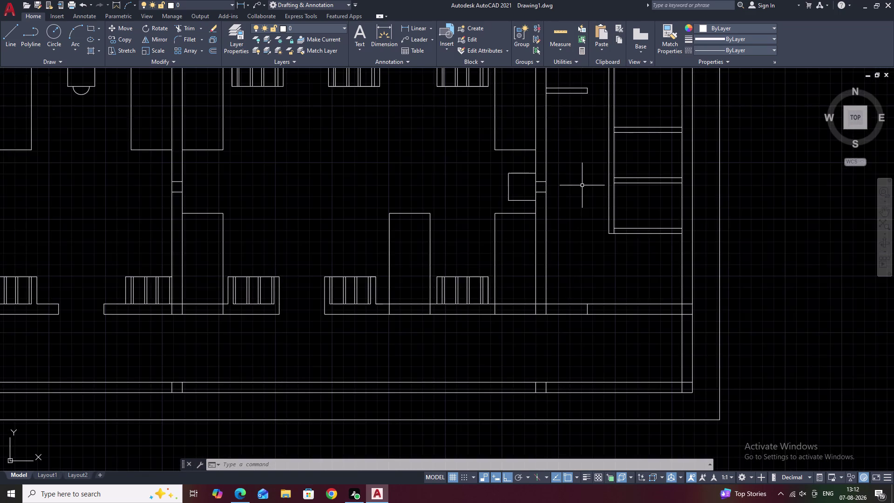
Extend the upper horizontal line in the right-hand room to the outer wall.
middle_drag(581, 187, 559, 221)
middle_drag(541, 227, 581, 227)
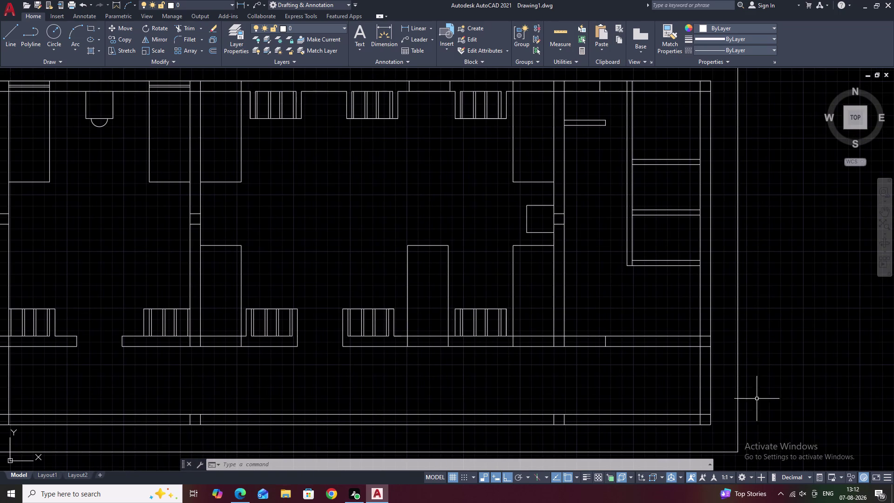
middle_drag(591, 332, 613, 305)
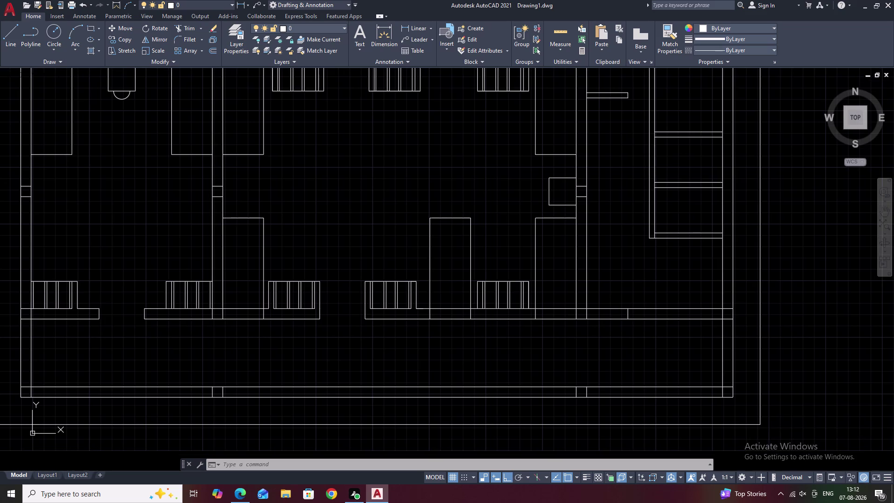
middle_drag(615, 270, 580, 324)
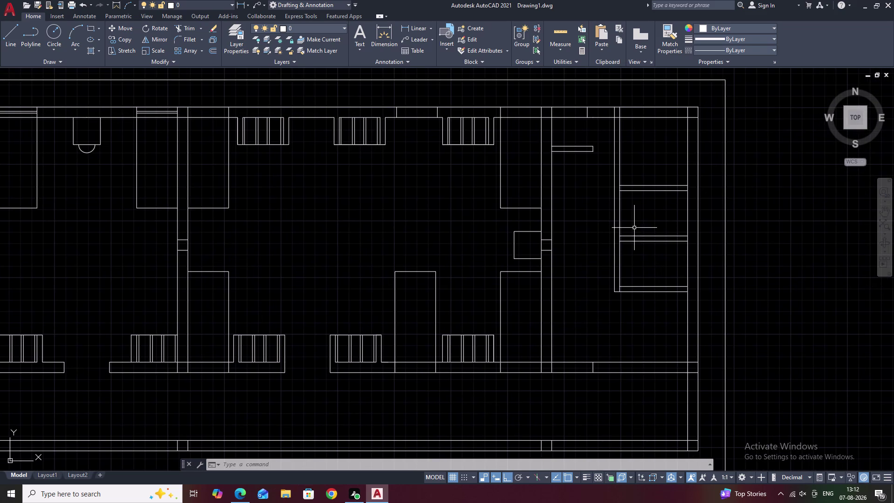
scroll(up, 3)
middle_drag(641, 176, 604, 190)
key(Escape)
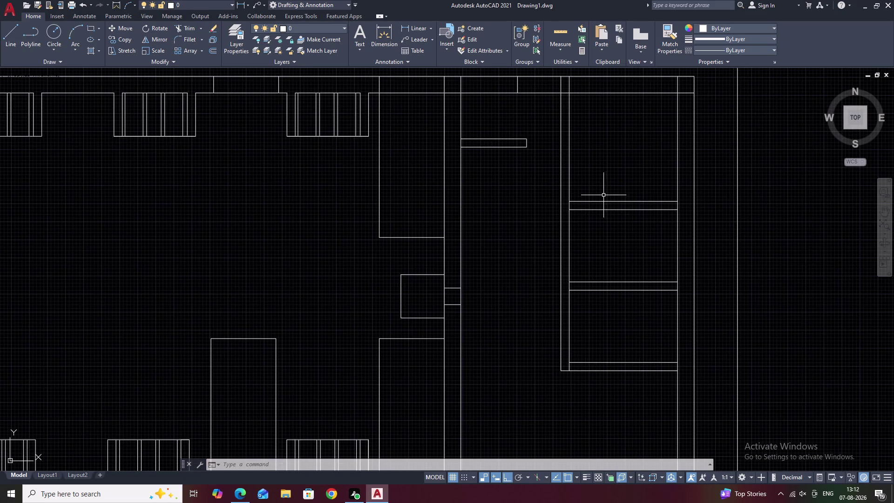
text(EX)
key(space)
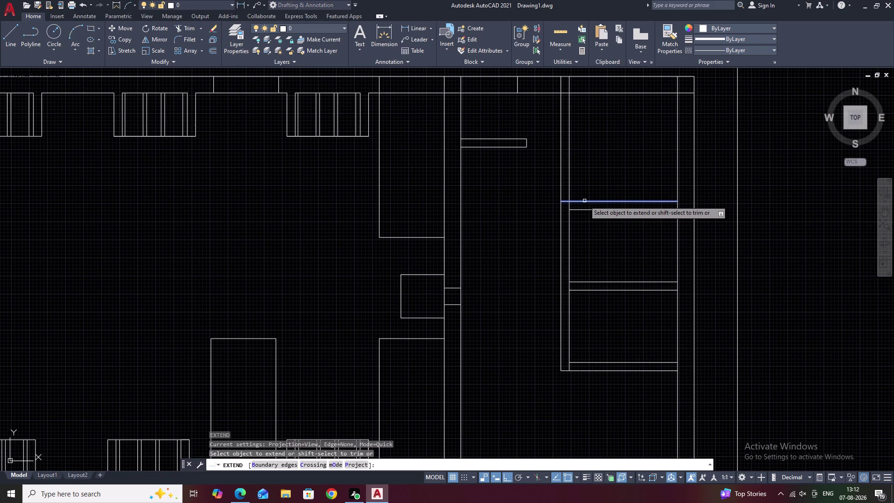
click(585, 200)
key(Escape)
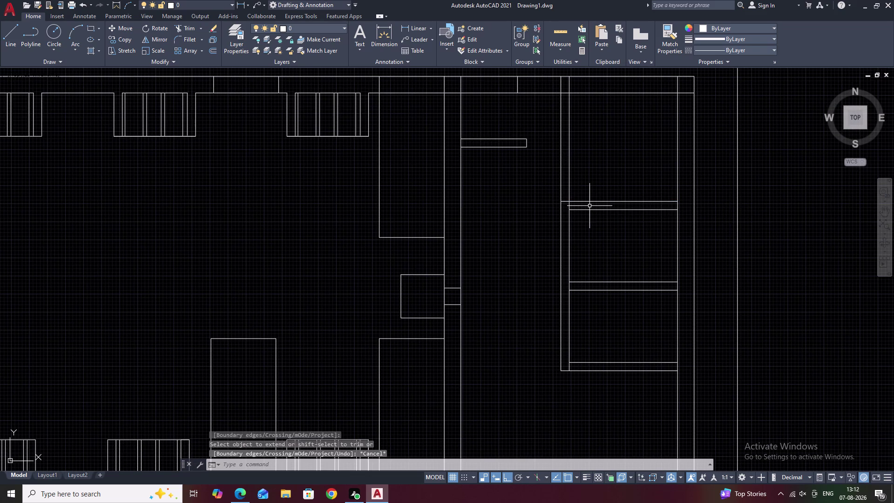
Extend the lower horizontal line and one more line below it to the outer wall.
key(o)
key(space)
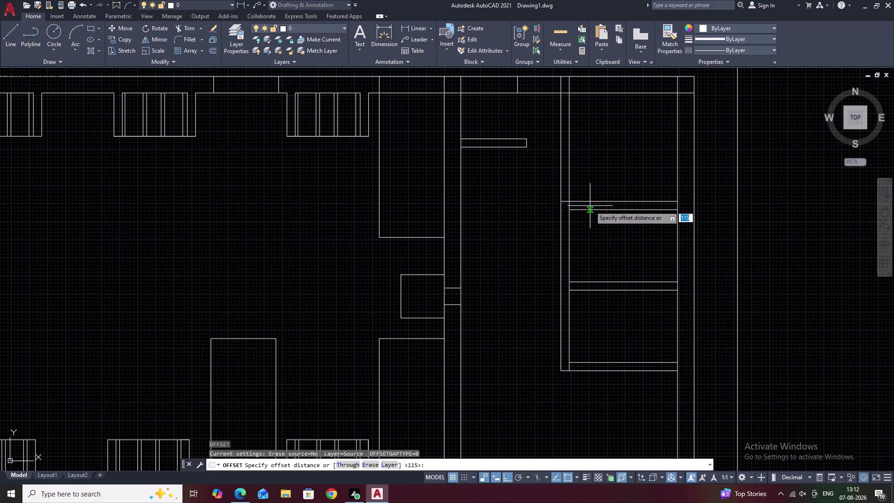
key(Escape)
text(E)
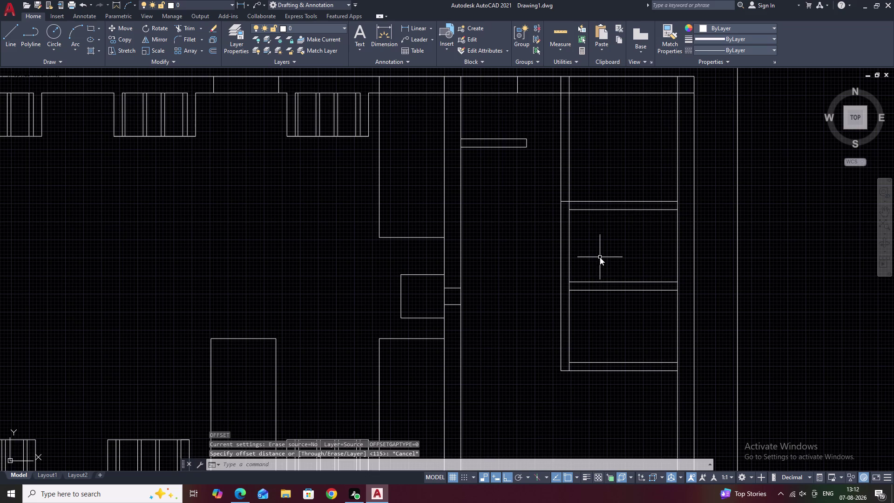
text(X)
key(space)
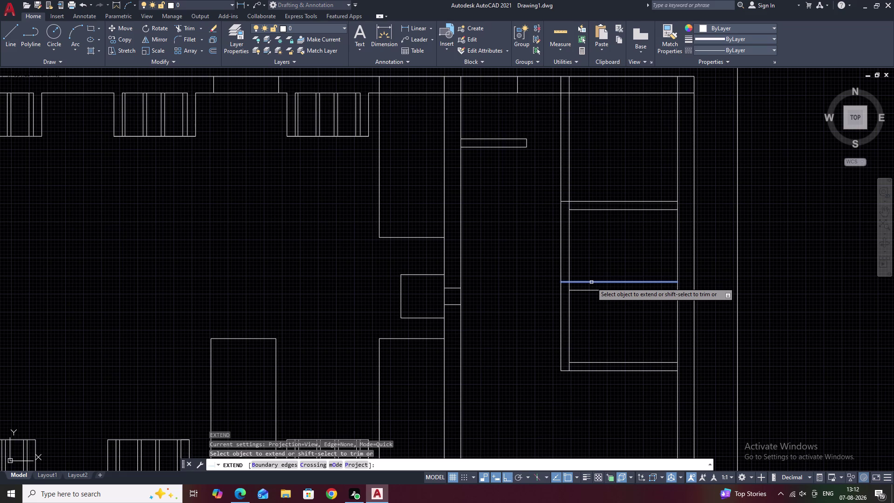
click(574, 211)
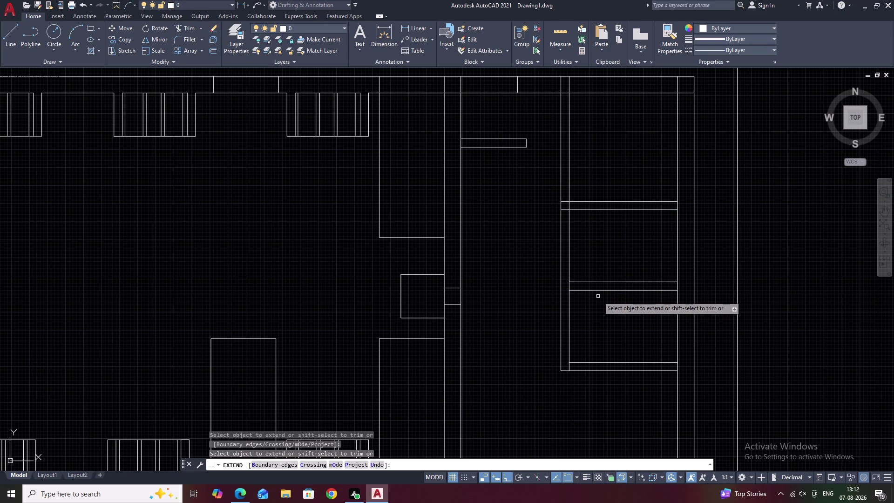
click(579, 363)
key(Escape)
Zoom in on the right-hand room and begin breaking a wall line.
scroll(down, 3)
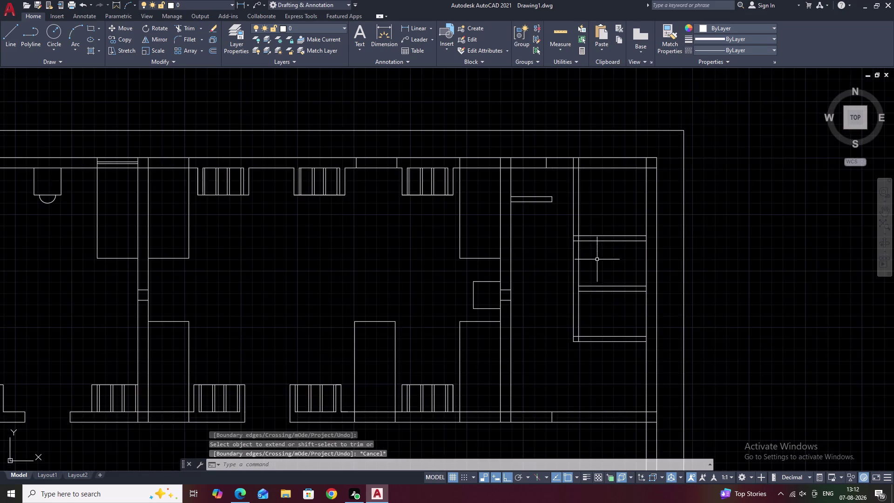
middle_drag(597, 246, 595, 276)
scroll(up, 3)
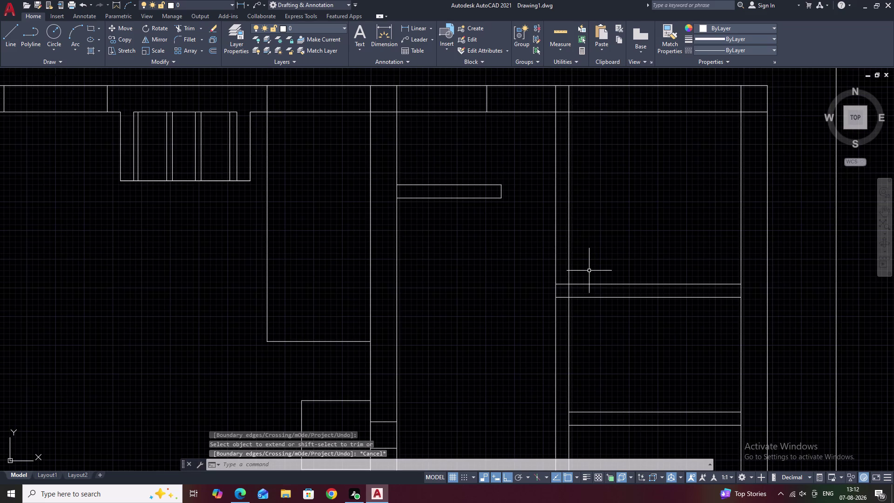
text(BR)
key(space)
Split the wall line in the right-hand room at a single point with BREAKATPOINT.
key(Escape)
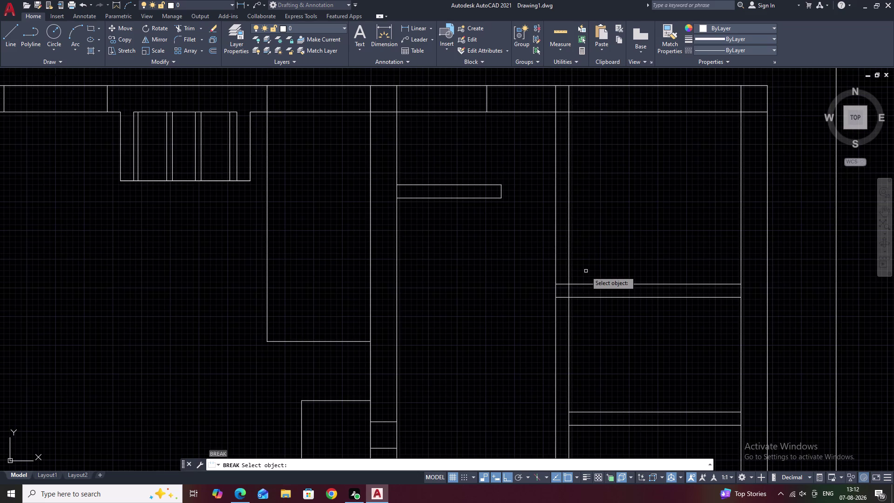
text(BR)
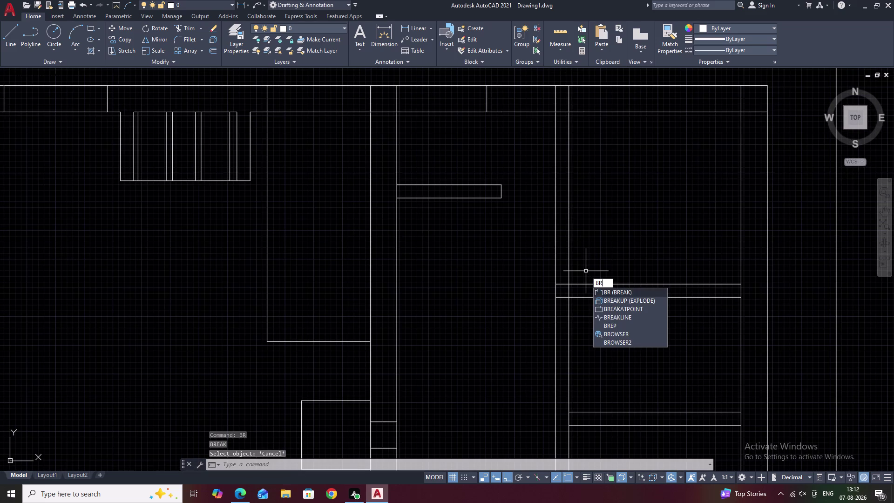
click(617, 308)
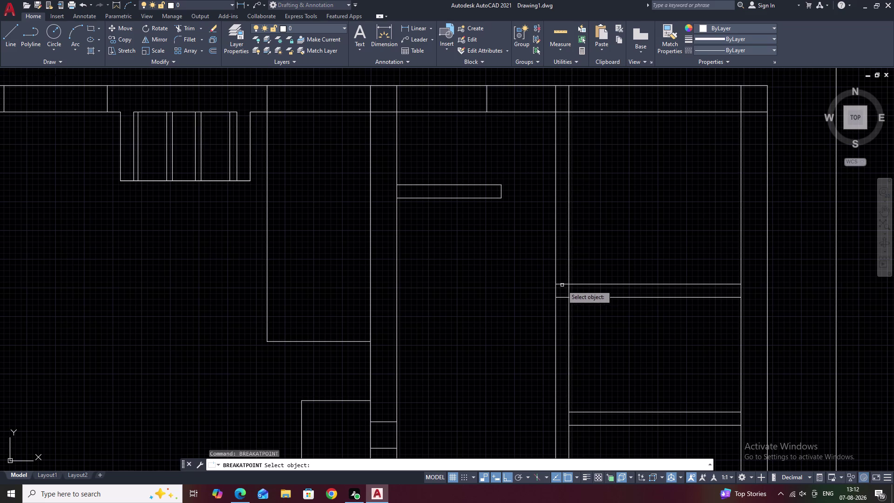
click(562, 285)
scroll(up, 3)
click(564, 286)
key(Escape)
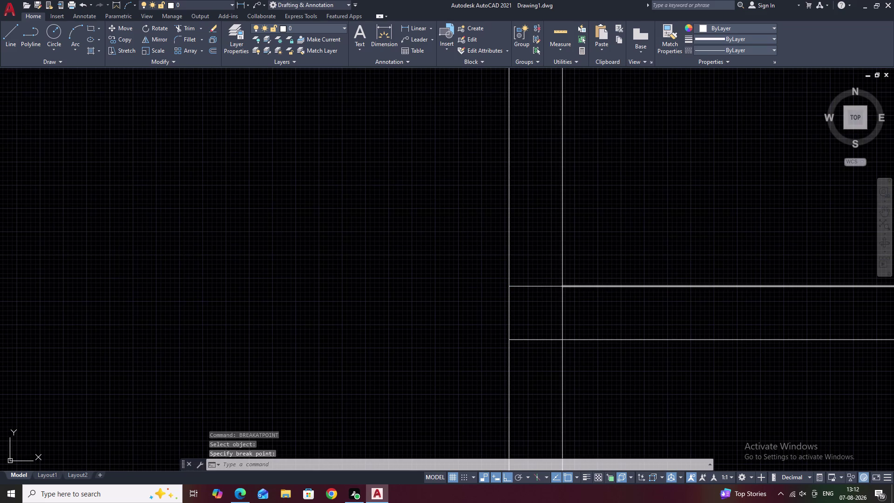
Set a 750 offset distance and copy a horizontal line upward.
key(o)
key(space)
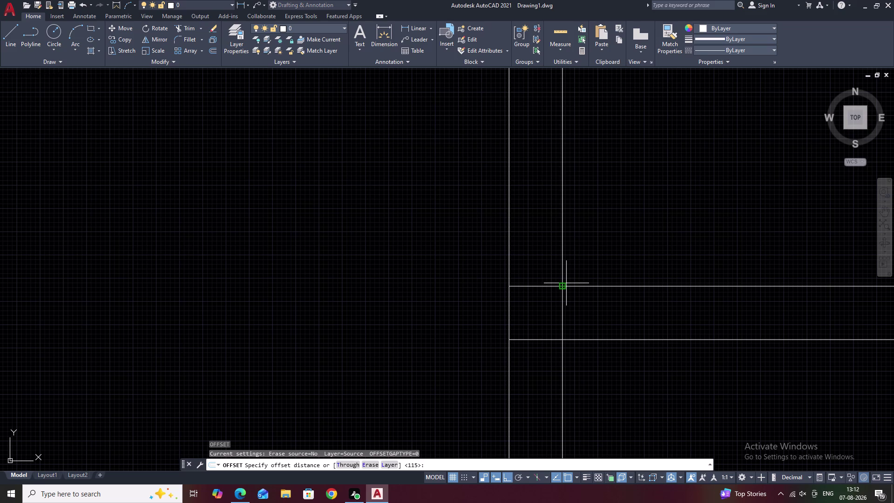
text(750)
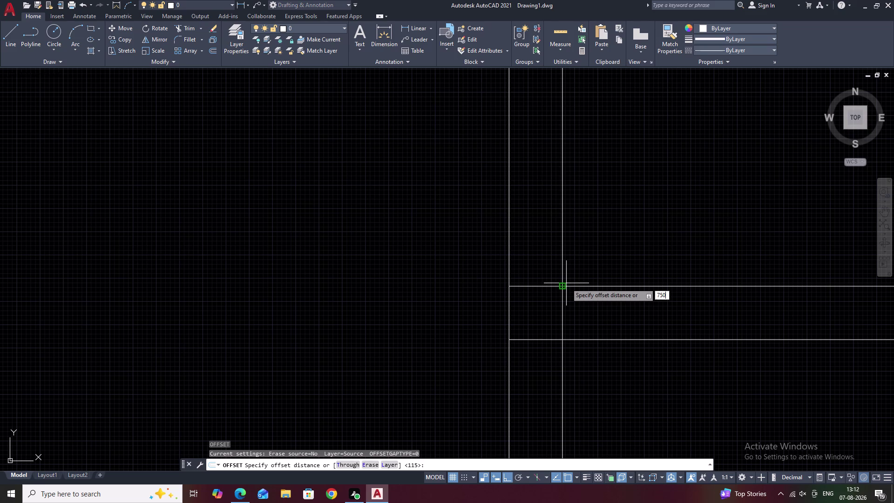
key(space)
click(538, 286)
click(537, 197)
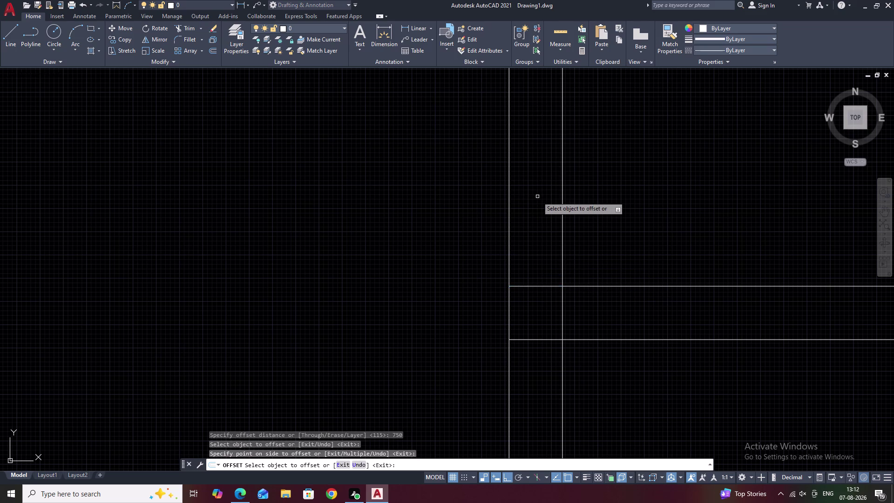
Place a 750-unit offset copy above the upper horizontal line in the right-hand room.
scroll(down, 3)
middle_drag(538, 196, 534, 252)
middle_drag(552, 206, 552, 218)
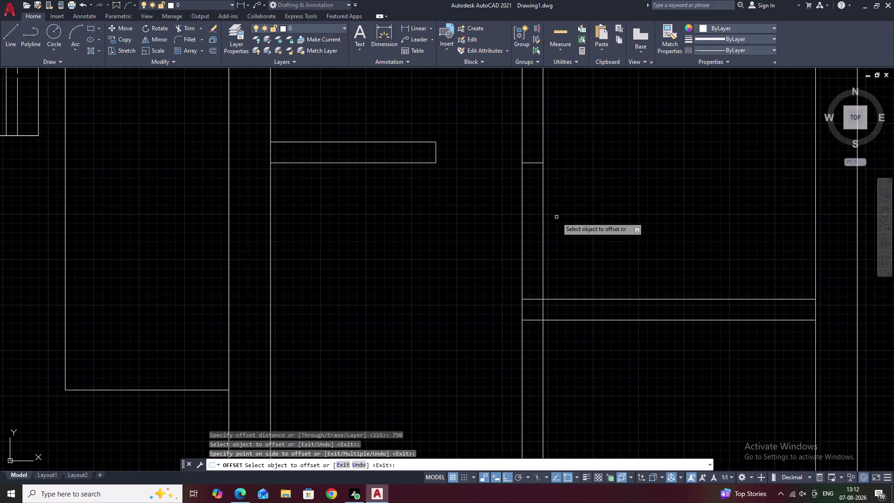
middle_drag(567, 263, 568, 174)
middle_drag(578, 283, 582, 193)
click(537, 140)
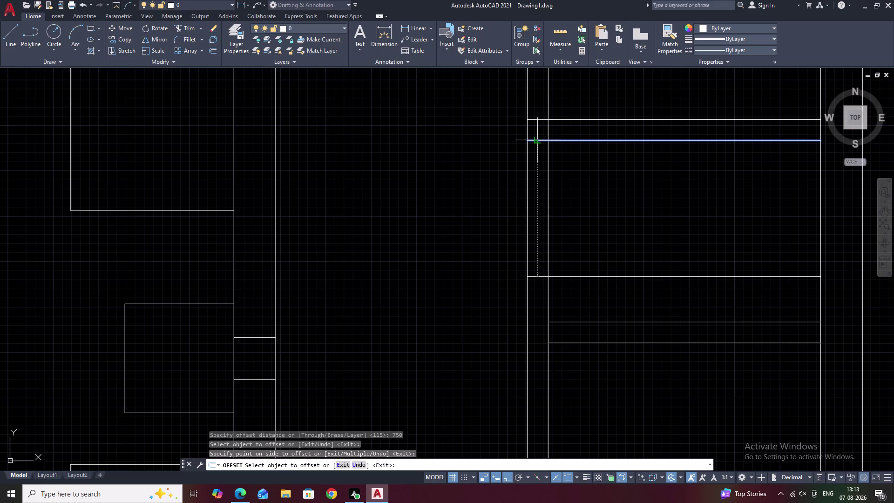
click(538, 190)
key(Escape)
Trim the lines crossed by a fence path in the right-hand room.
text(TR)
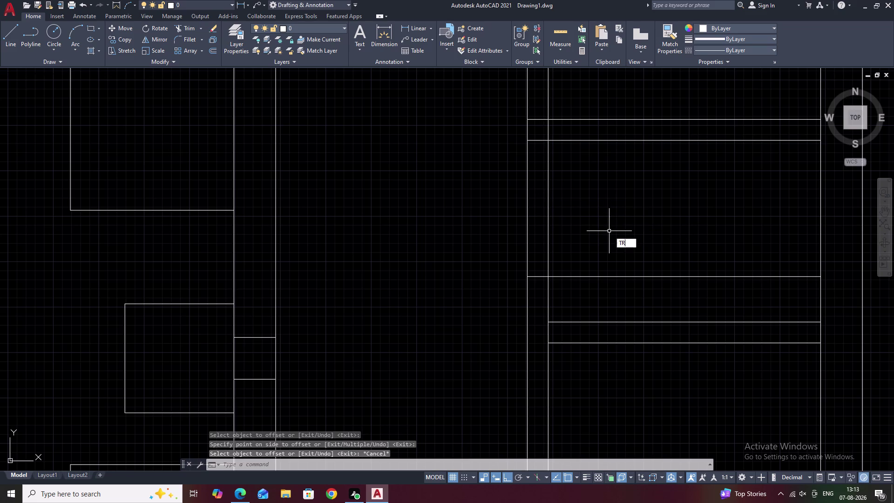
key(space)
drag(618, 231, 607, 292)
middle_drag(610, 243, 610, 309)
Offset another horizontal line 750 units upward in the right-hand room.
scroll(down, 3)
middle_drag(617, 290, 617, 289)
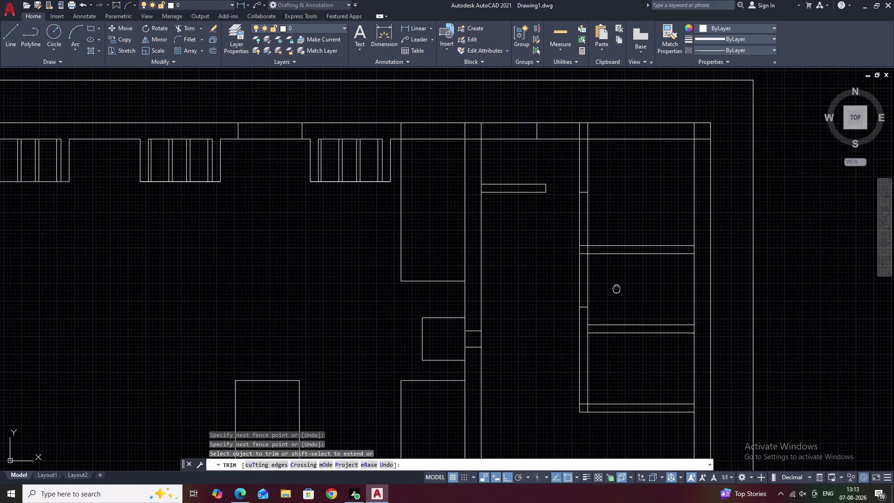
middle_drag(617, 289, 608, 192)
key(space)
key(space)
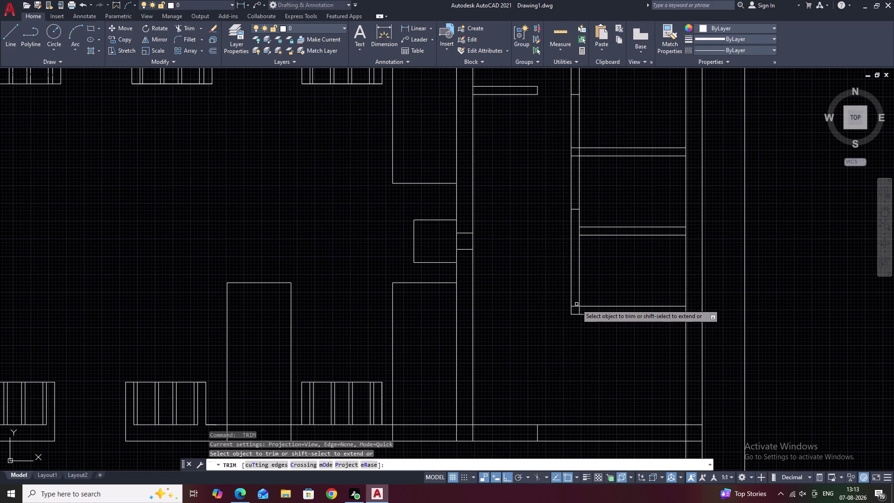
key(Escape)
text(O)
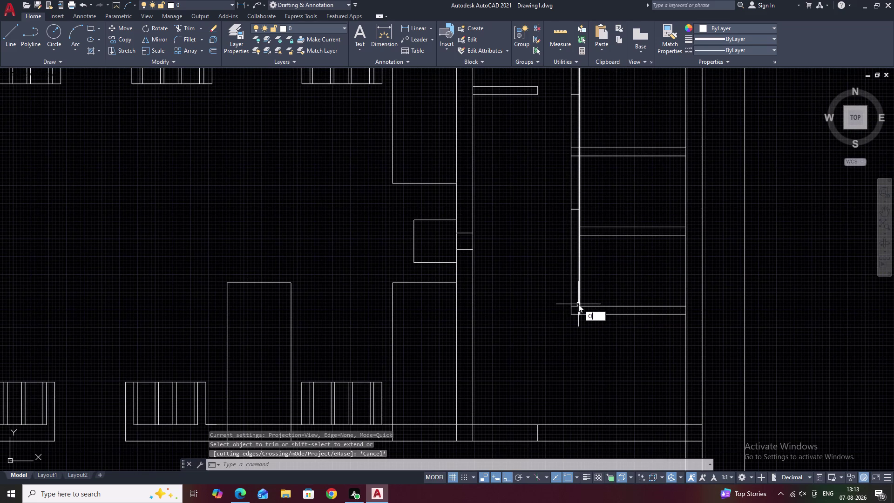
key(space)
key(space)
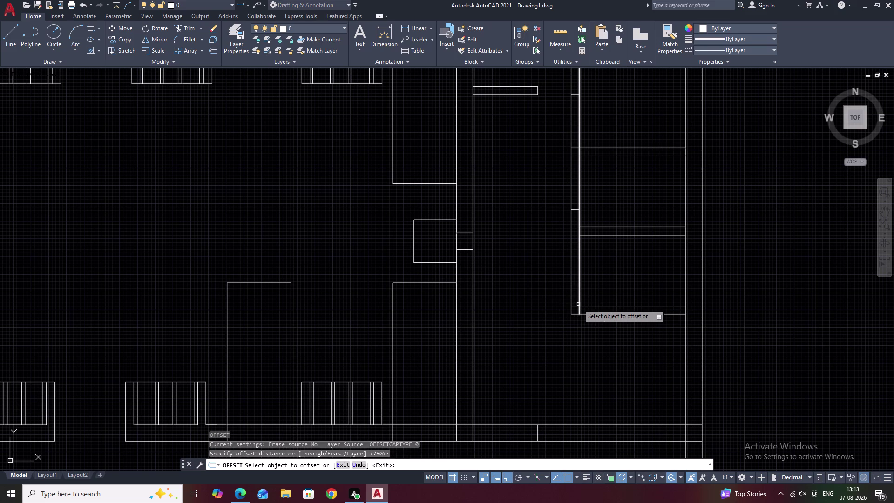
scroll(up, 3)
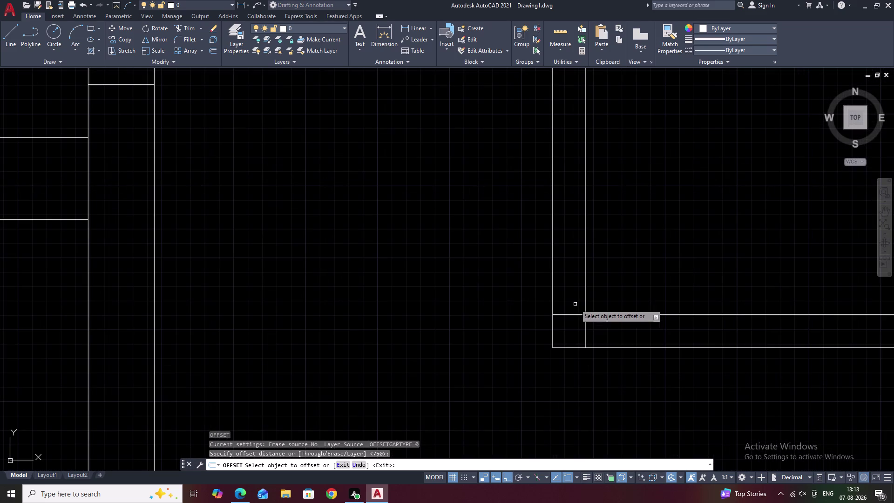
click(567, 312)
click(567, 314)
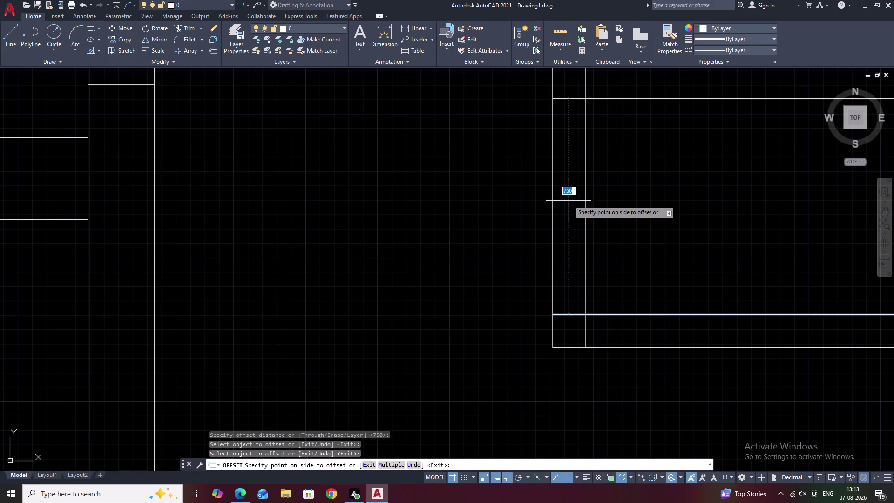
click(569, 200)
scroll(down, 3)
middle_drag(612, 203, 549, 257)
Make trial fence trims across the lines in the right-hand room.
text(TR)
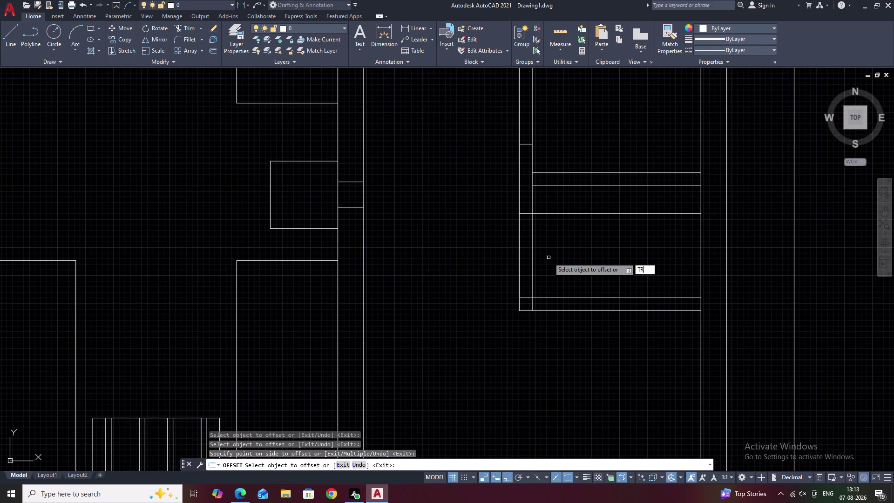
key(space)
drag(567, 209, 567, 235)
drag(583, 203, 577, 240)
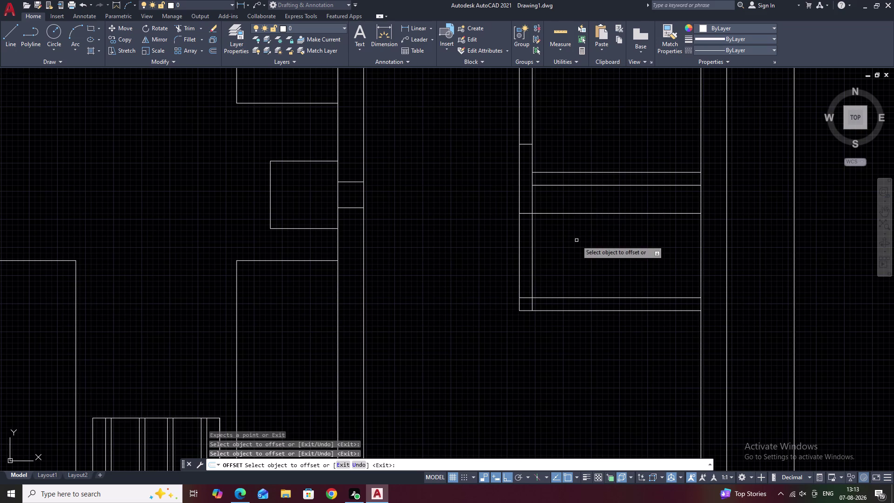
drag(576, 240, 576, 241)
click(585, 213)
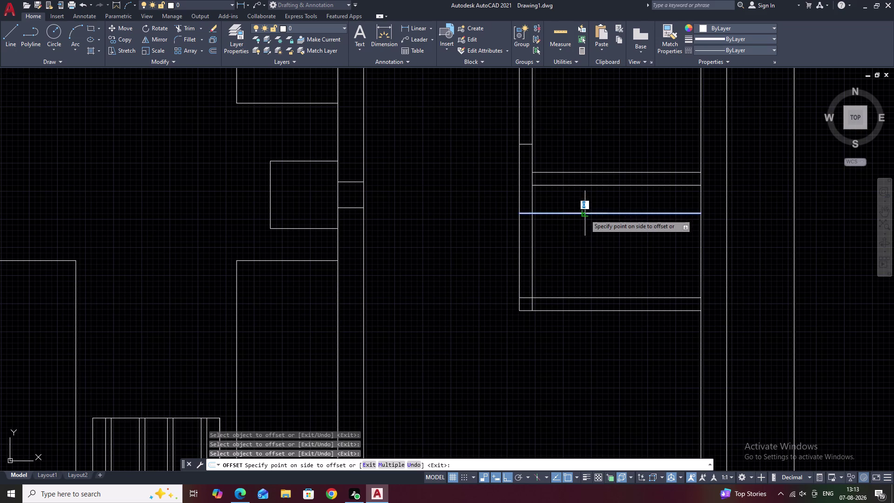
key(Escape)
key(Escape)
text(TR)
key(space)
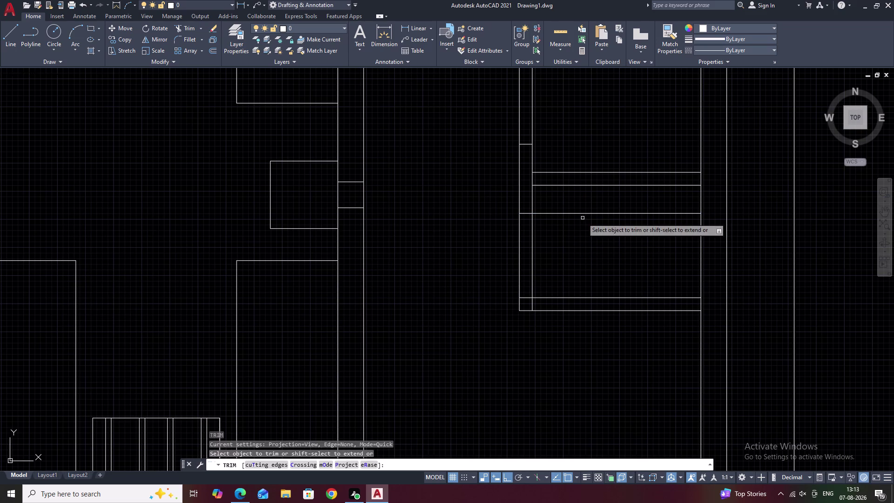
drag(585, 206, 585, 238)
key(Escape)
Fence-trim crossing line segments along the right-hand rooms.
scroll(down, 3)
middle_drag(585, 240, 557, 272)
key(Escape)
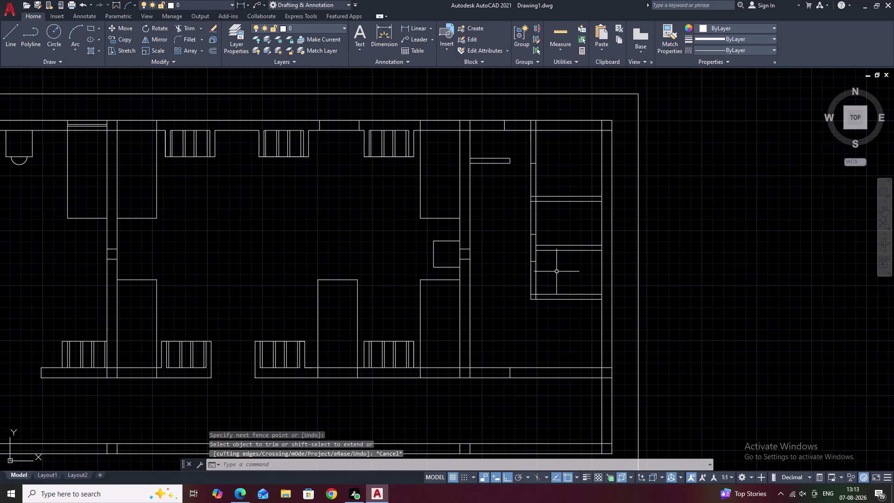
scroll(up, 3)
text(T)
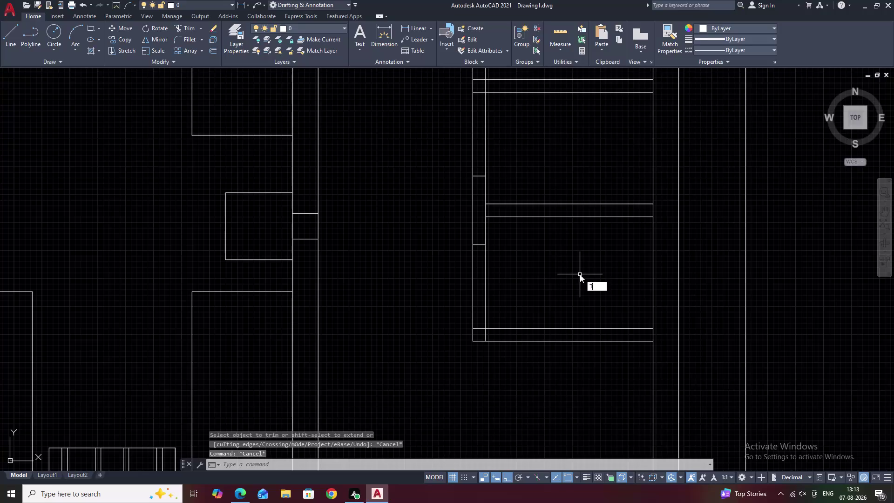
text(R)
key(space)
drag(579, 273, 455, 278)
middle_drag(509, 278, 627, 355)
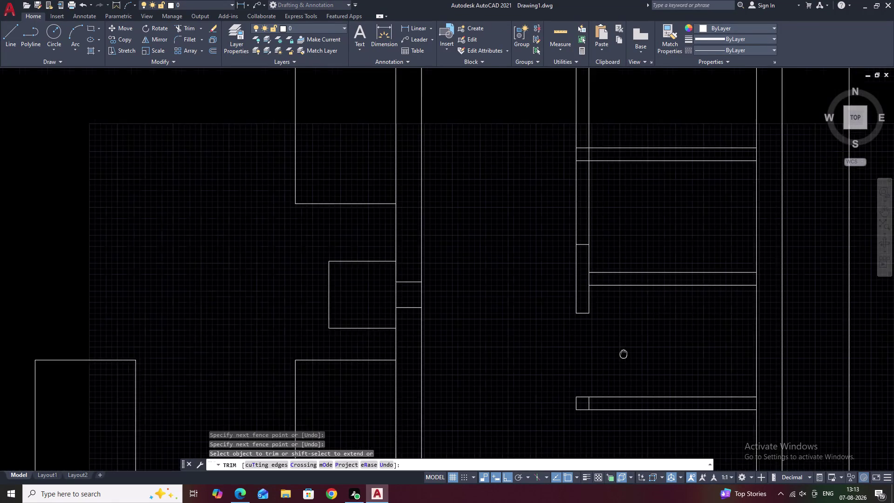
drag(644, 209, 583, 203)
middle_drag(631, 217, 632, 225)
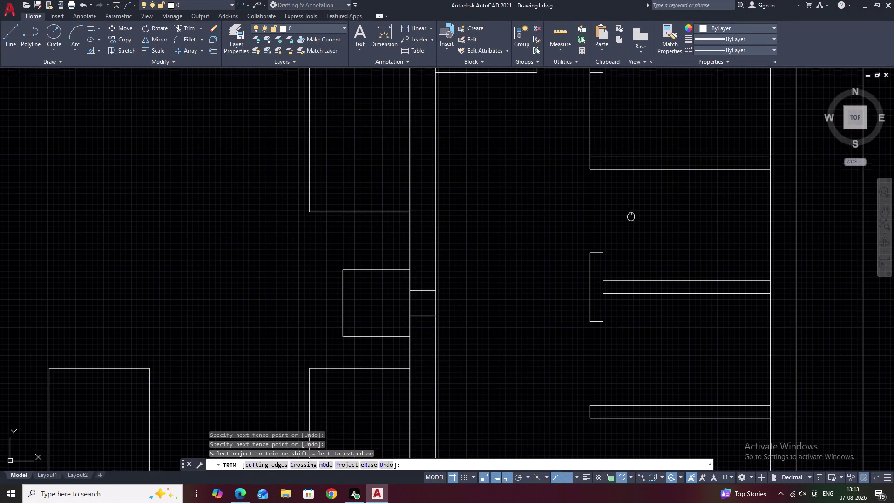
middle_drag(631, 224, 636, 258)
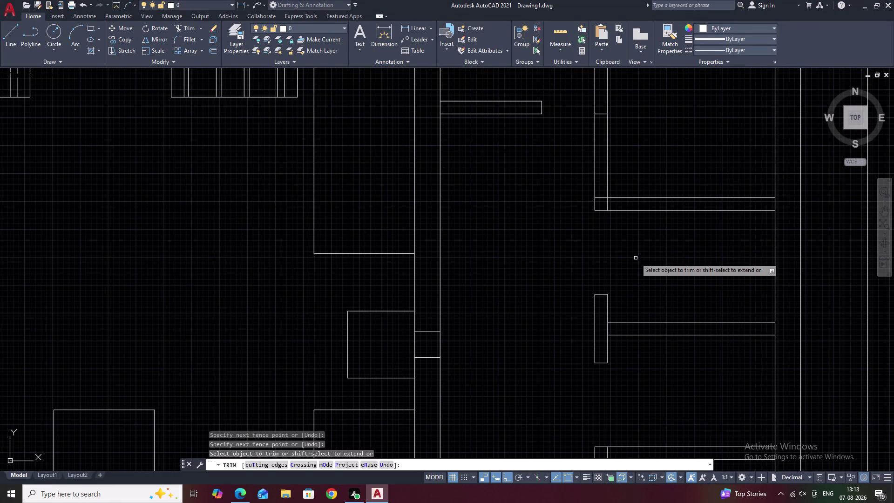
middle_drag(644, 276, 645, 243)
middle_drag(645, 243, 661, 331)
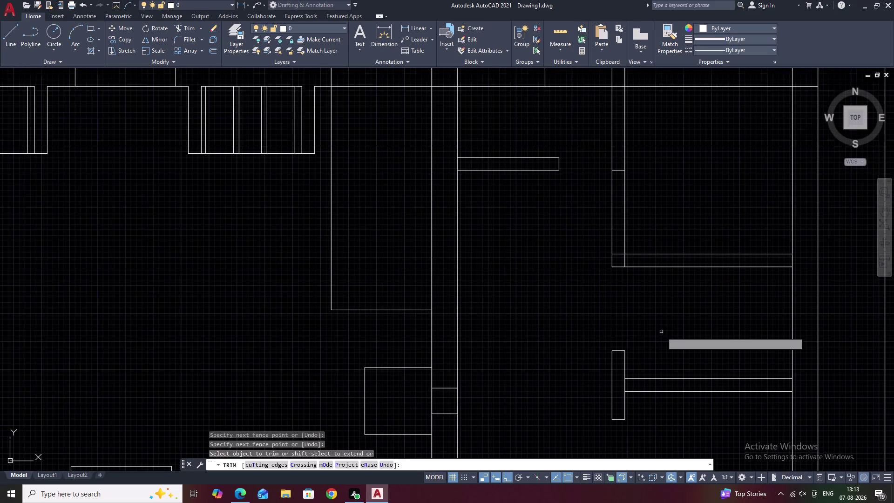
drag(660, 215, 607, 216)
Sweep-trim further line segments while panning around the floor plan.
middle_drag(675, 310, 671, 279)
scroll(up, 3)
drag(623, 224, 592, 222)
scroll(down, 3)
middle_drag(644, 337, 633, 247)
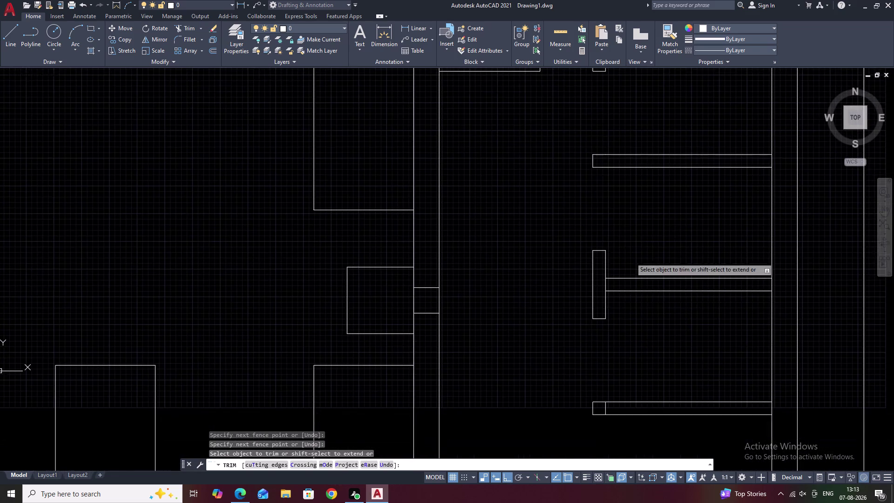
scroll(up, 3)
drag(620, 279, 578, 284)
scroll(down, 3)
middle_drag(620, 339, 621, 257)
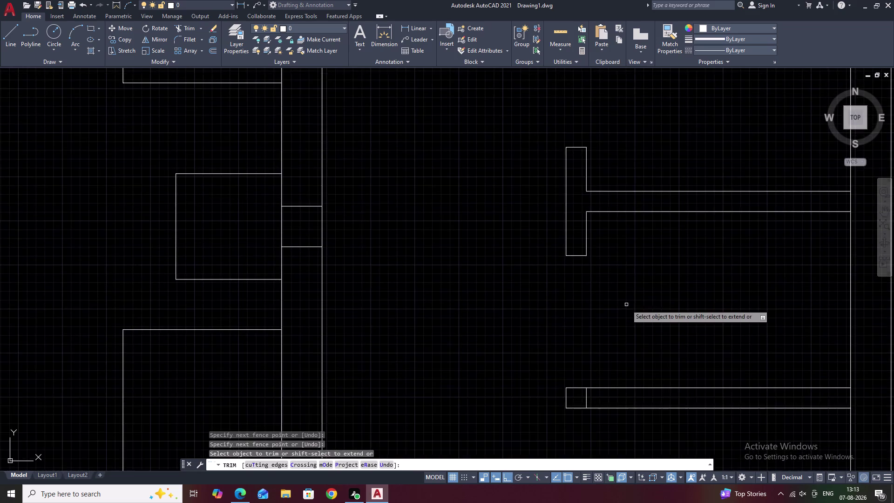
scroll(down, 3)
middle_drag(629, 305, 611, 310)
middle_drag(649, 369, 639, 329)
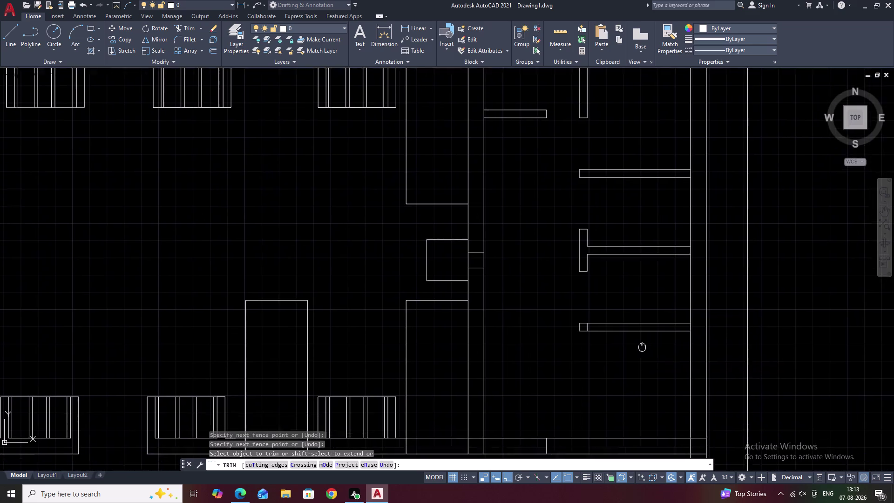
middle_drag(638, 329, 633, 303)
scroll(up, 3)
middle_drag(528, 167, 543, 240)
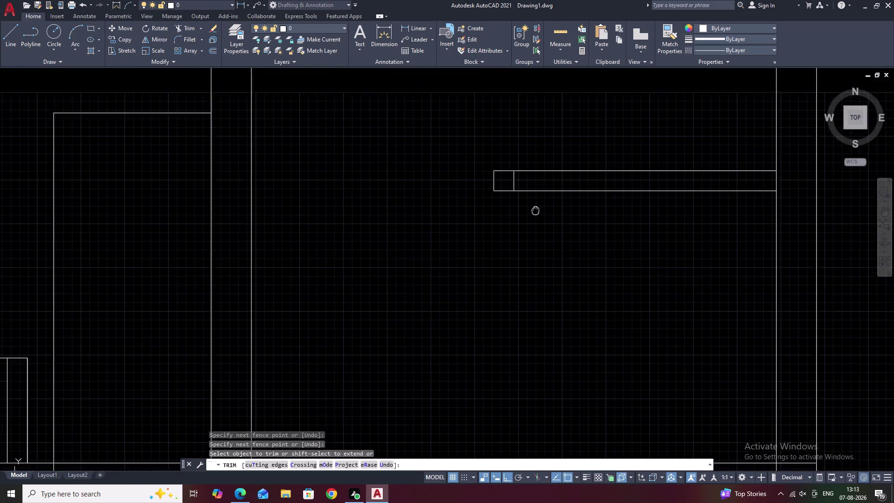
middle_drag(543, 239, 544, 245)
drag(532, 231, 521, 234)
scroll(down, 3)
middle_drag(547, 197, 547, 237)
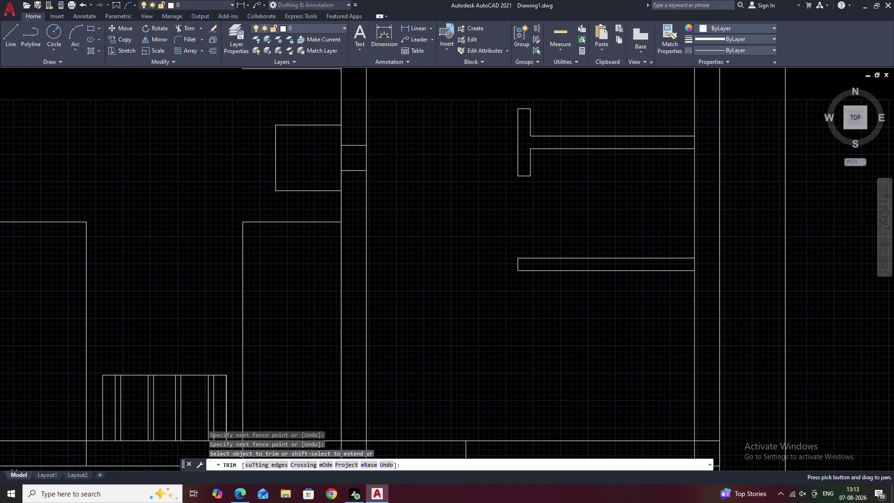
scroll(down, 3)
middle_drag(557, 212, 550, 228)
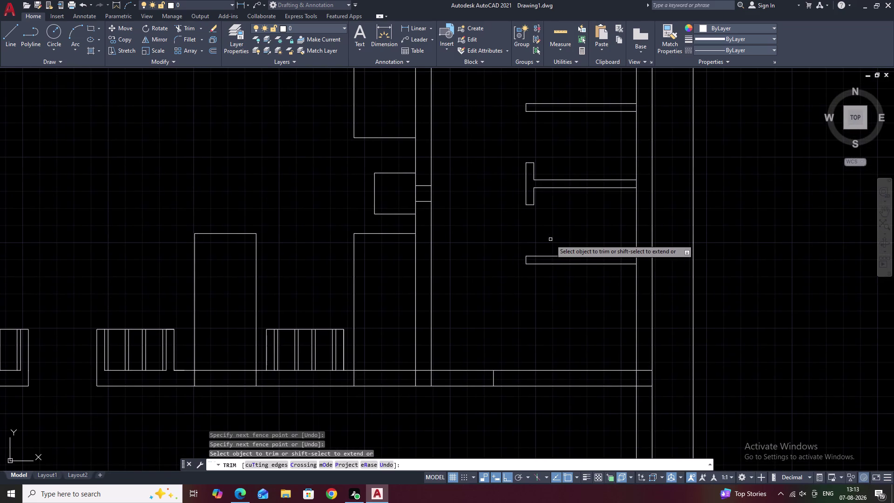
Undo the seven trial trims and return to the right-hand room.
key(ctrl+z)
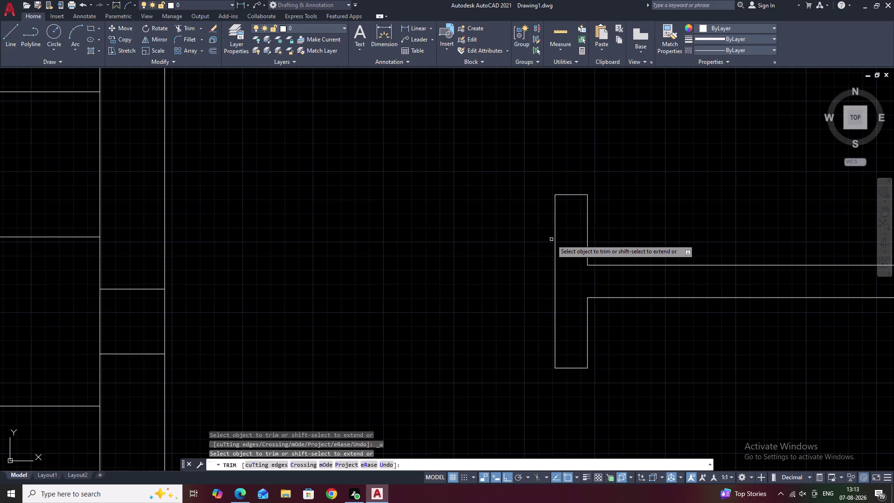
key(ctrl+z)
key(ctrl+z)
key(ctrl+z)
key(ctrl+z)
key(ctrl+z)
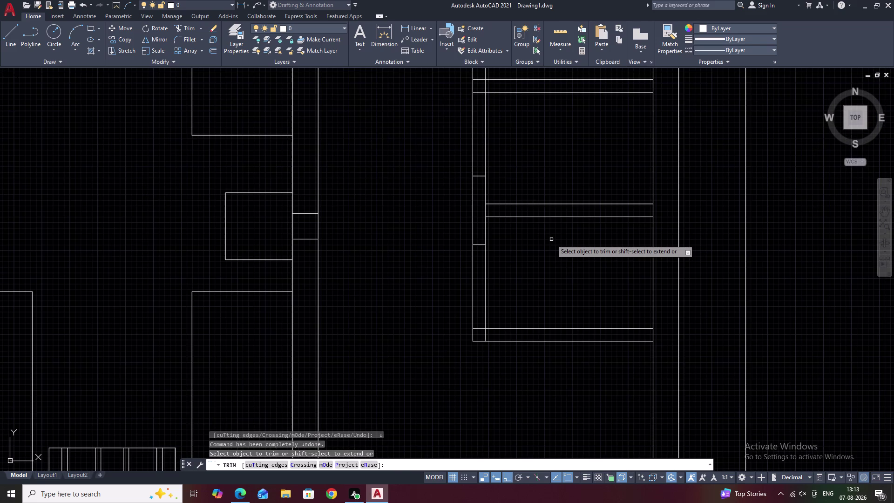
key(ctrl+z)
middle_drag(526, 234, 531, 265)
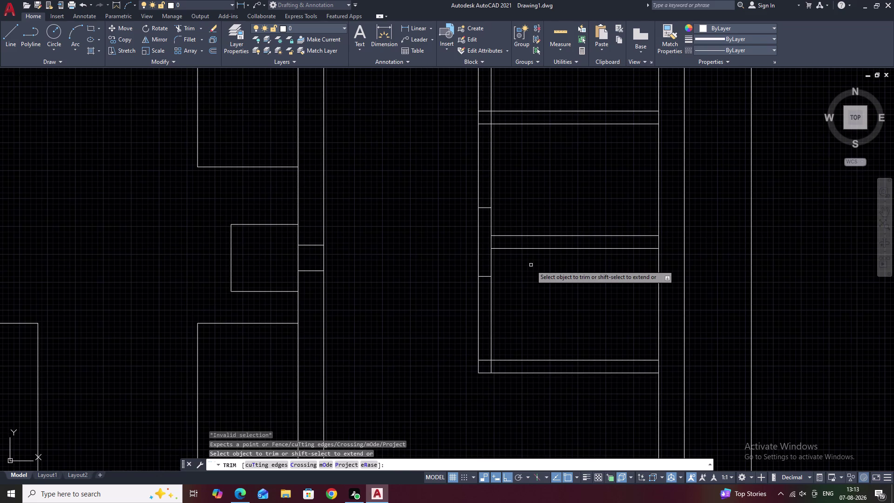
scroll(down, 3)
middle_drag(532, 260, 534, 269)
scroll(up, 3)
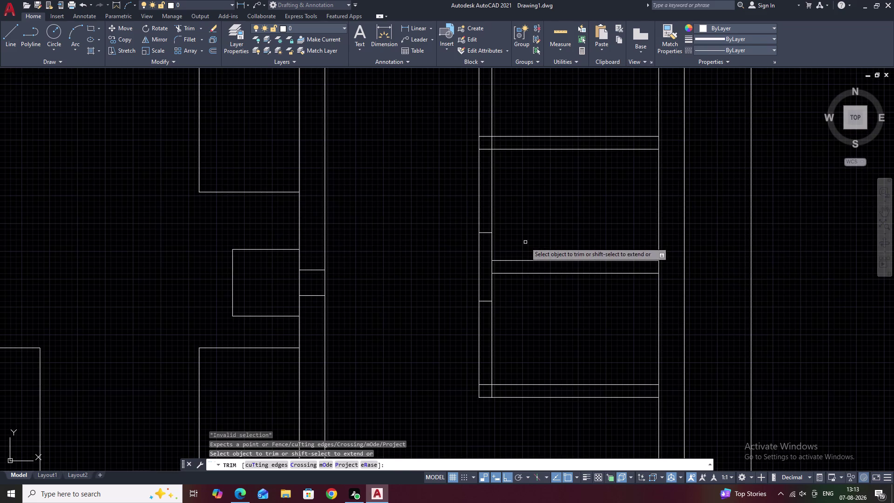
key(Escape)
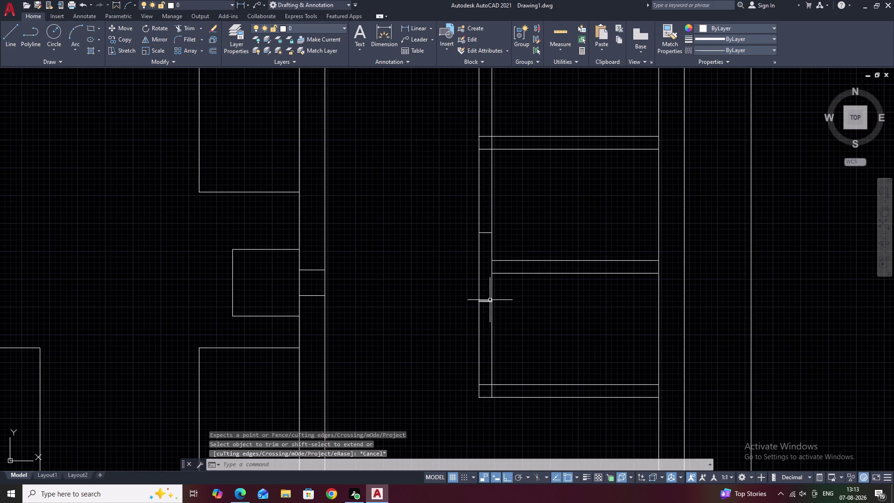
Erase the first short stray line stub beside the right-hand room.
click(488, 300)
text(E)
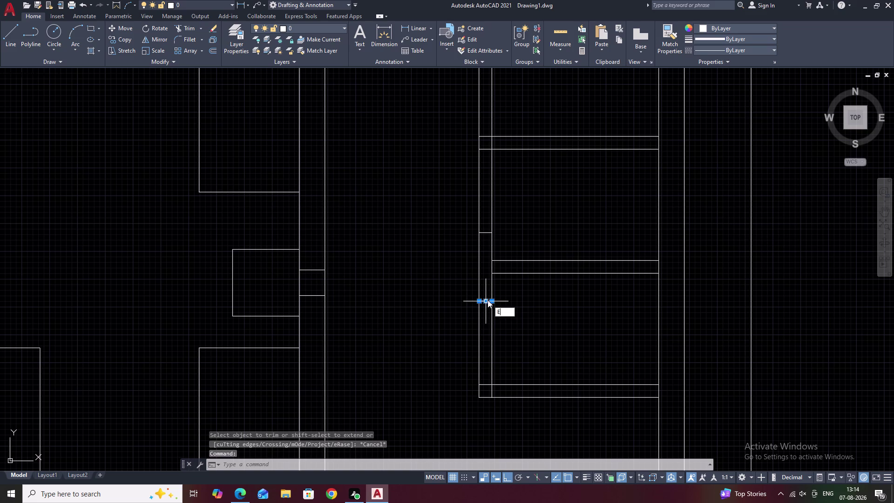
key(space)
text(EX)
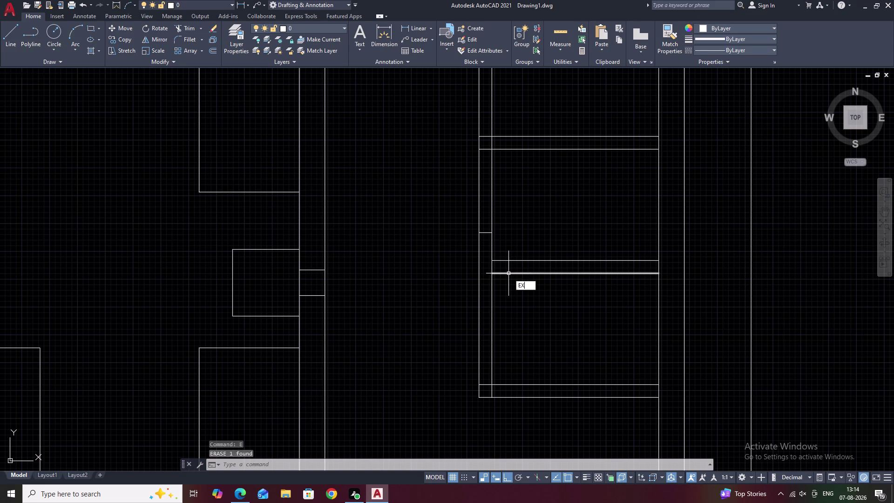
key(space)
click(501, 274)
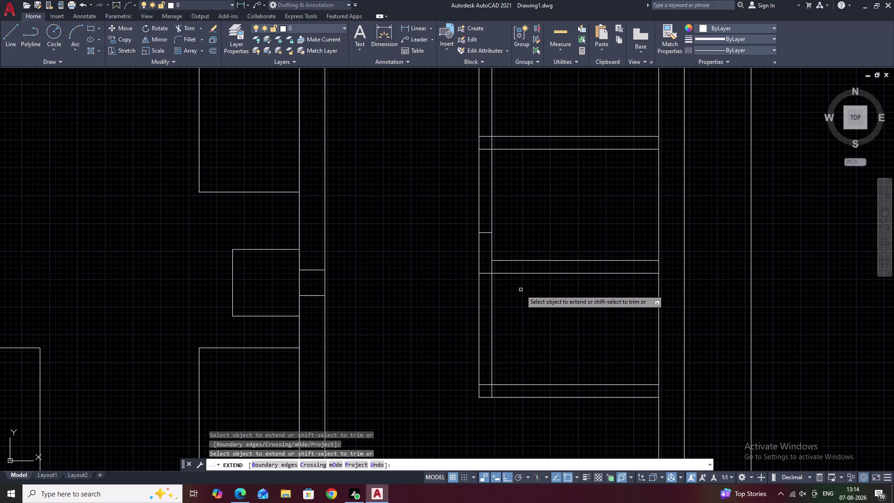
key(Escape)
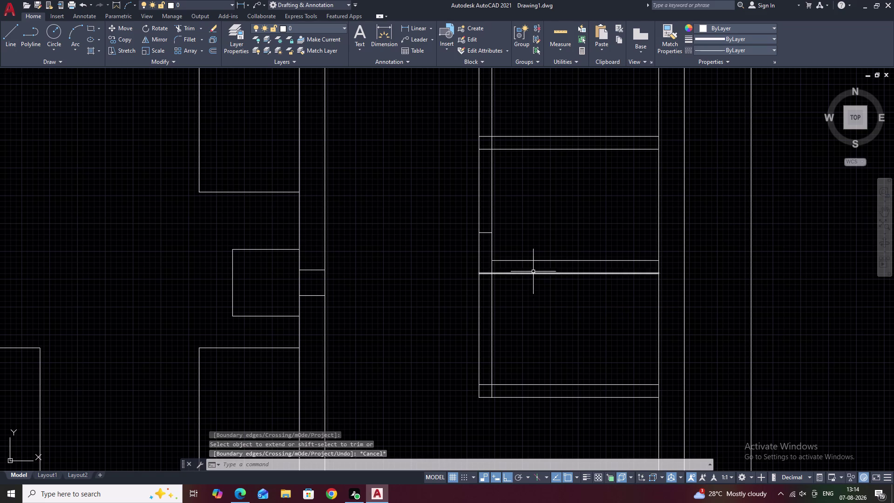
key(space)
Erase the second short line stub along the wall.
click(524, 262)
key(Escape)
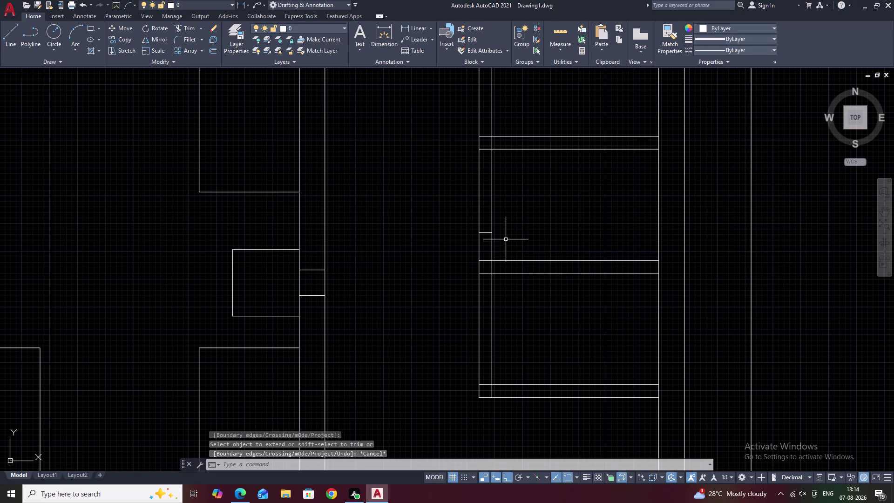
click(488, 233)
text(E)
key(space)
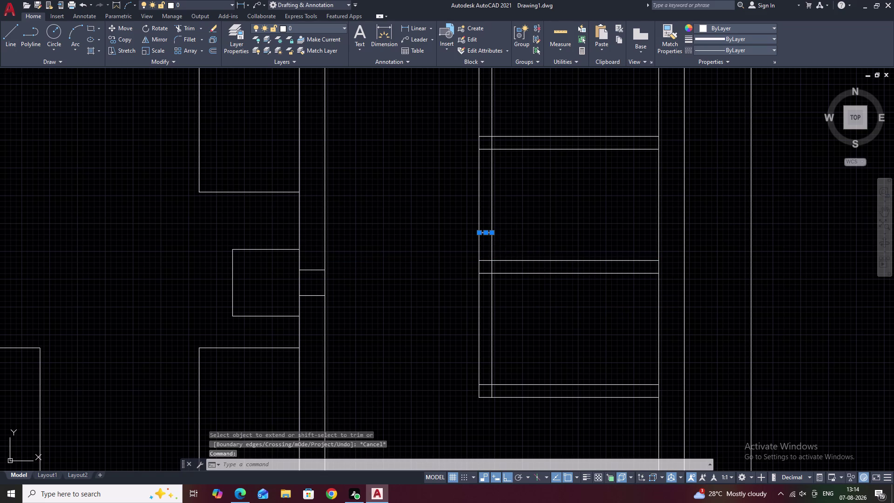
scroll(up, 3)
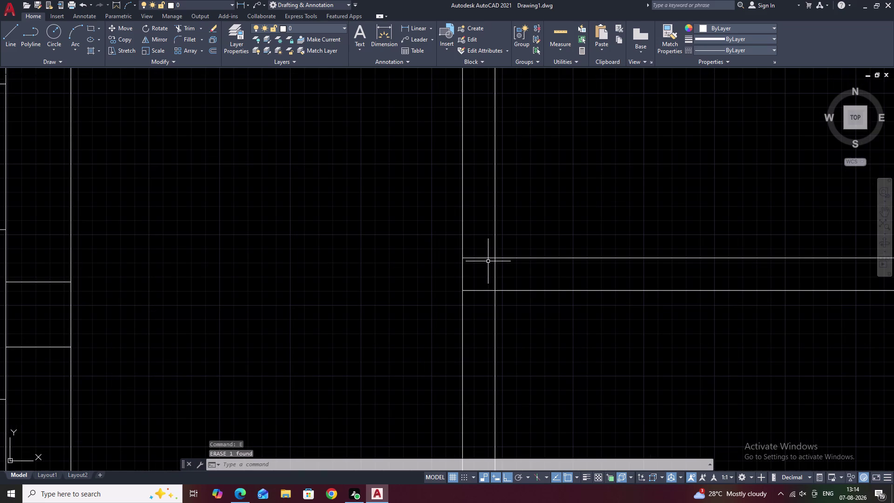
Break the upper and lower horizontal wall lines where the walls meet.
text(BR)
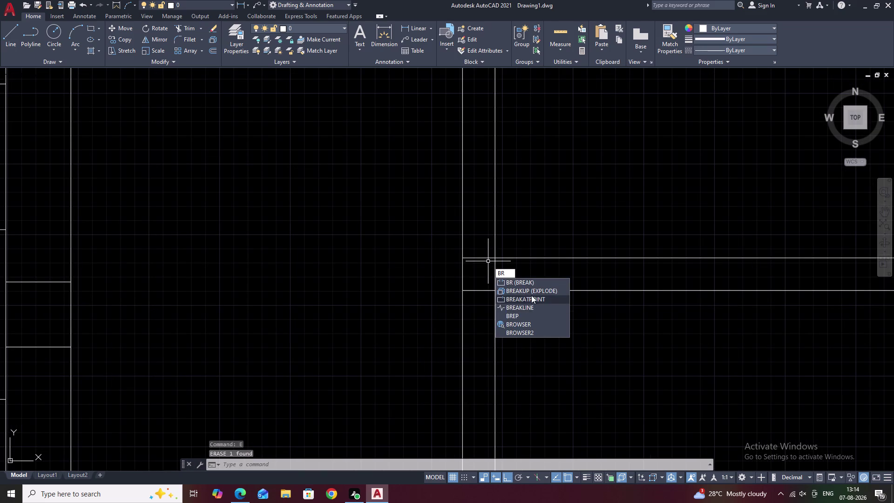
click(532, 295)
click(485, 259)
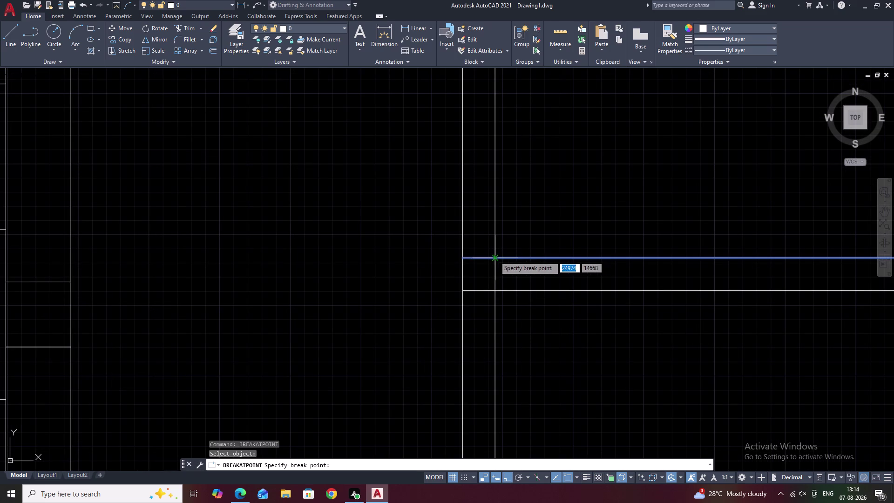
click(495, 256)
key(space)
click(484, 290)
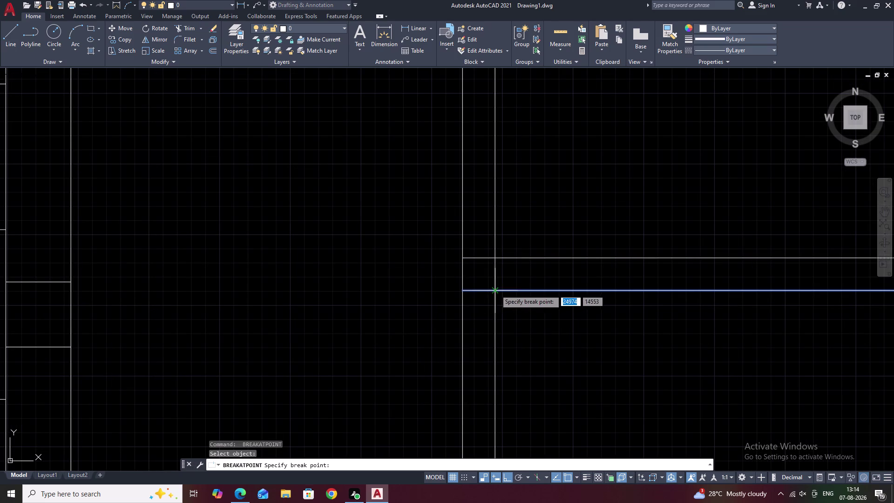
double_click(495, 290)
key(Escape)
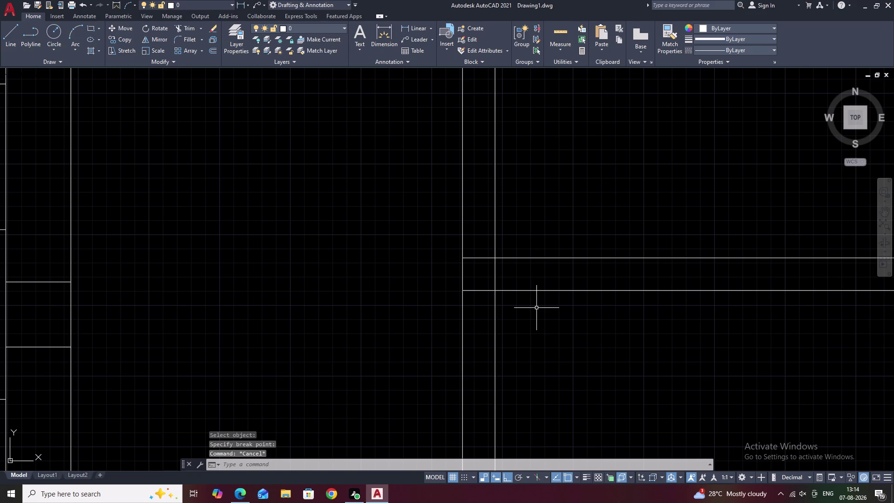
Offset wall lines by 750, placing the copy upward above the existing walls.
text(O)
key(space)
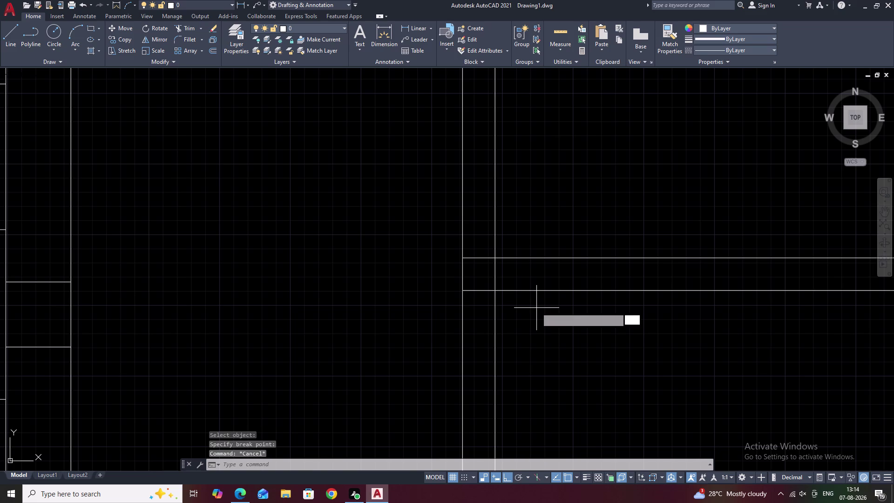
text(750)
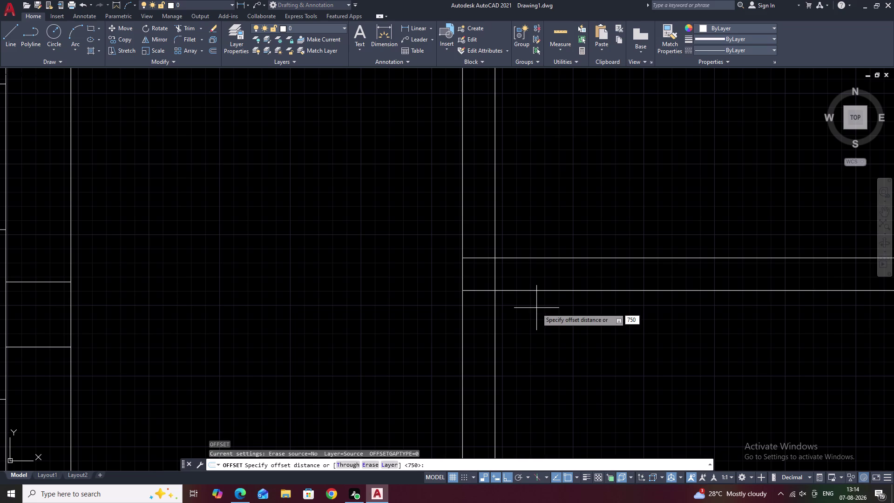
key(space)
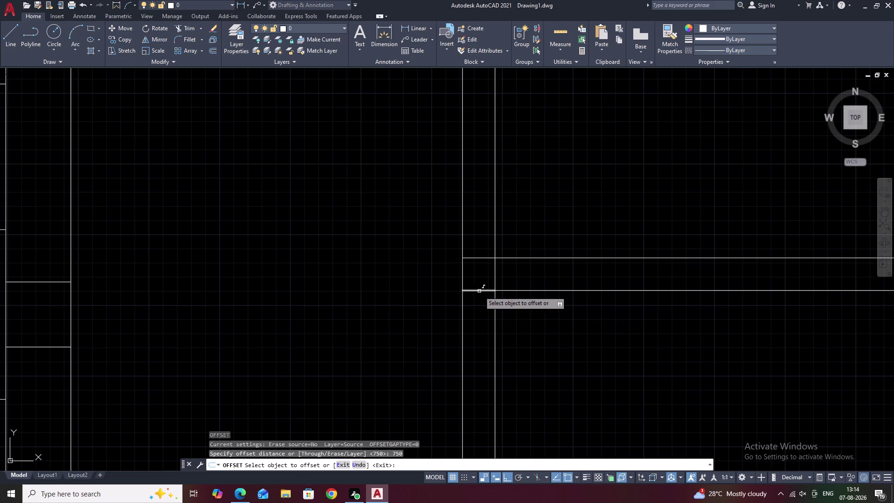
click(479, 291)
click(478, 343)
click(481, 258)
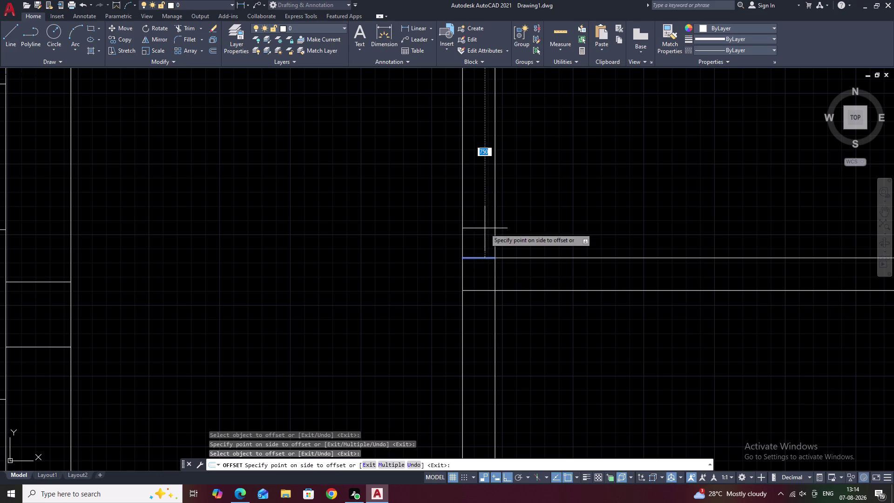
click(481, 188)
scroll(down, 3)
middle_drag(512, 187, 515, 231)
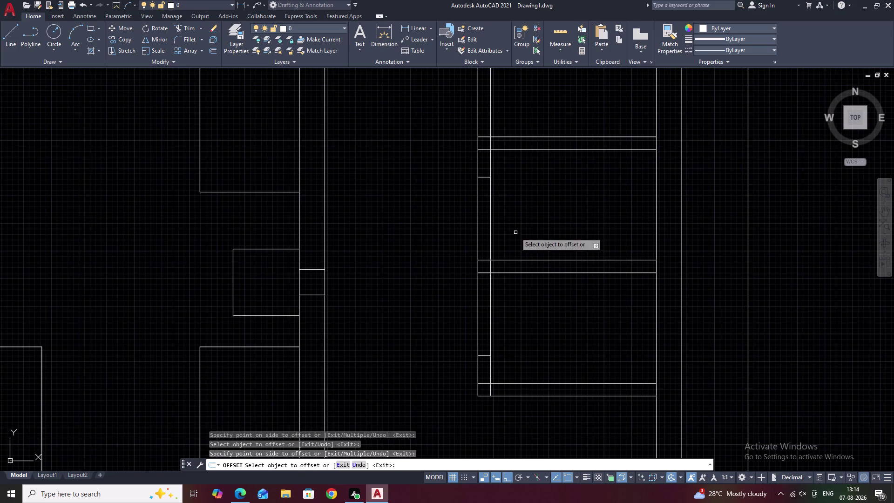
Trim the unwanted wall pieces between the right-hand partitions using fence selections.
key(Escape)
text(TR)
key(space)
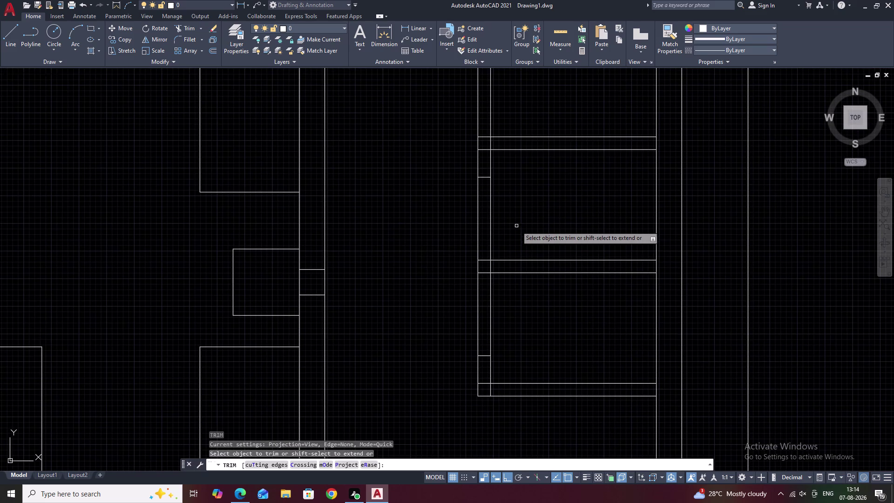
drag(516, 224, 463, 234)
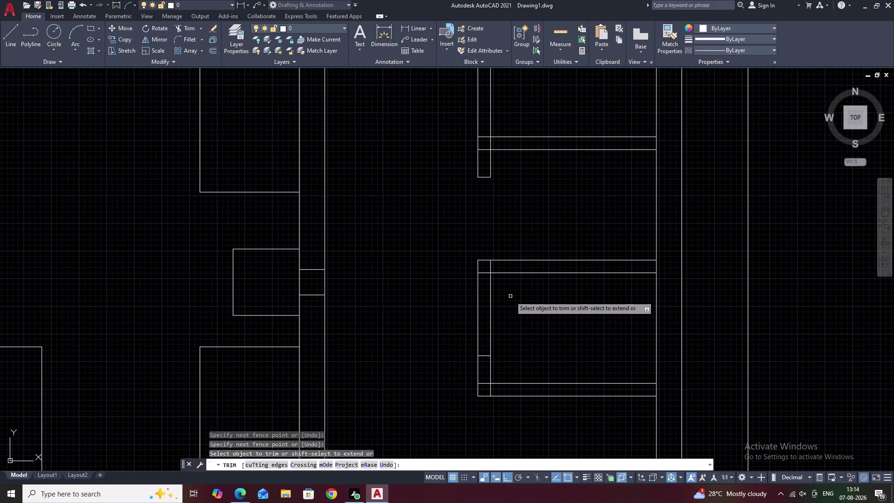
drag(511, 296, 461, 302)
scroll(up, 3)
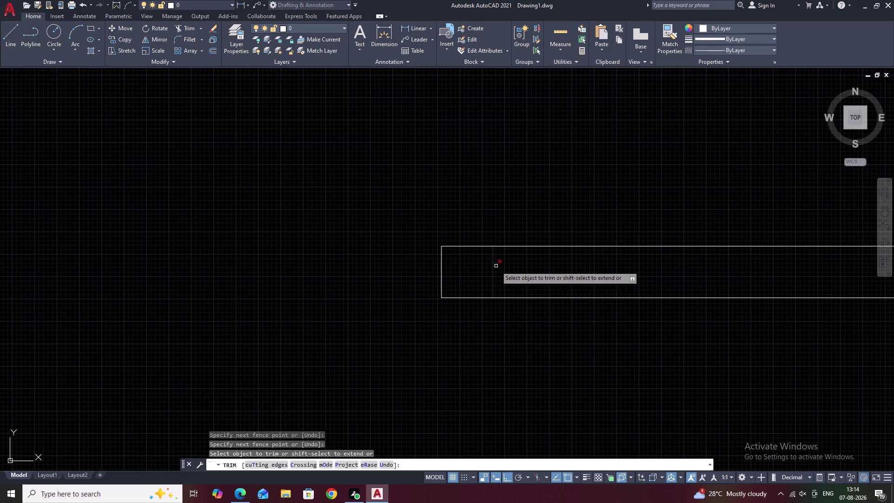
drag(500, 267, 477, 270)
scroll(down, 3)
scroll(down, 3)
middle_drag(497, 313, 499, 258)
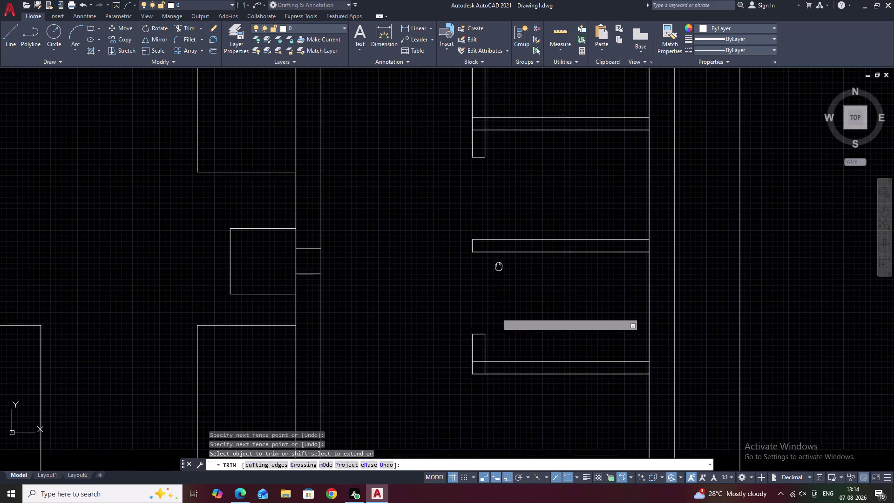
Trim part of a lower partition line, then undo the last cut.
drag(478, 329, 478, 339)
click(478, 342)
click(481, 343)
right_click(482, 342)
click(483, 343)
drag(486, 342, 491, 341)
right_click(486, 342)
click(503, 307)
scroll(down, 3)
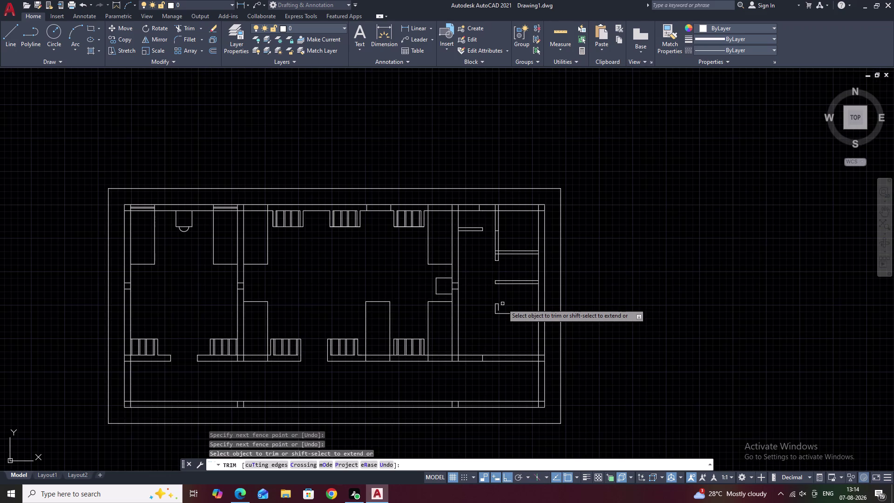
key(ctrl+z)
key(Escape)
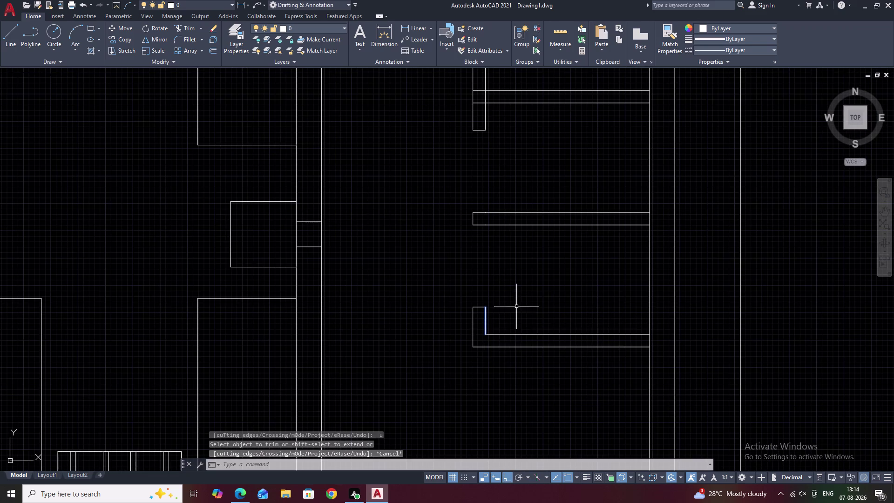
Trim the short overhang of the upper partition line and neighbouring segments.
scroll(down, 3)
middle_drag(518, 302, 524, 347)
scroll(up, 3)
scroll(up, 3)
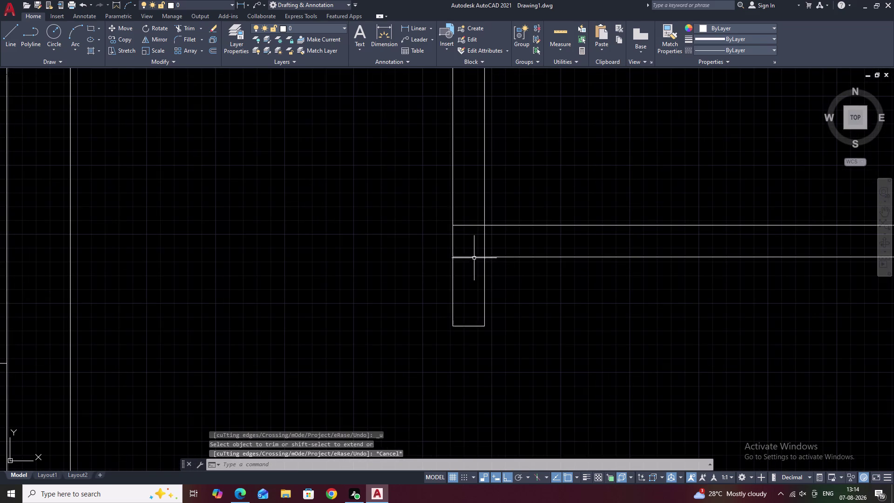
key(space)
drag(468, 222, 468, 255)
drag(475, 237, 514, 246)
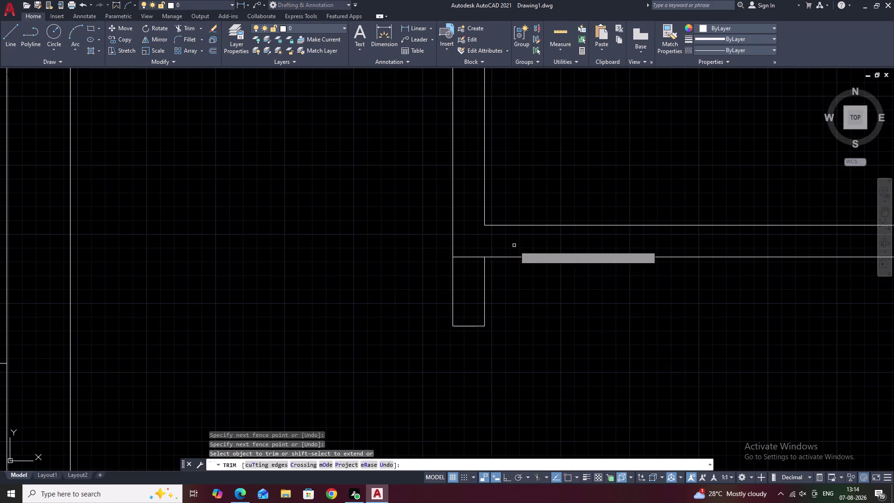
drag(477, 249, 475, 275)
scroll(down, 3)
middle_drag(513, 285, 513, 337)
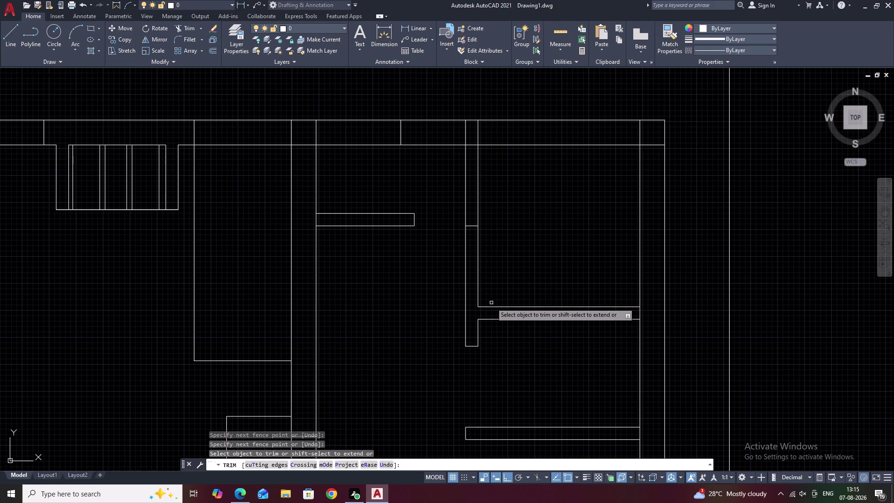
key(Escape)
Extend the partition line so it meets the wall.
text(E)
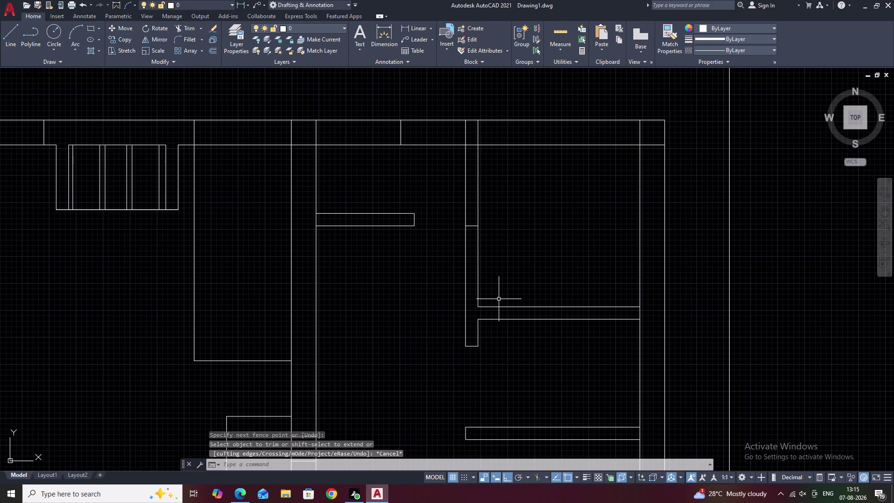
text(X)
key(space)
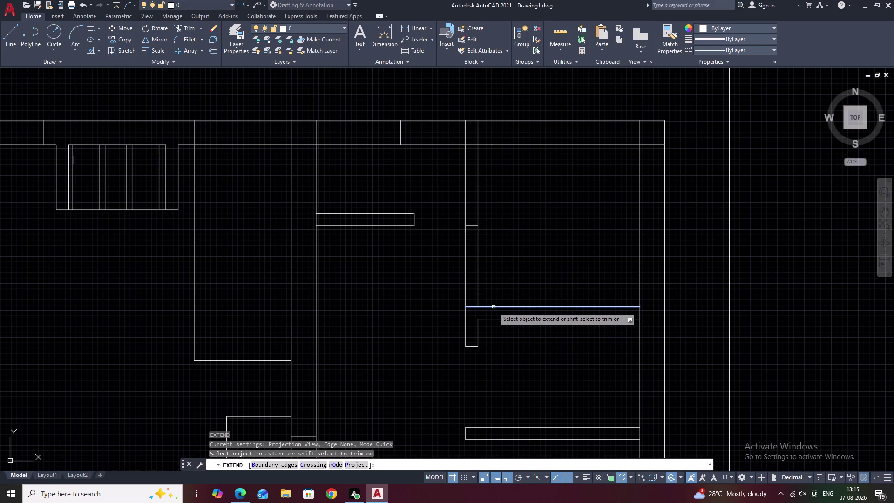
click(494, 307)
key(Escape)
key(Escape)
Trim away a segment of the lower partition line.
key(t)
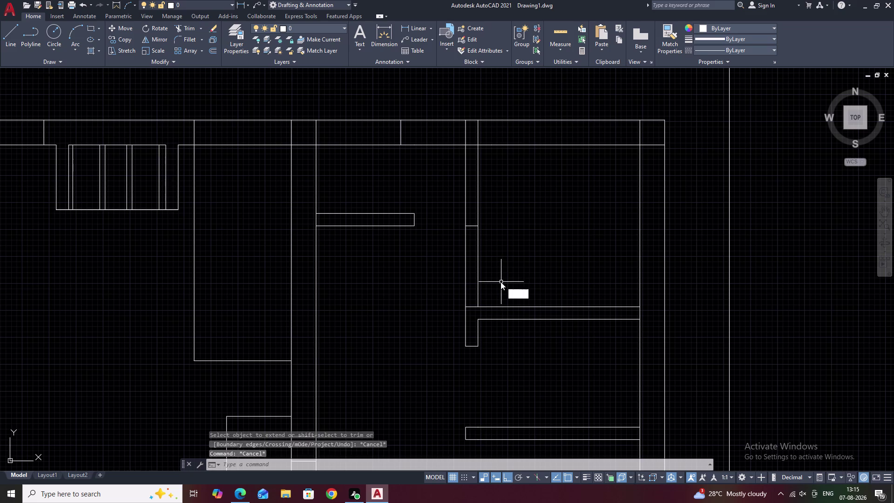
text(R)
key(space)
drag(502, 268, 433, 267)
scroll(down, 3)
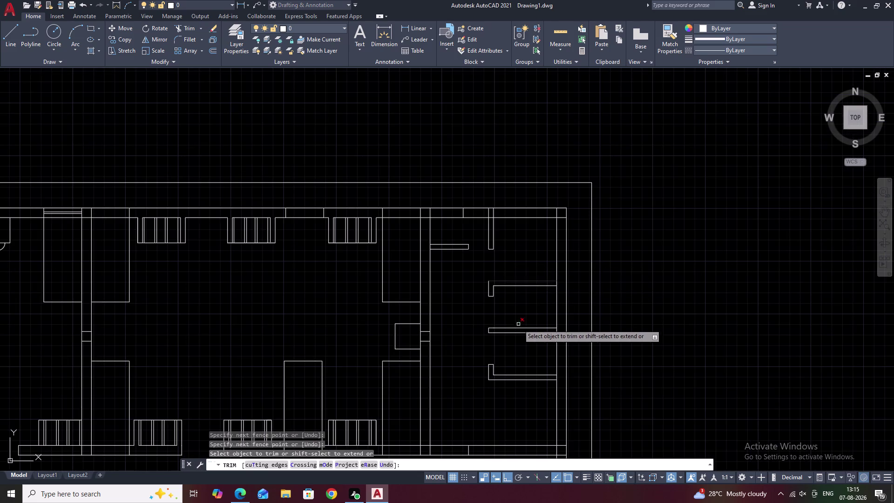
key(Escape)
middle_drag(524, 353, 524, 295)
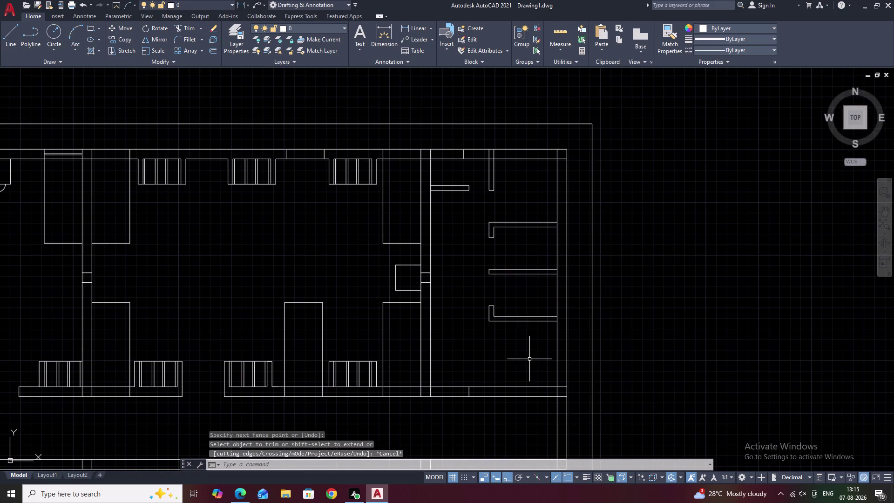
middle_drag(531, 365, 531, 338)
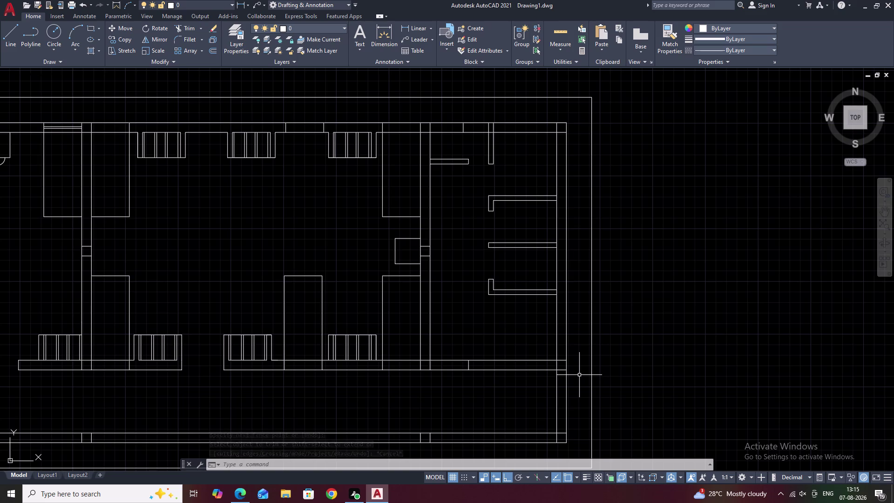
Offset the right outer wall 500 units inward.
key(o)
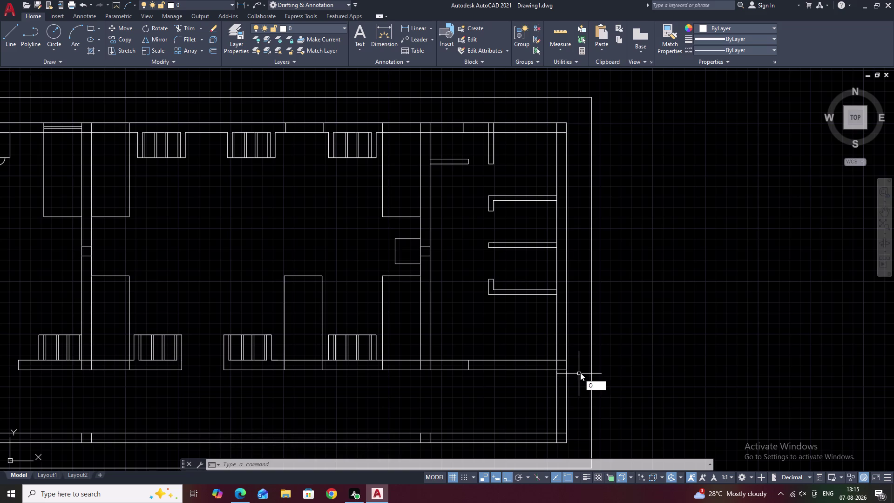
key(space)
text(500)
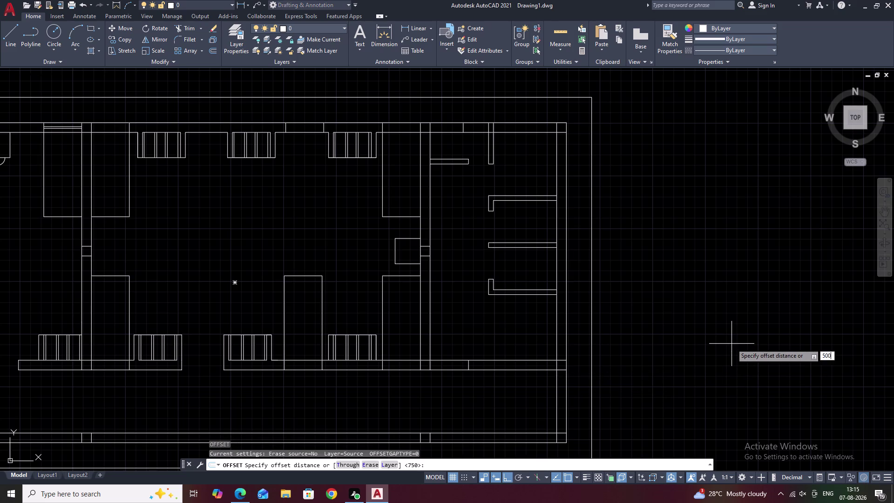
key(space)
click(556, 313)
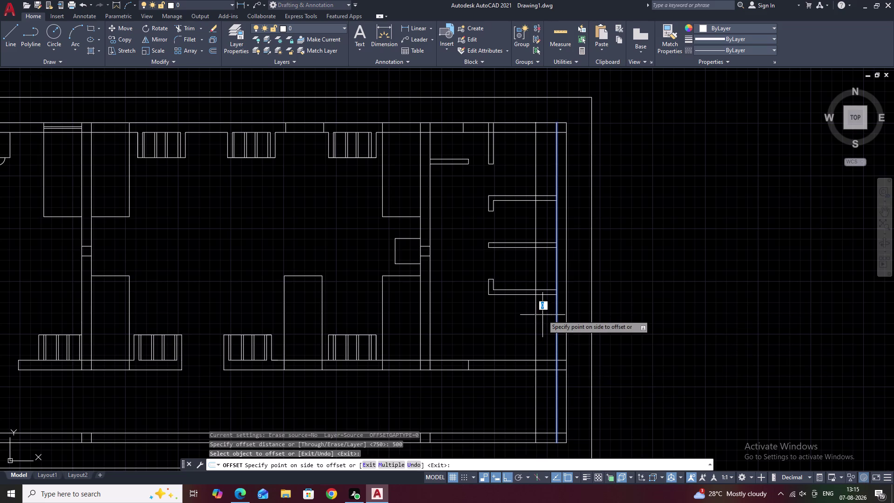
click(543, 315)
key(Escape)
Trim the new wall line at the partition and erase its upper piece.
text(T)
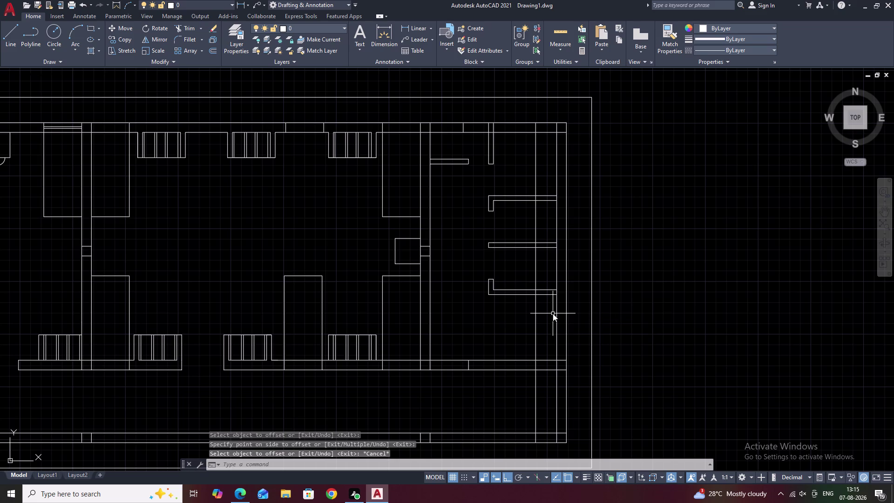
text(R)
key(space)
scroll(up, 3)
click(533, 296)
scroll(down, 3)
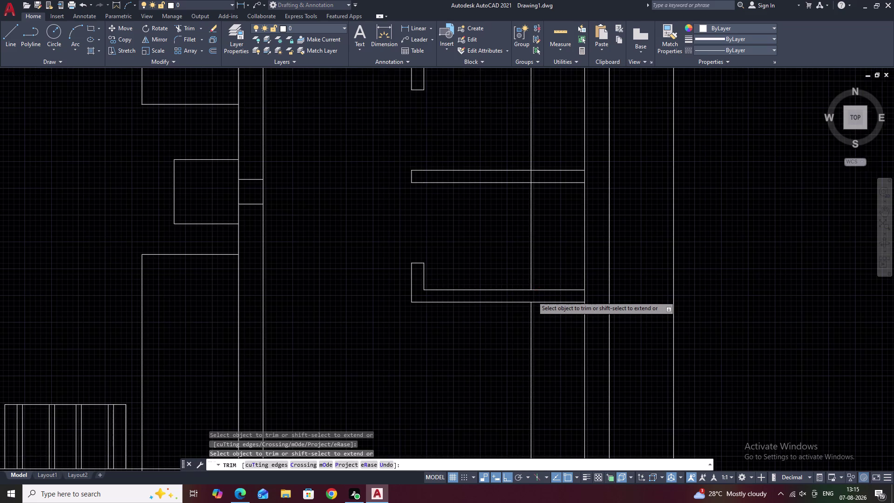
key(Escape)
click(532, 273)
text(E)
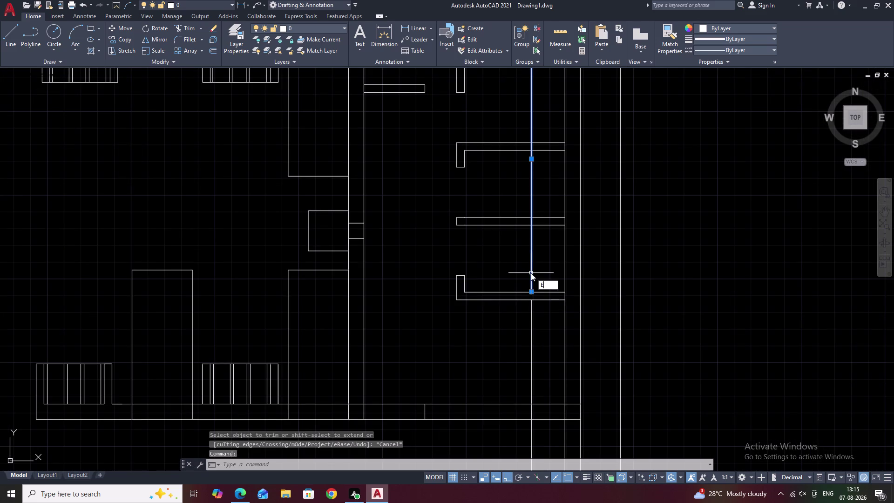
key(space)
Trim the new wall line at the verandah edge and erase the lower leftover piece.
middle_drag(546, 351, 547, 264)
text(T)
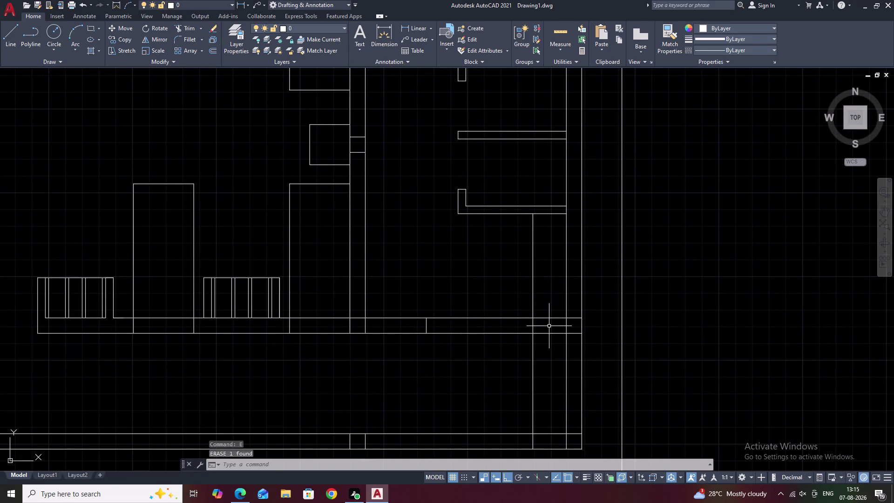
text(R)
key(space)
click(532, 327)
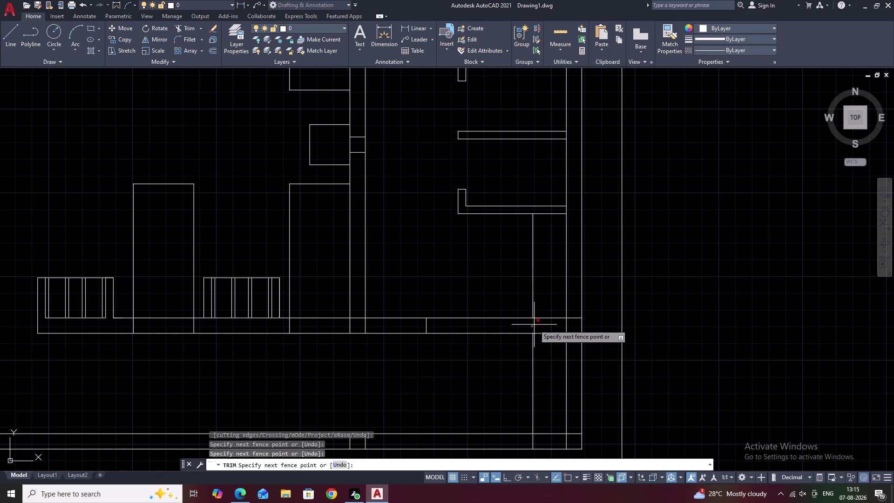
click(535, 325)
key(Escape)
click(533, 357)
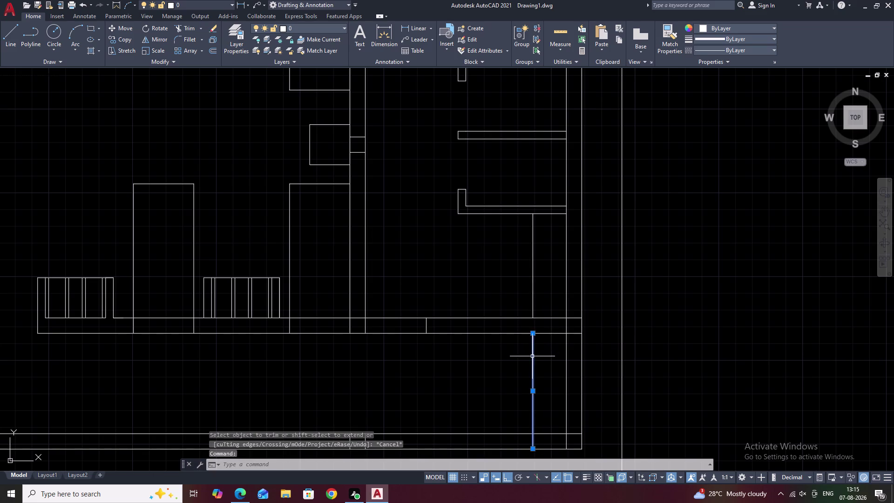
text(E)
key(space)
scroll(down, 3)
middle_click(608, 334)
key(Escape)
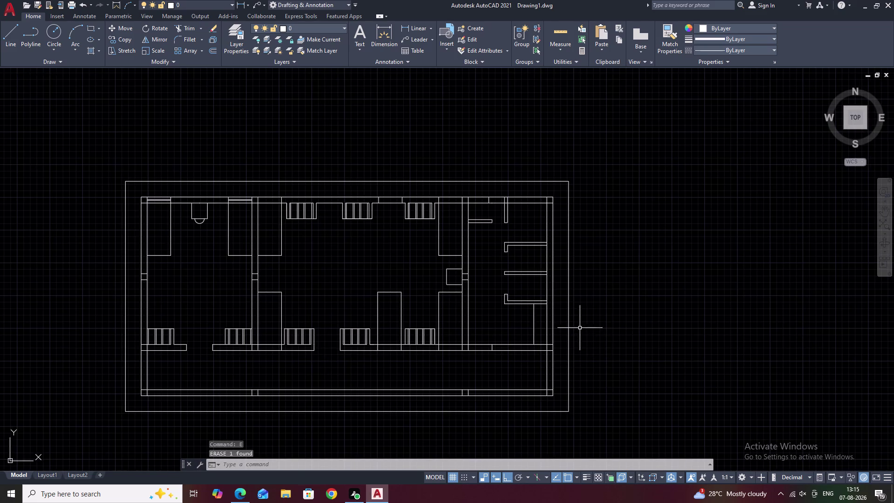
scroll(up, 3)
middle_drag(574, 327, 629, 320)
scroll(up, 3)
scroll(down, 3)
middle_drag(571, 321, 623, 319)
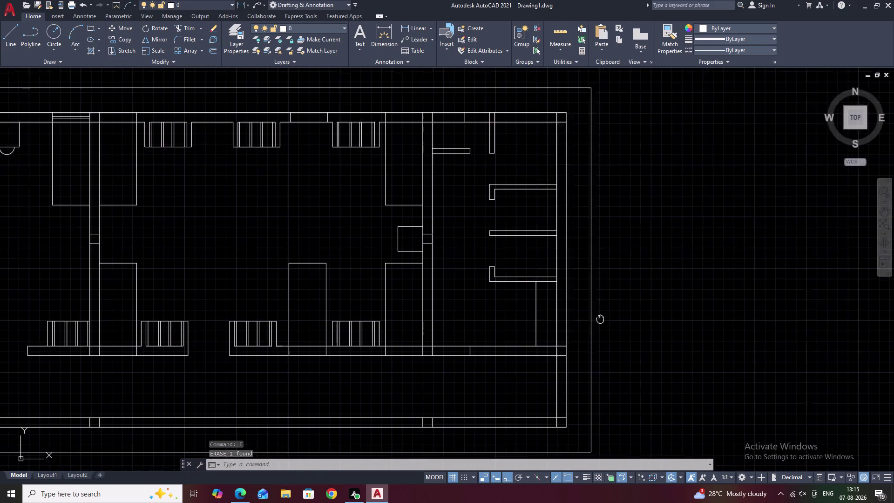
middle_drag(623, 319, 629, 319)
middle_drag(507, 314, 603, 320)
middle_drag(598, 320, 626, 324)
middle_drag(445, 297, 491, 295)
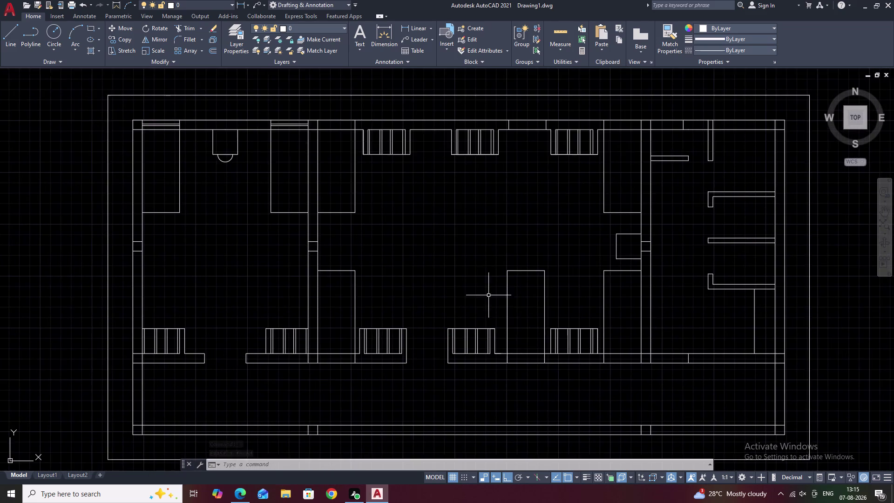
scroll(down, 3)
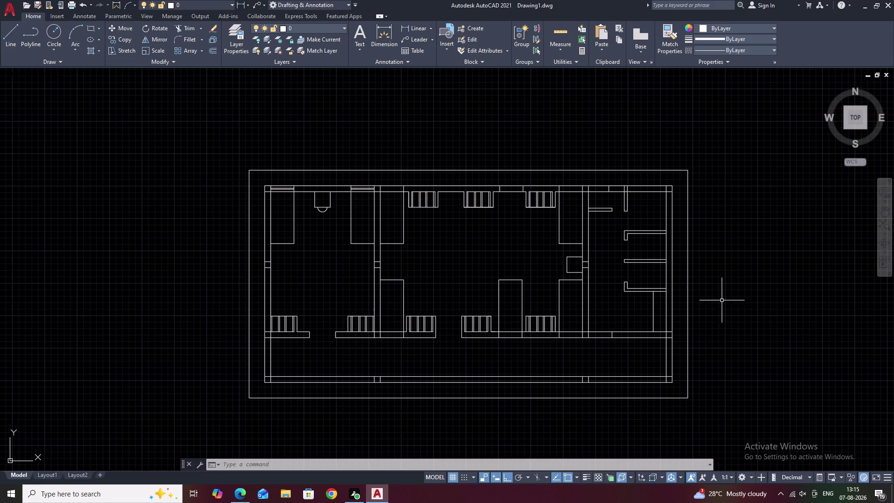
key(Escape)
Shift the view and regenerate the drawing display.
middle_drag(798, 302, 713, 319)
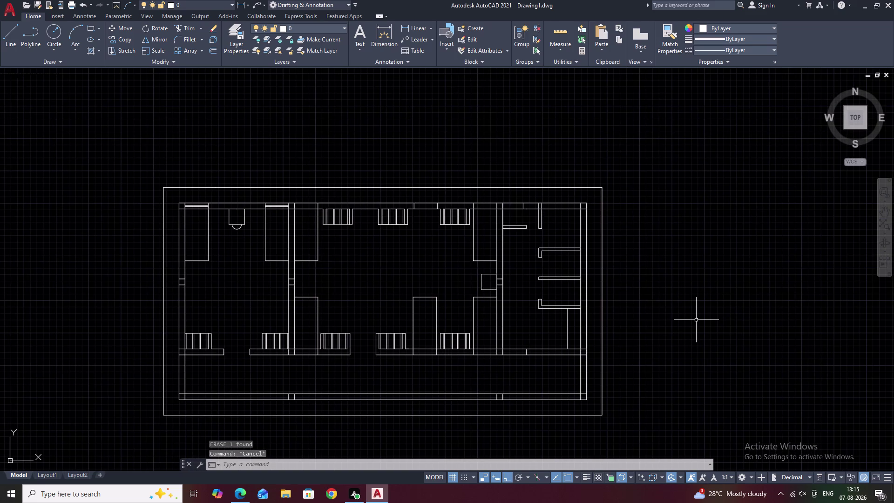
text(RE)
key(space)
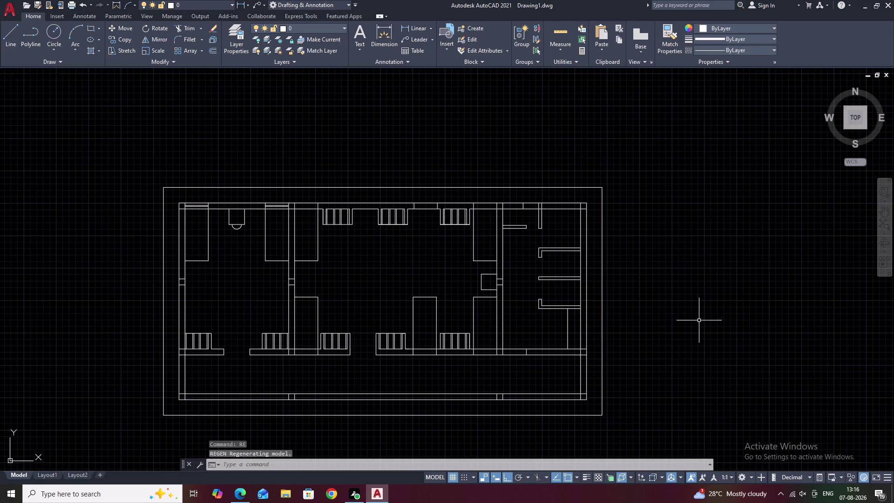
key(Escape)
key(Escape)
Place a rectangle's first corner to the right of the floor plan.
text(REC)
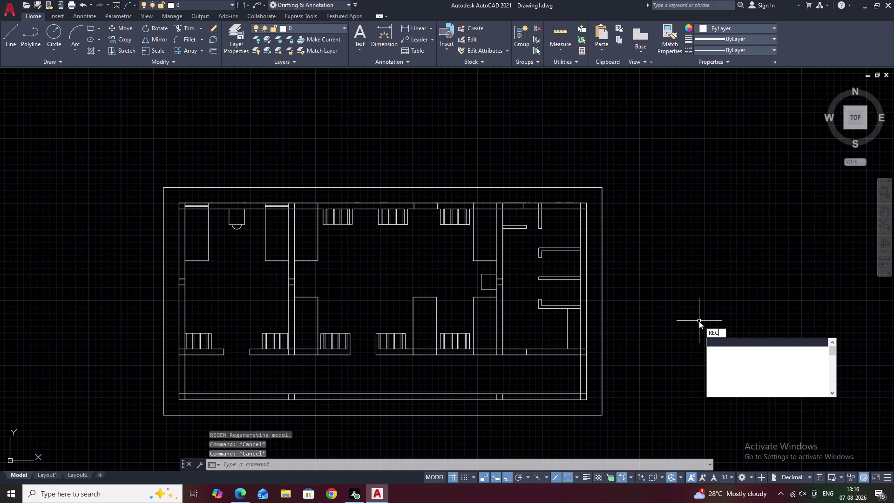
key(space)
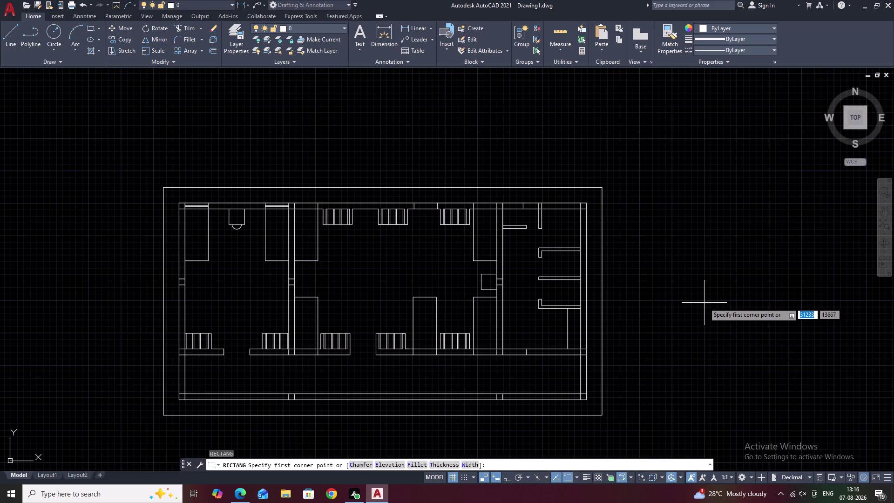
click(705, 303)
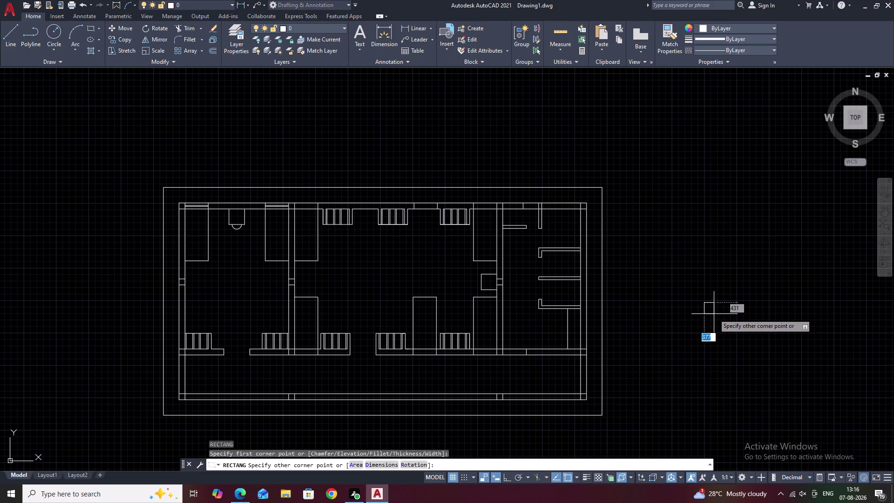
text(250)
key(BackSpace)
key(BackSpace)
key(BackSpace)
Size the rectangle 250 long by 300 wide with the Dimensions option.
text(D)
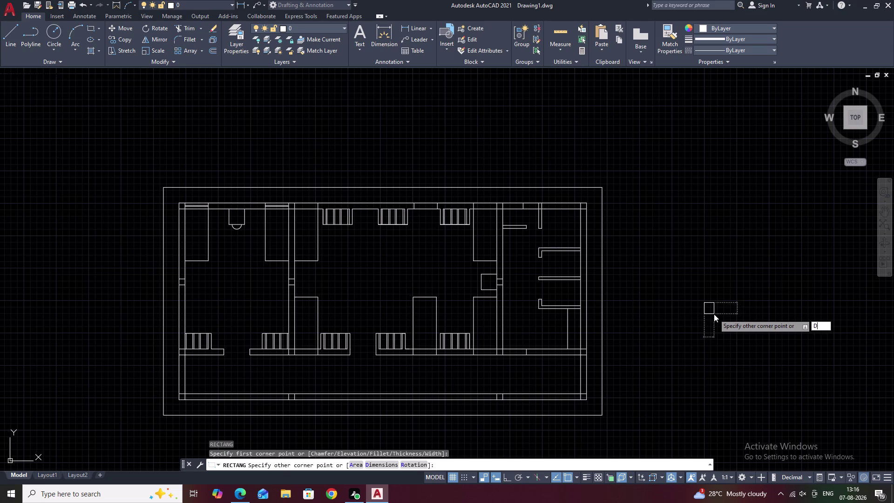
key(space)
text(250)
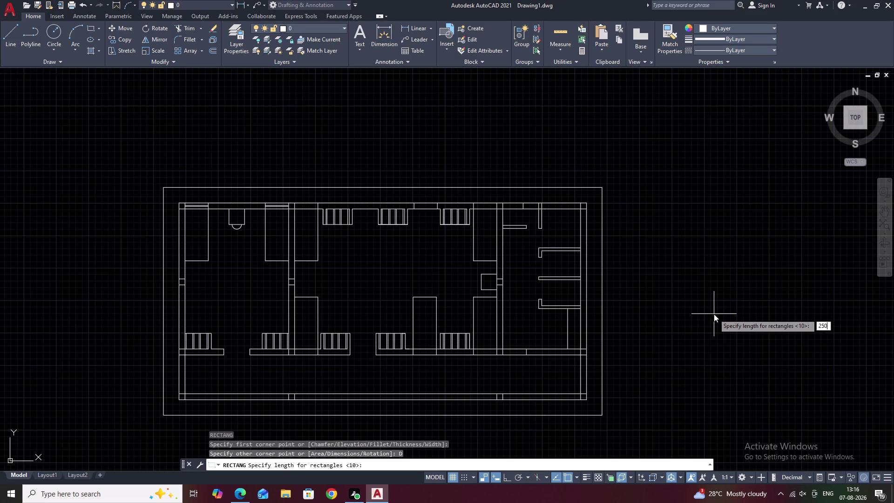
key(space)
text(300)
key(space)
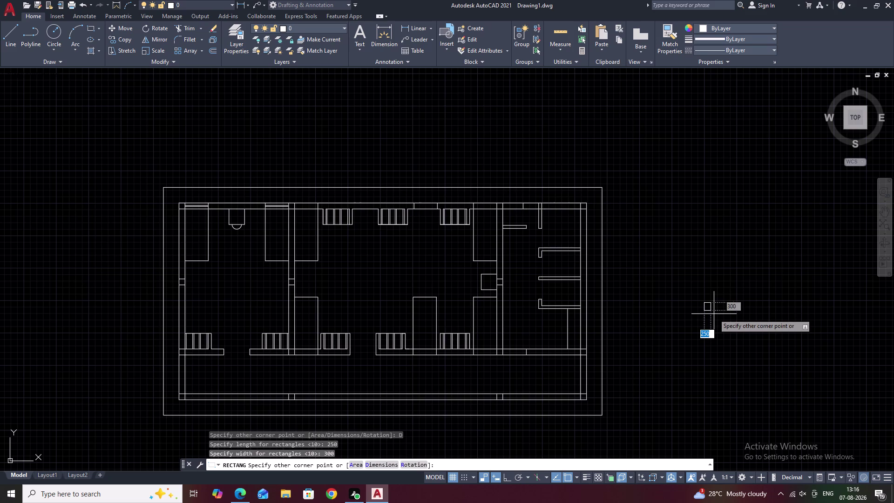
click(714, 290)
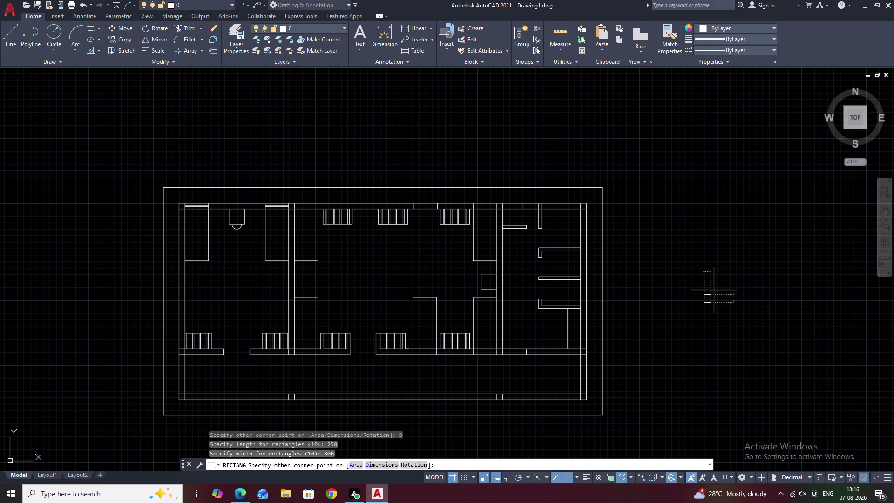
scroll(up, 3)
key(Escape)
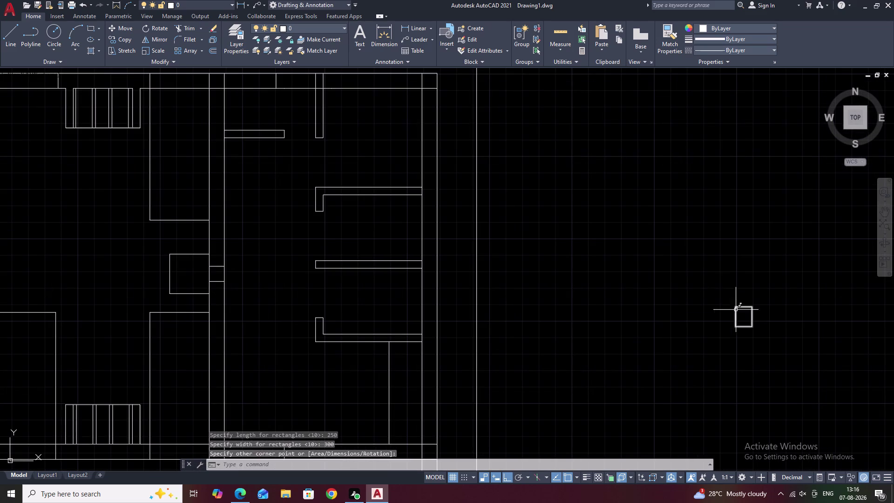
drag(773, 293, 785, 398)
text(C)
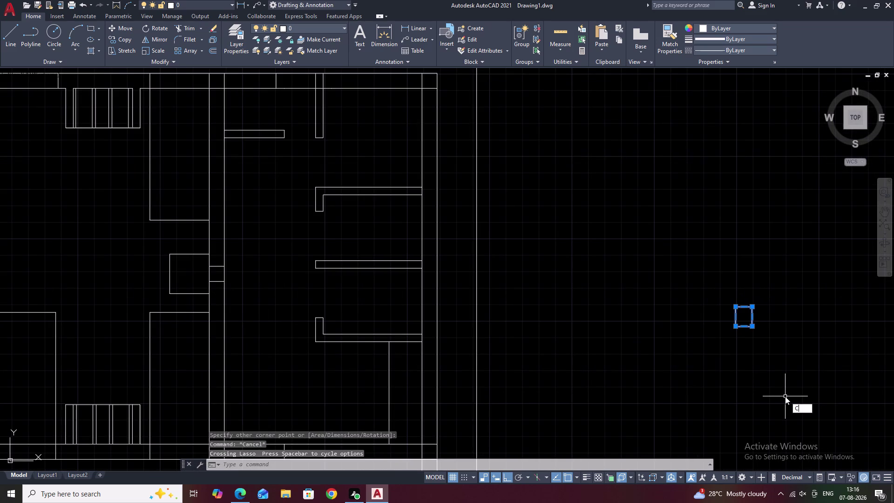
text(O)
key(space)
click(742, 317)
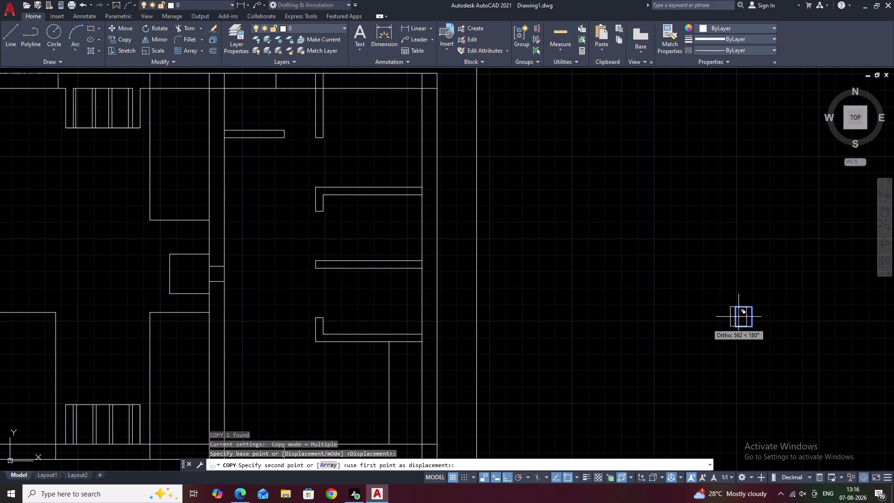
scroll(down, 3)
middle_click(648, 362)
key(Escape)
drag(708, 326, 664, 353)
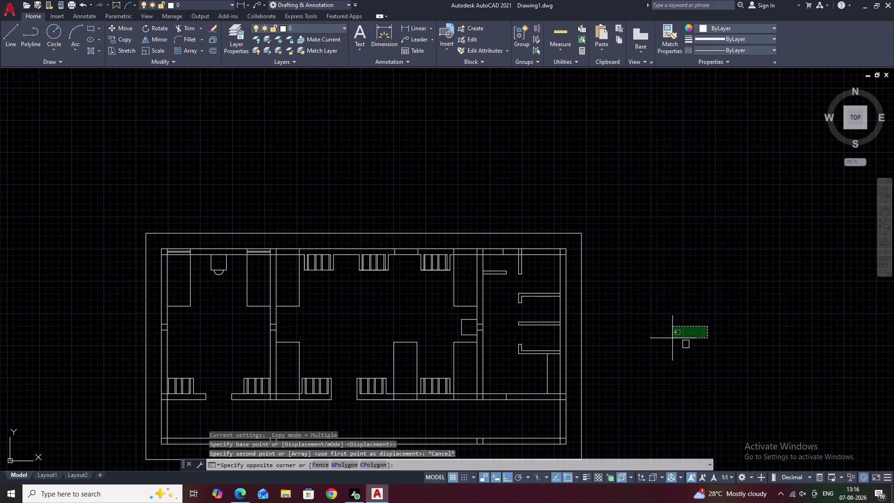
drag(665, 354, 681, 381)
text(CO)
key(space)
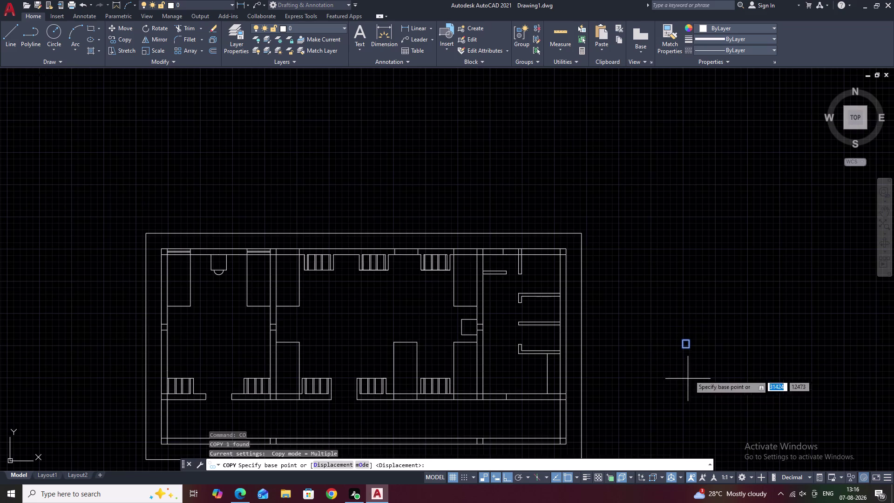
scroll(up, 3)
click(659, 349)
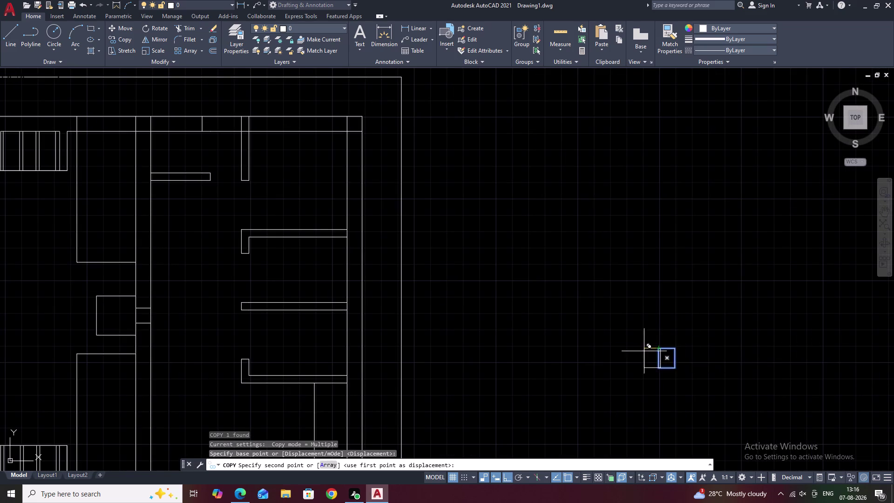
scroll(down, 3)
key(F8)
middle_drag(601, 378, 753, 302)
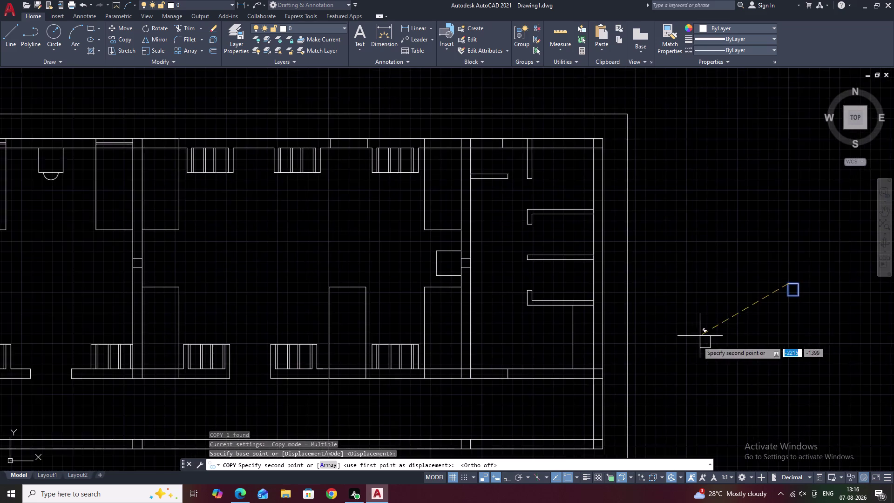
middle_drag(708, 335, 801, 295)
middle_drag(302, 357, 583, 376)
scroll(up, 3)
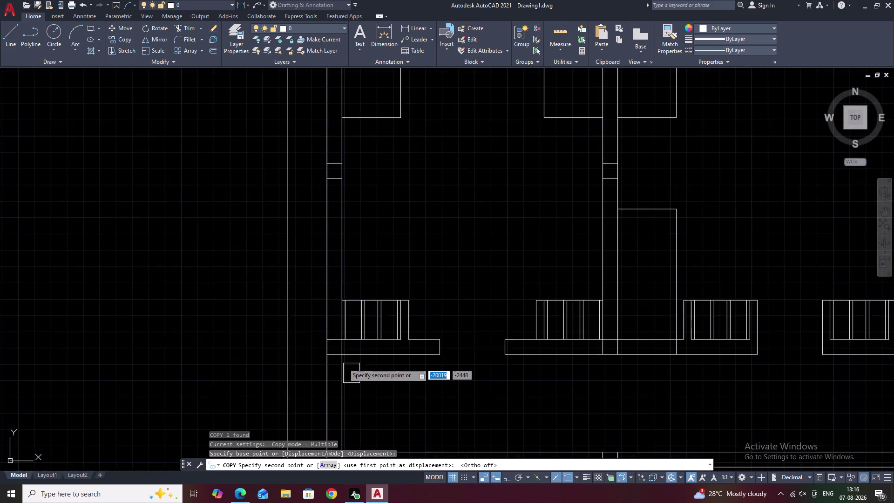
scroll(up, 3)
middle_drag(375, 377, 429, 386)
key(Escape)
middle_drag(431, 388, 448, 385)
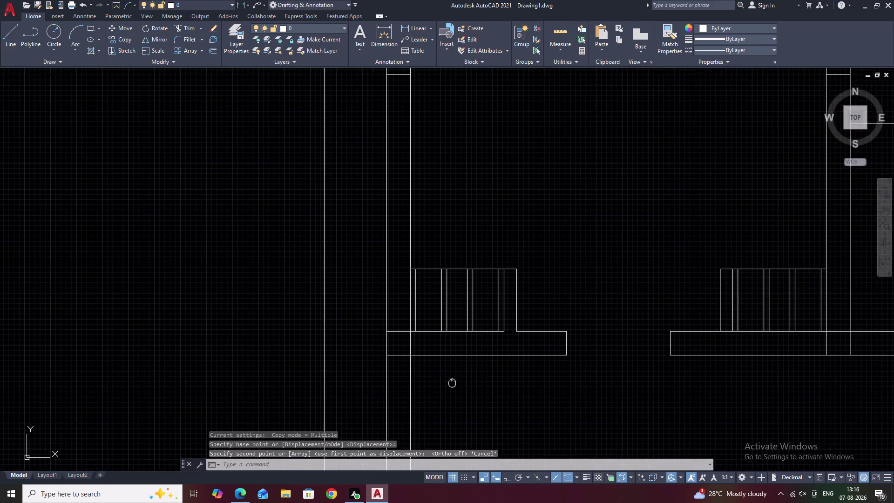
scroll(down, 3)
scroll(down, 3)
middle_drag(681, 373, 626, 375)
scroll(up, 3)
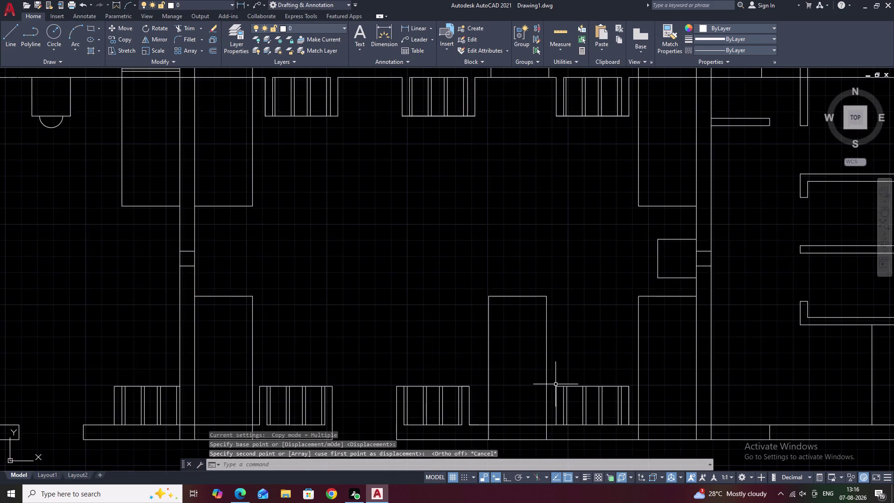
middle_drag(562, 377, 659, 280)
scroll(down, 3)
middle_drag(424, 350, 524, 361)
scroll(up, 3)
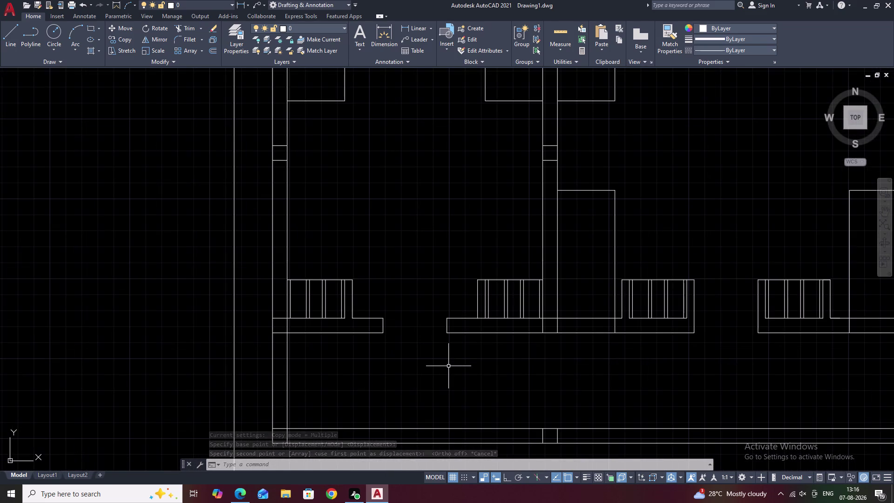
Trim excess verandah line segments at the slab corner.
text(TR)
key(space)
middle_drag(353, 343, 440, 367)
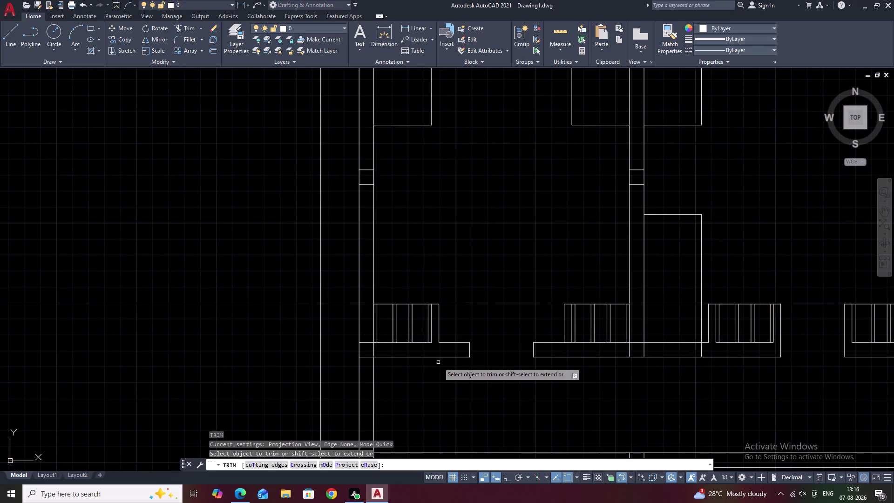
scroll(up, 3)
drag(380, 355, 360, 358)
drag(347, 324, 347, 354)
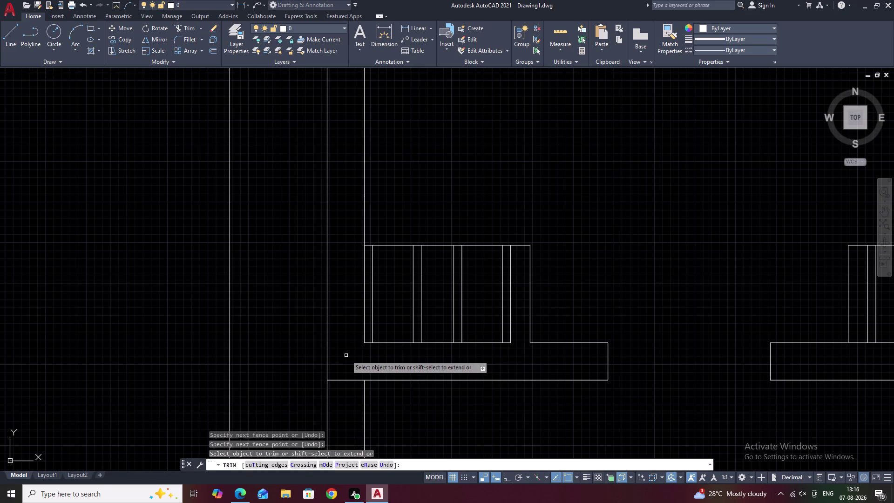
scroll(down, 3)
Trim the remaining excess verandah lines further to the right.
middle_drag(550, 386, 434, 391)
scroll(up, 3)
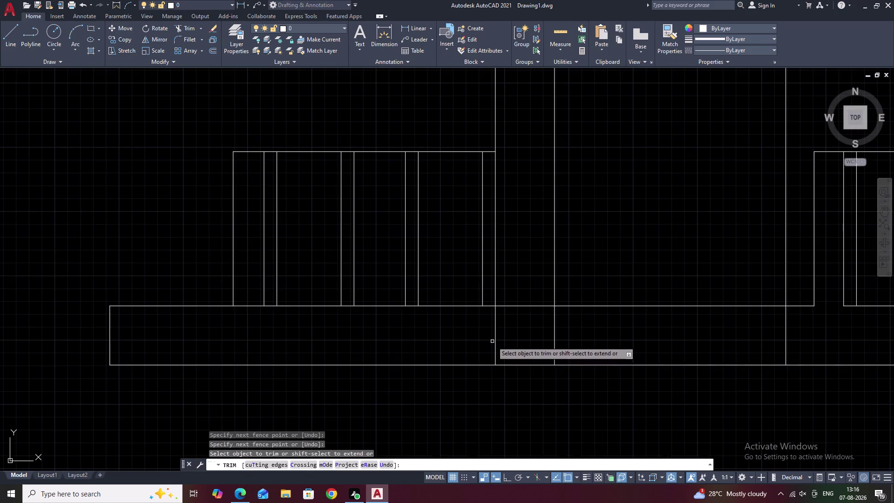
drag(517, 284, 488, 332)
drag(532, 329, 580, 341)
scroll(down, 3)
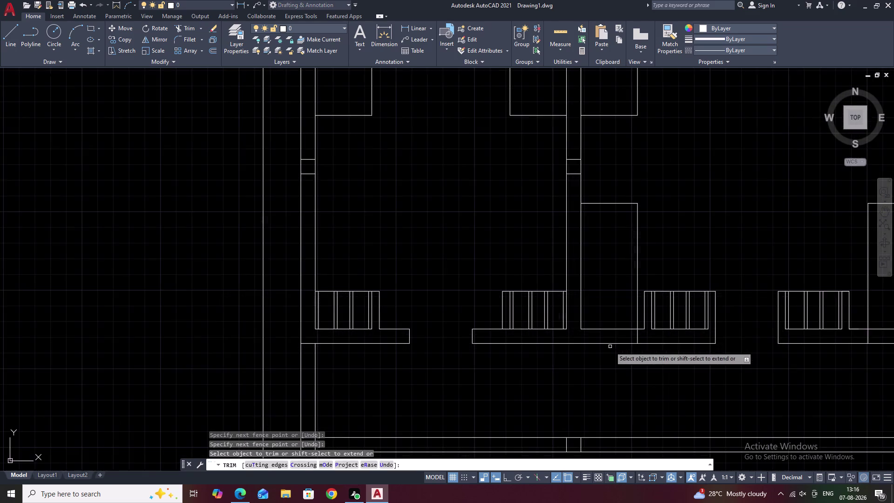
middle_drag(613, 350, 484, 391)
scroll(up, 3)
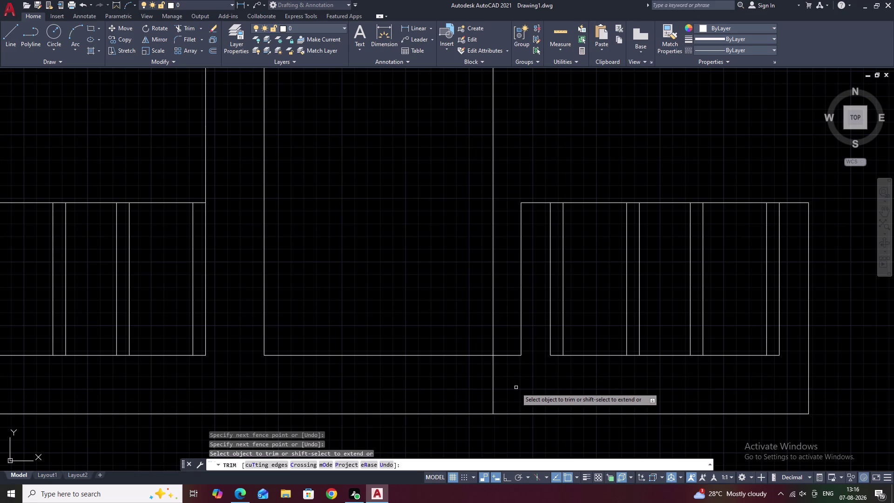
key(Escape)
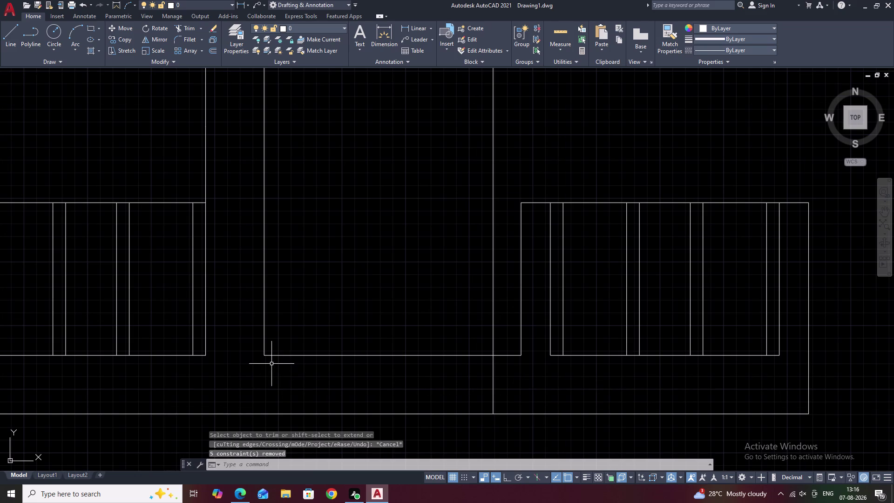
Extend the vertical wall line down to the verandah edge.
text(EX)
key(space)
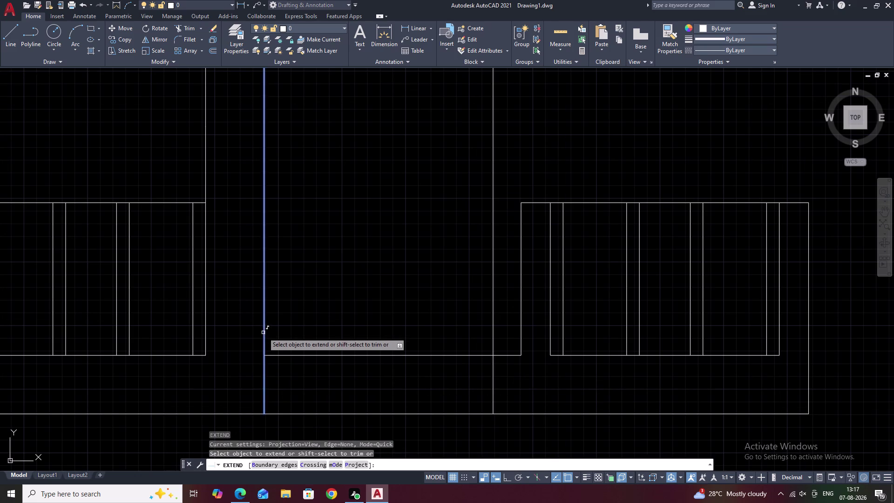
click(263, 332)
key(Escape)
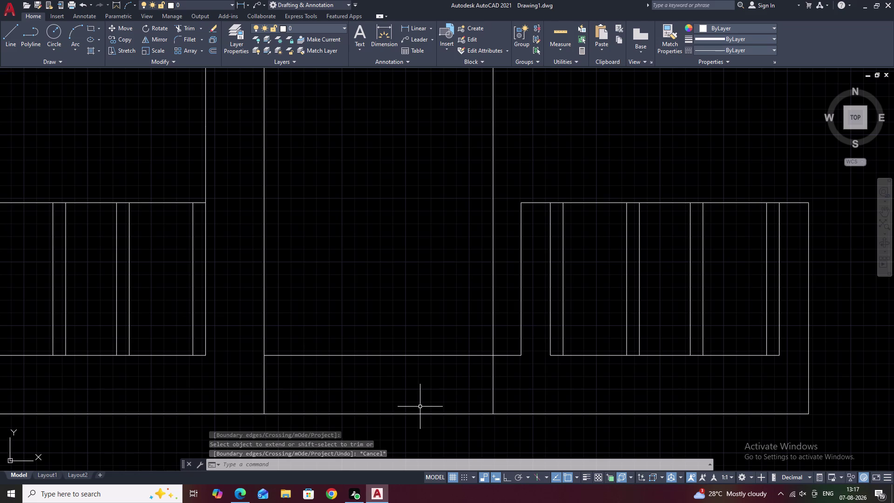
scroll(down, 3)
middle_drag(363, 305, 473, 399)
middle_drag(311, 210, 341, 256)
Multi-copy the two window lines from their endpoint into the first lower-verandah opening.
scroll(up, 3)
drag(342, 274, 341, 283)
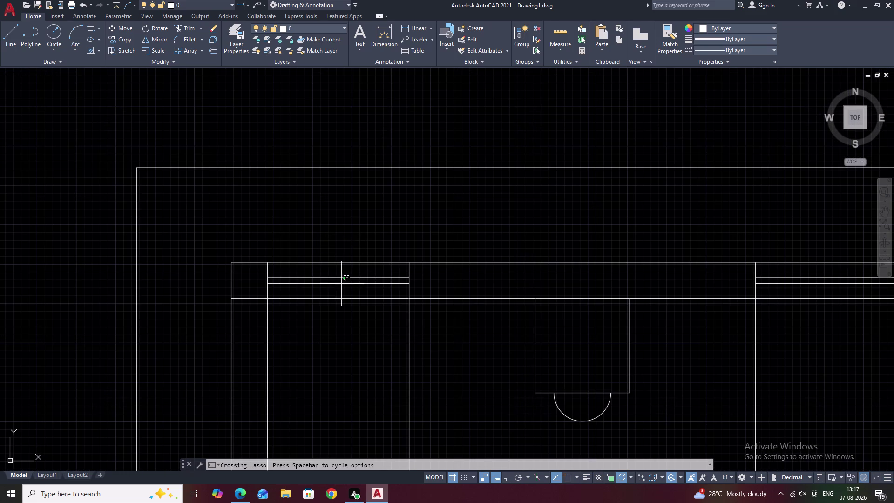
drag(341, 283, 342, 287)
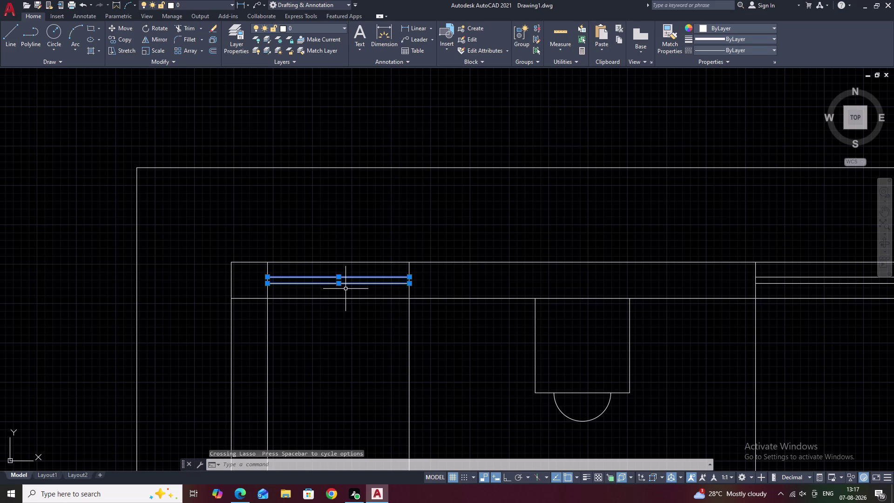
text(CO)
key(space)
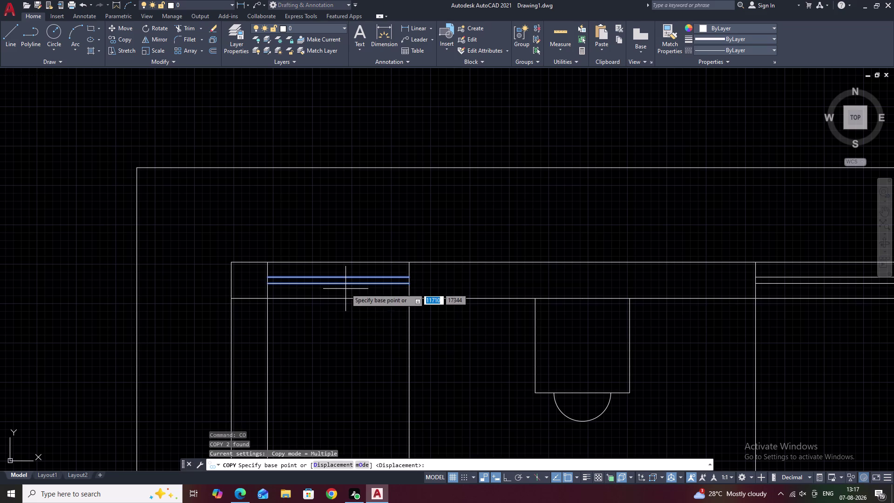
click(408, 263)
middle_drag(381, 390, 444, 258)
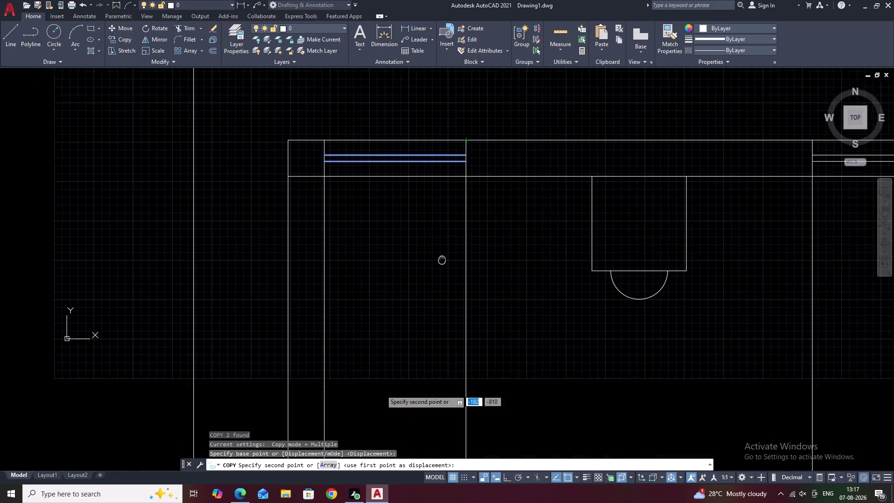
middle_drag(441, 355, 492, 162)
scroll(down, 3)
middle_drag(489, 322, 510, 95)
scroll(up, 3)
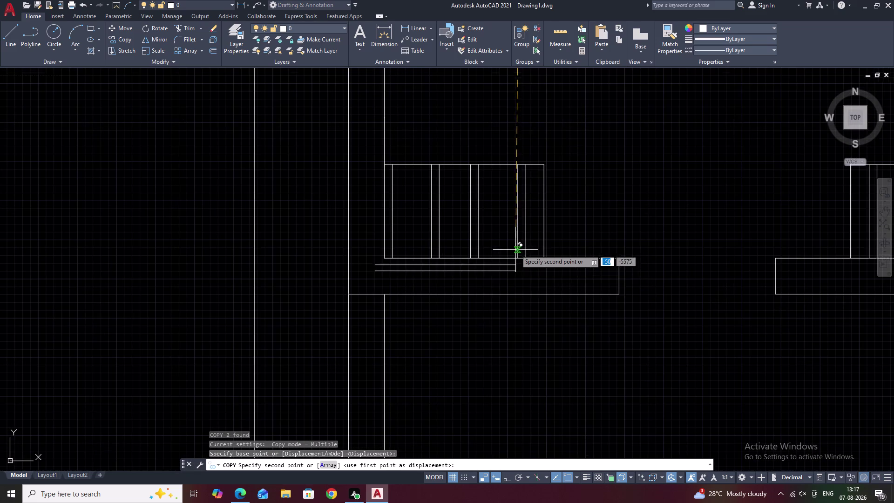
scroll(down, 3)
middle_drag(674, 288, 378, 263)
middle_drag(596, 273, 561, 274)
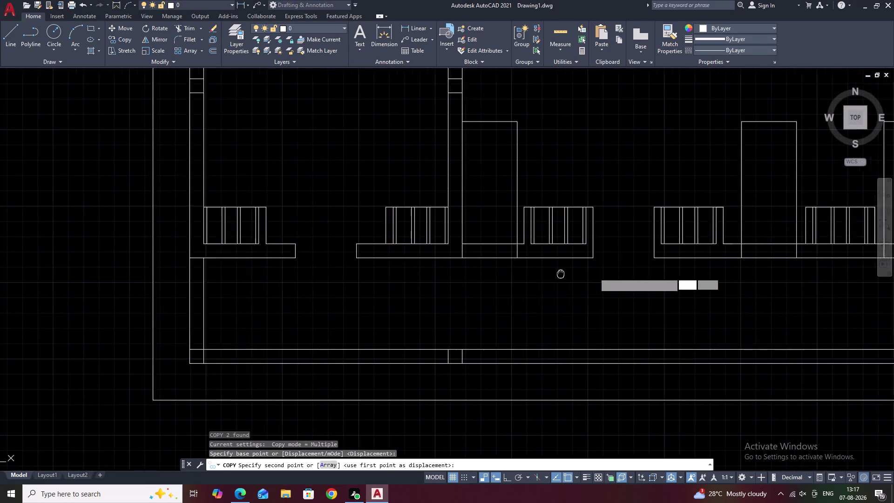
middle_drag(561, 273, 491, 272)
middle_drag(738, 263, 650, 274)
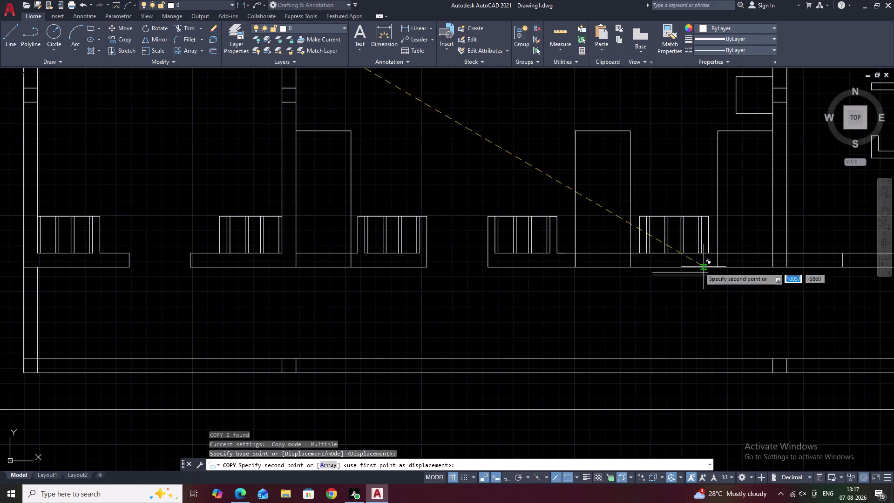
scroll(up, 3)
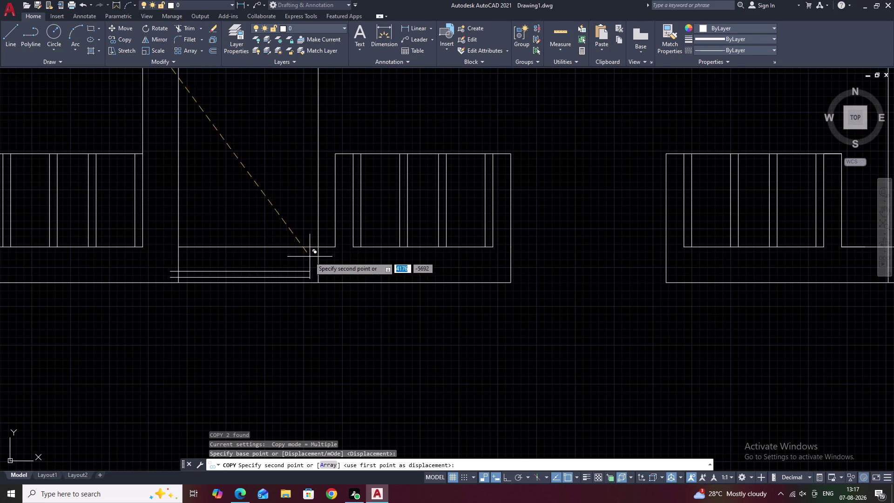
click(318, 249)
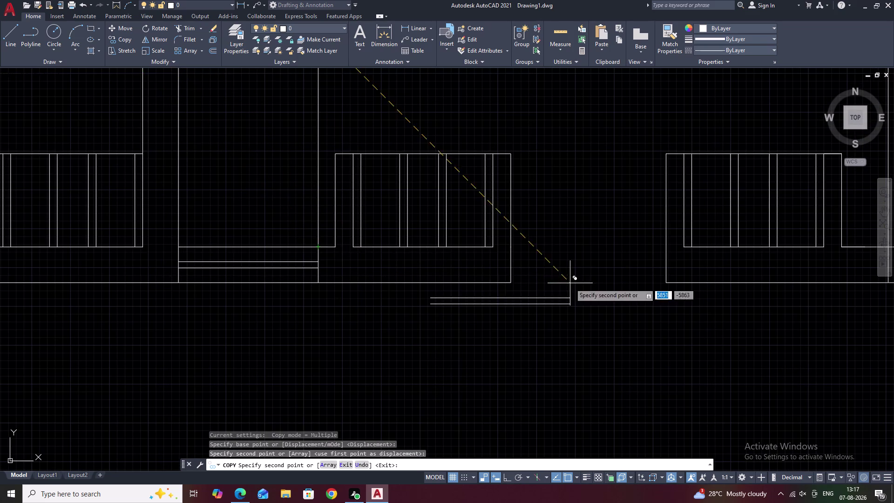
Place two more window-line copies in the next openings along the bottom wall.
middle_drag(570, 283, 334, 272)
middle_drag(777, 242, 614, 264)
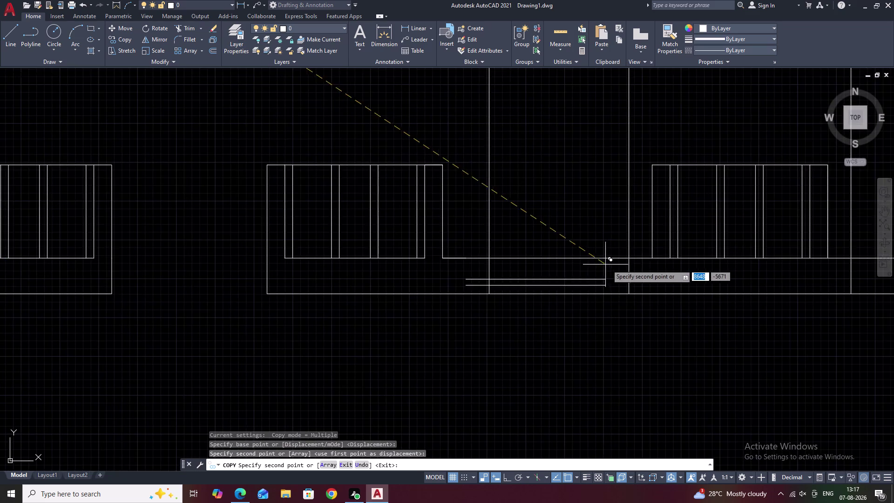
scroll(up, 3)
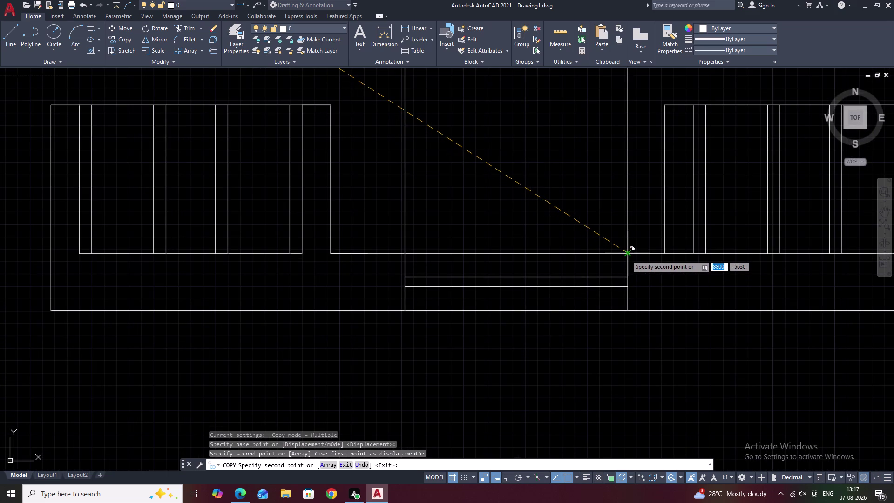
click(626, 255)
scroll(down, 3)
middle_drag(693, 275, 601, 272)
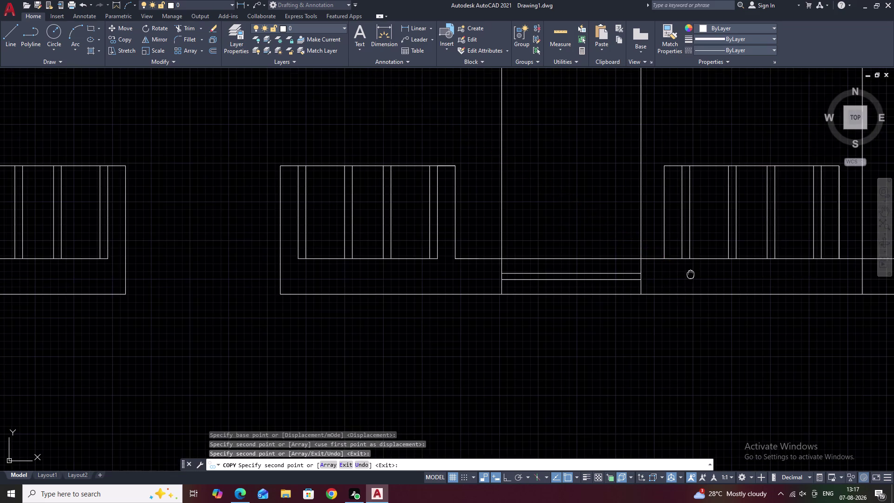
middle_drag(601, 272, 428, 265)
scroll(up, 3)
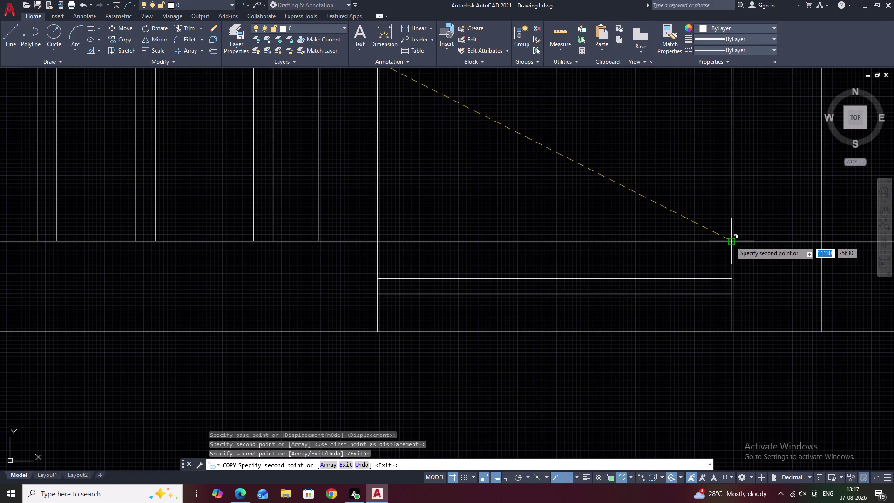
click(731, 241)
scroll(down, 3)
scroll(down, 3)
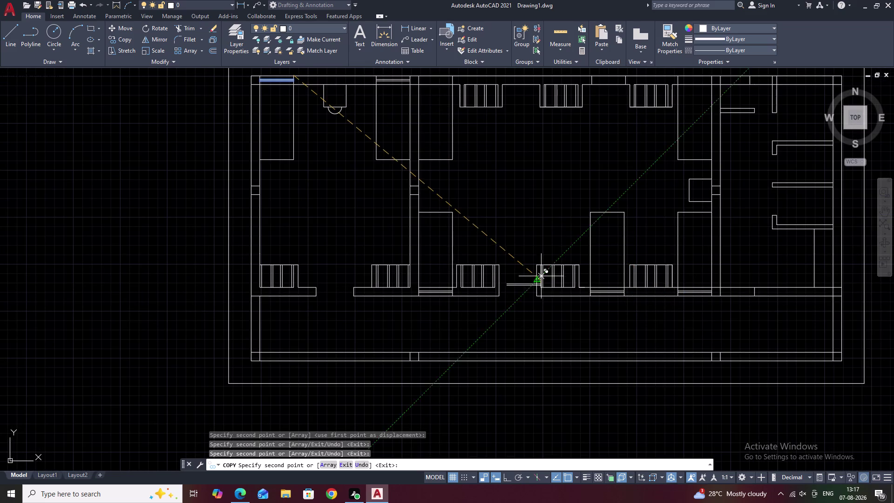
Place window-line copies in three top-wall openings, then end the copy command.
middle_drag(560, 195, 540, 310)
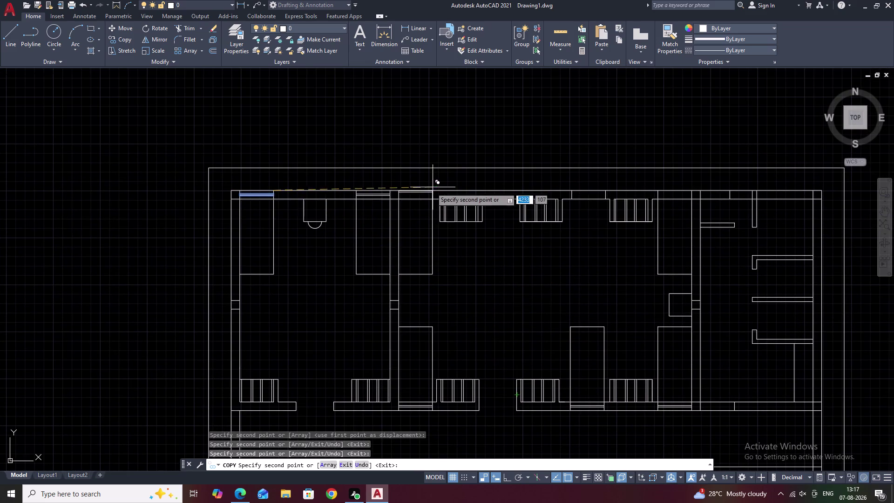
scroll(up, 3)
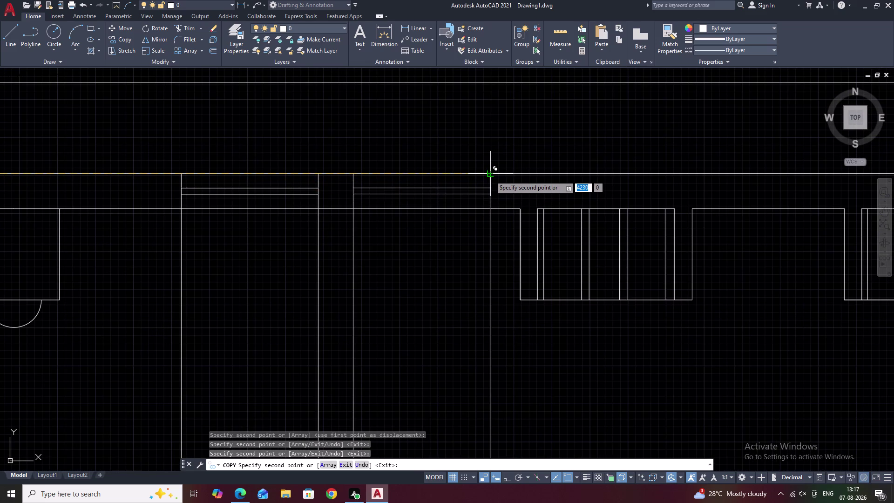
click(490, 175)
scroll(down, 3)
middle_drag(609, 204, 271, 229)
scroll(up, 3)
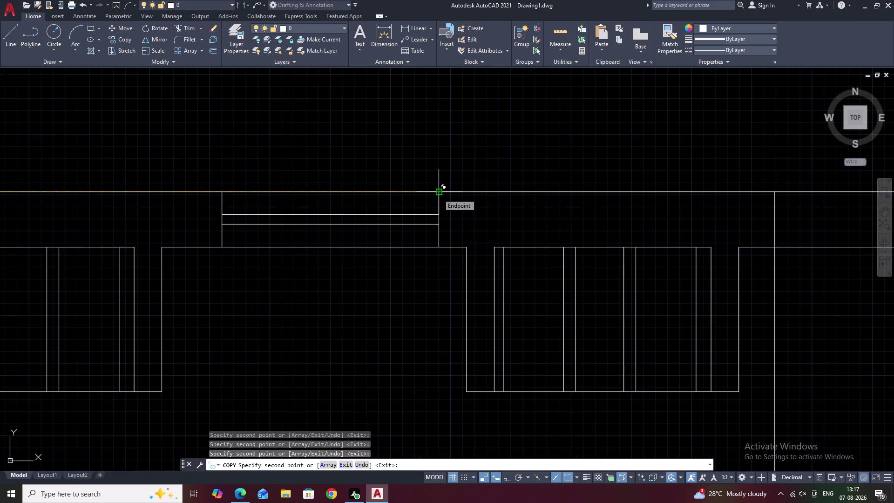
click(438, 194)
scroll(down, 3)
middle_drag(566, 224, 559, 224)
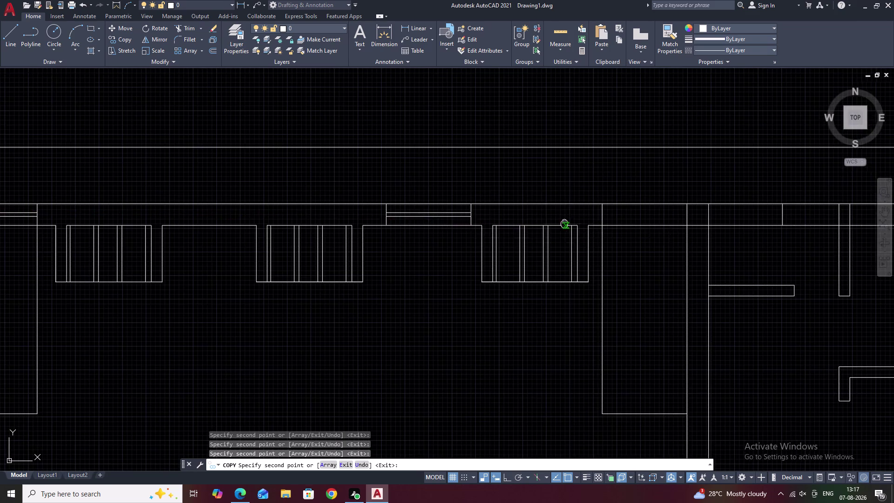
middle_drag(559, 225, 398, 230)
scroll(up, 3)
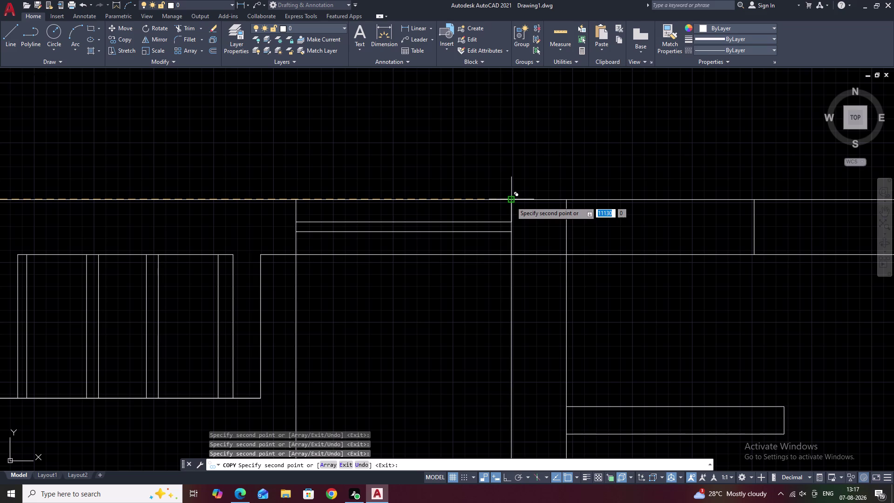
click(511, 201)
scroll(down, 3)
middle_drag(586, 236, 547, 237)
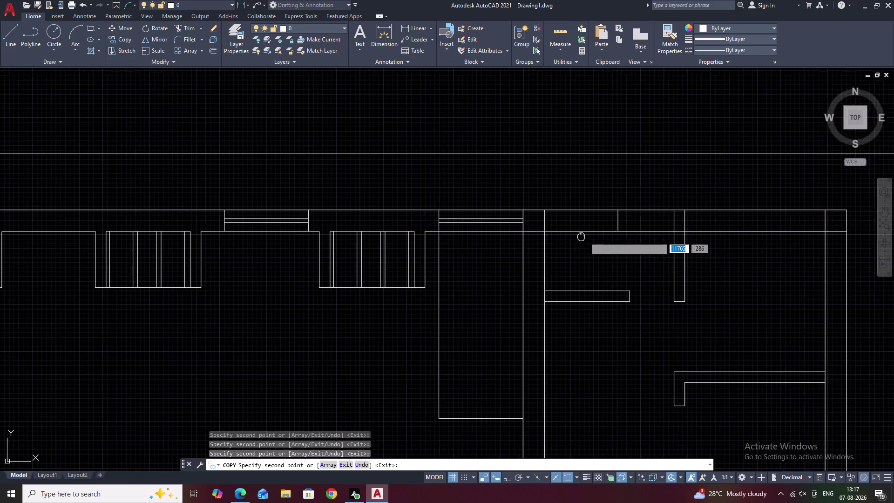
middle_drag(547, 237, 440, 237)
scroll(up, 3)
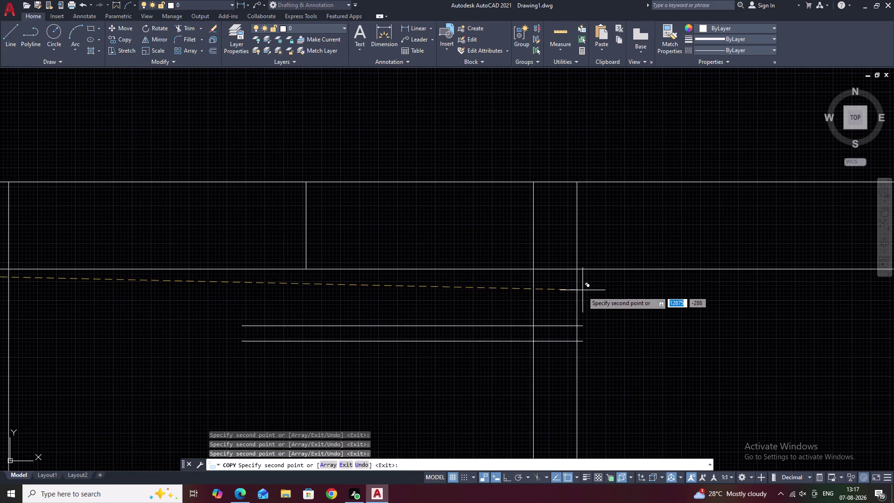
middle_drag(674, 323, 645, 311)
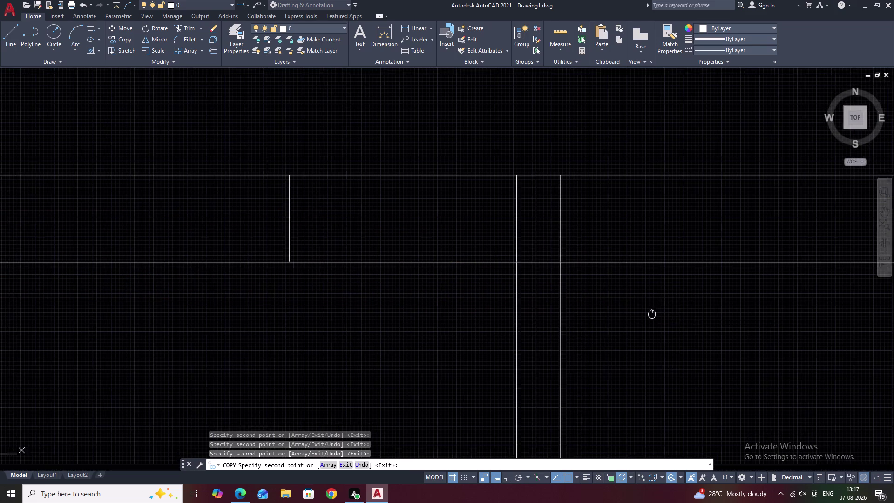
middle_drag(644, 311, 555, 114)
scroll(down, 3)
middle_drag(557, 309, 560, 302)
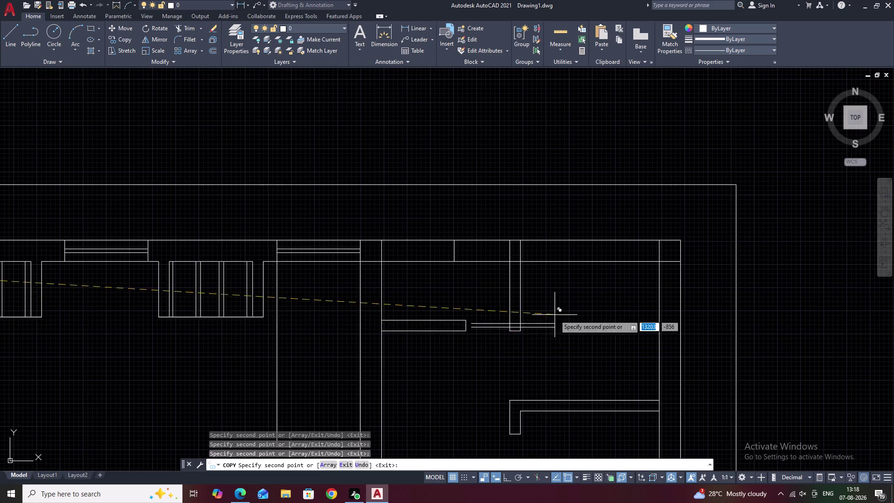
middle_drag(560, 302, 606, 97)
scroll(down, 3)
middle_drag(539, 301, 545, 275)
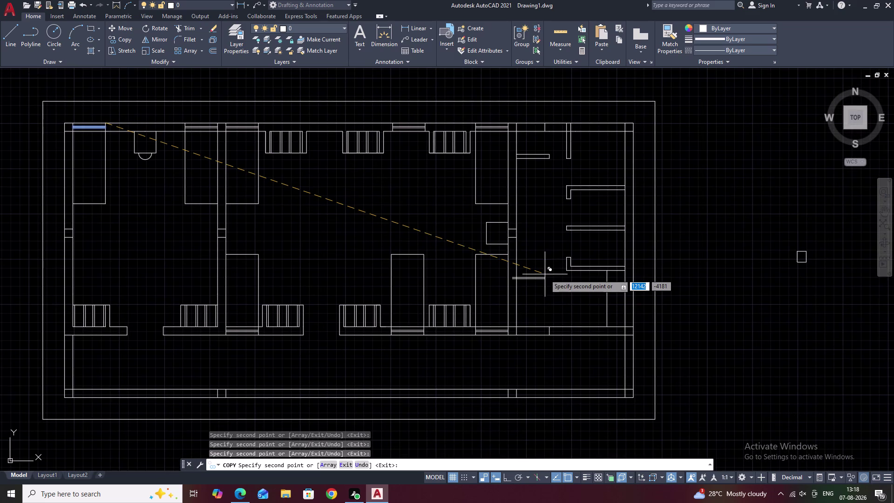
key(Escape)
Copy the two top-wall window lines into the neighbouring opening.
scroll(up, 3)
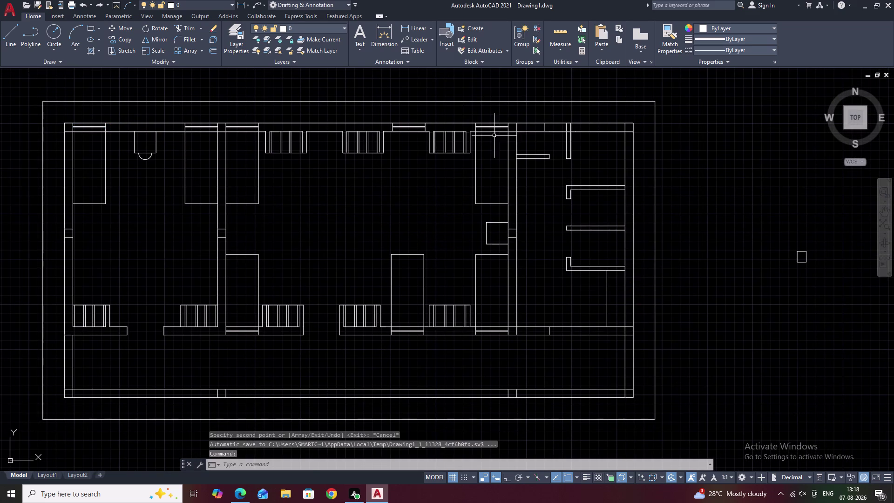
scroll(up, 3)
scroll(up, 3)
middle_drag(491, 136, 479, 191)
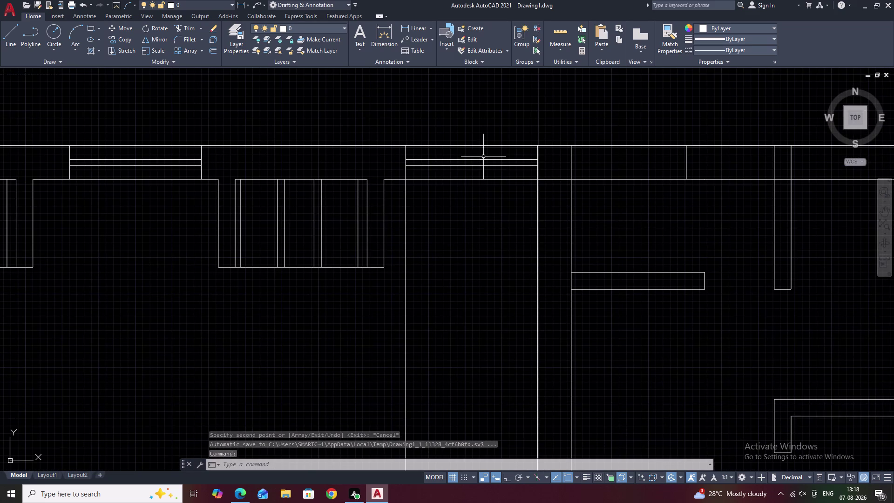
drag(483, 156, 482, 169)
text(C)
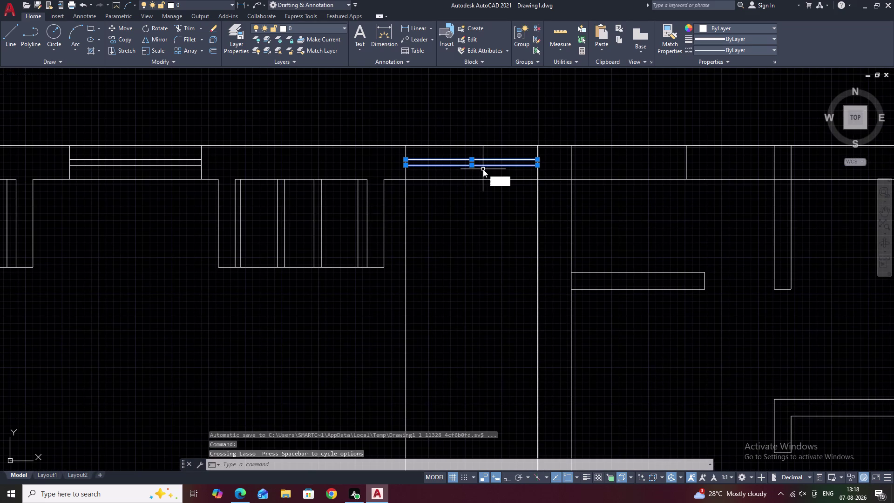
text(O)
key(space)
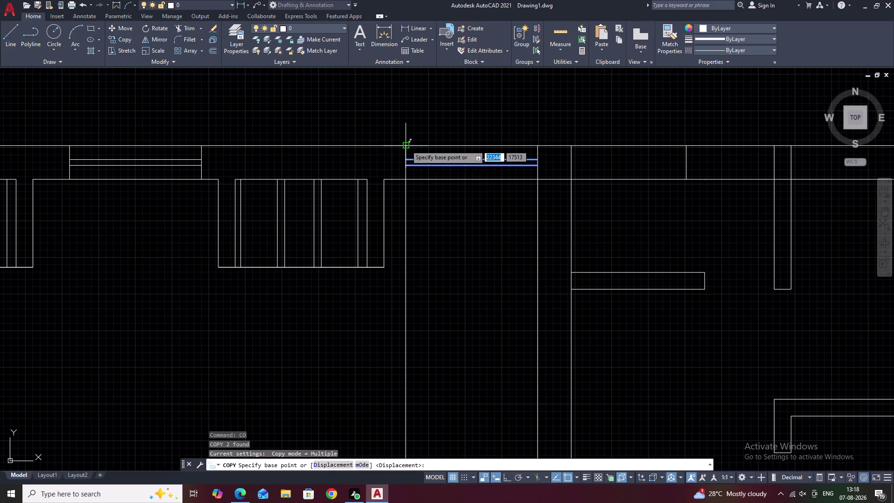
click(406, 146)
middle_drag(690, 161, 514, 197)
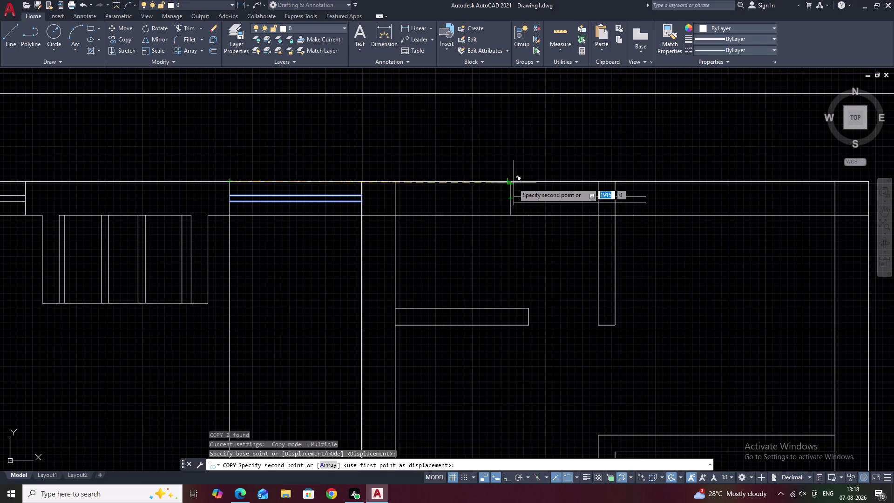
click(513, 184)
key(Escape)
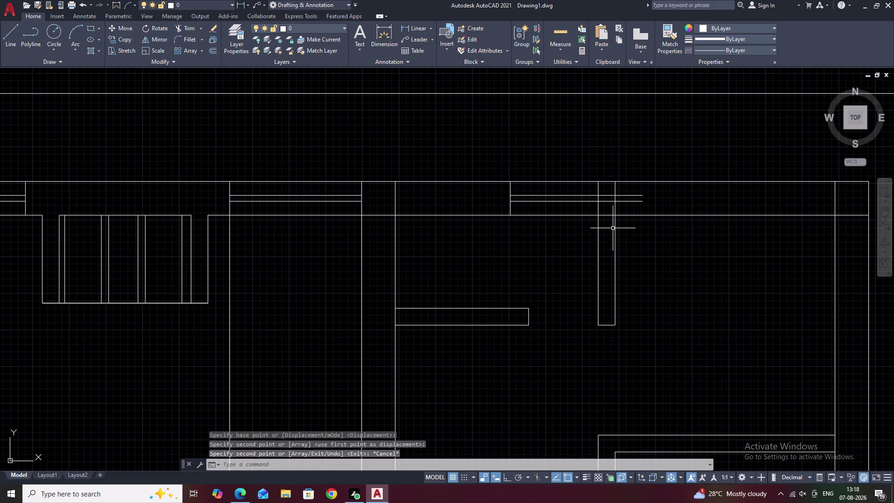
Trim the copied window line ends that overhang past the wall.
text(TR)
key(space)
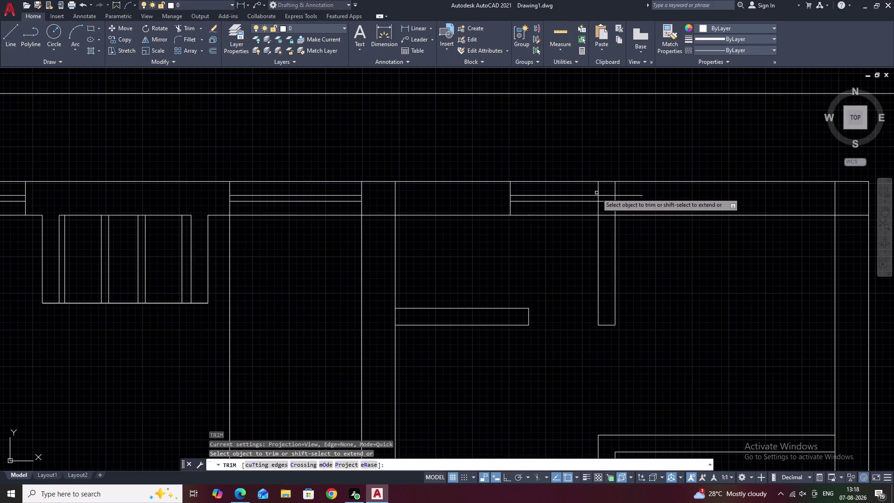
drag(609, 191, 608, 207)
drag(632, 193, 631, 208)
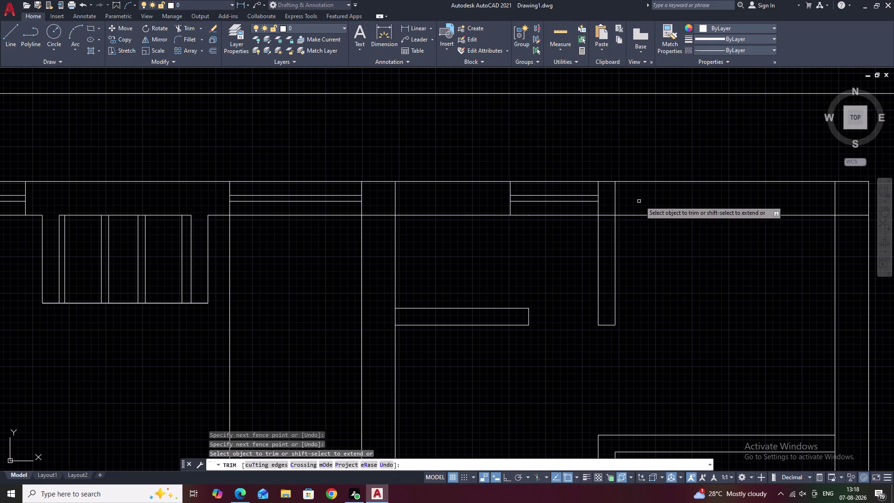
key(Escape)
key(Escape)
scroll(down, 3)
middle_drag(707, 318, 637, 209)
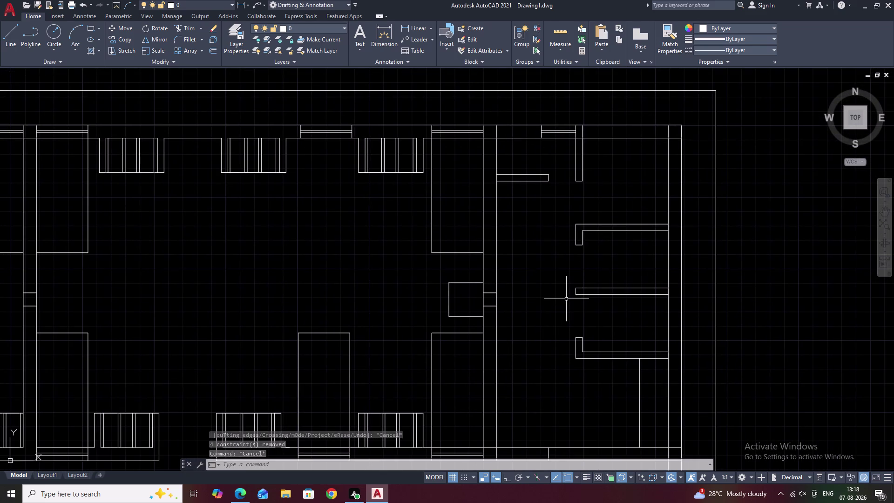
middle_drag(543, 298, 549, 208)
scroll(down, 3)
middle_drag(544, 235, 536, 249)
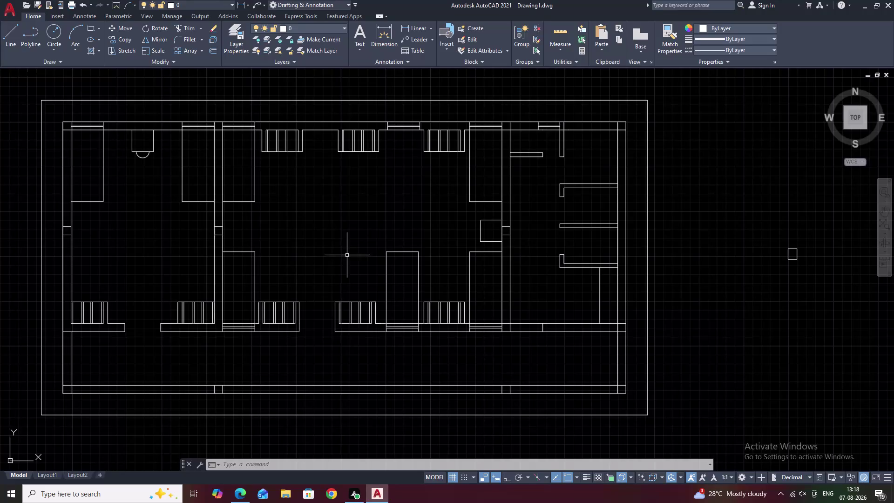
middle_drag(306, 228, 343, 229)
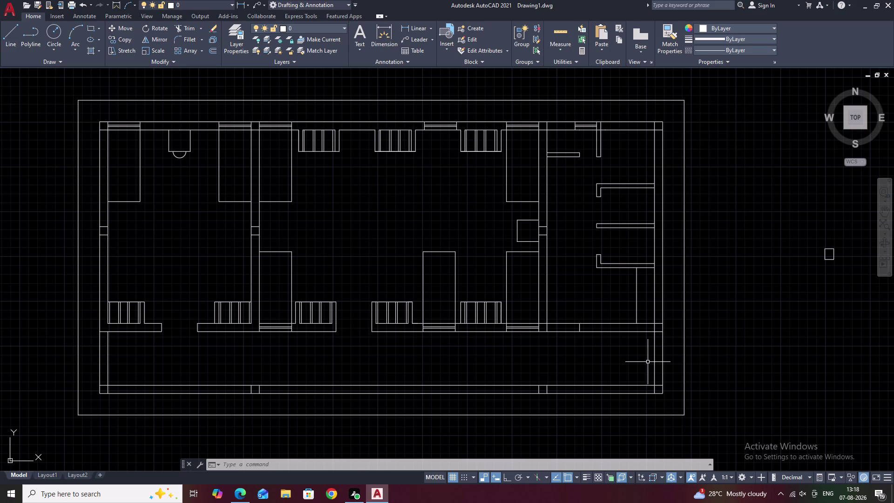
middle_drag(833, 282, 754, 285)
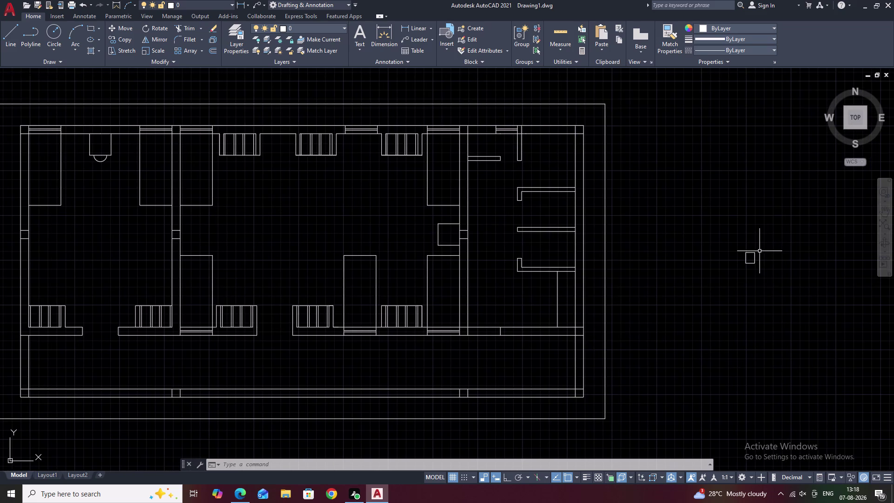
key(Escape)
drag(761, 249, 750, 246)
drag(747, 247, 742, 276)
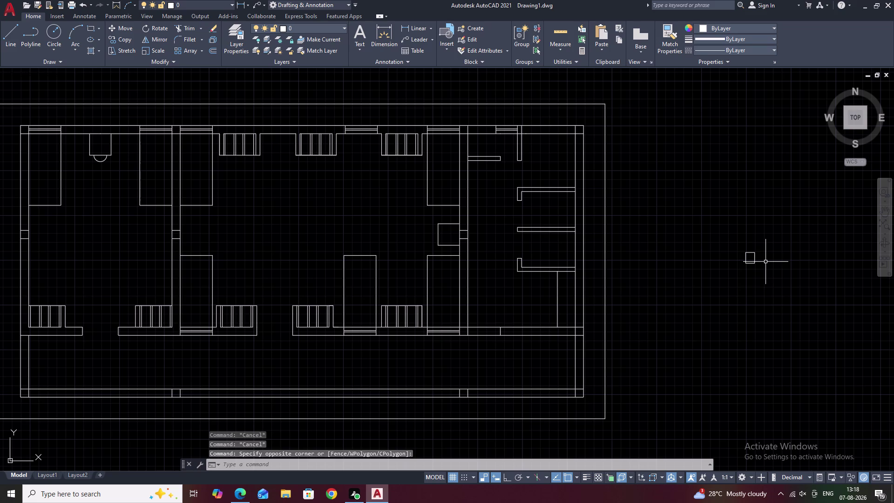
key(grave)
key(Escape)
key(Escape)
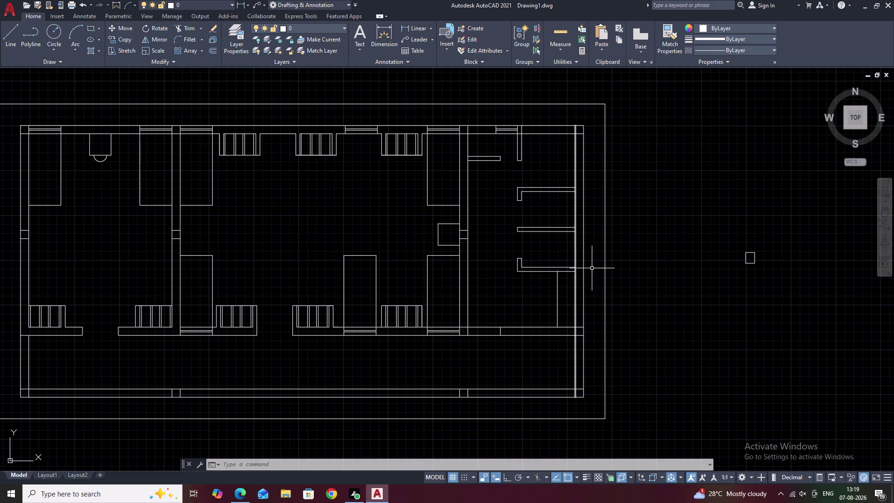
drag(773, 246, 750, 272)
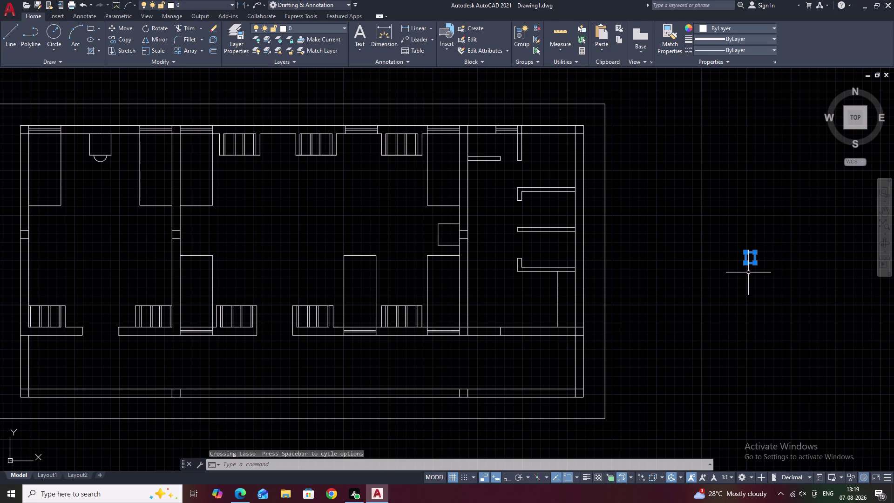
Start copying the column from its corner, then cancel the attempt.
key(c)
key(o)
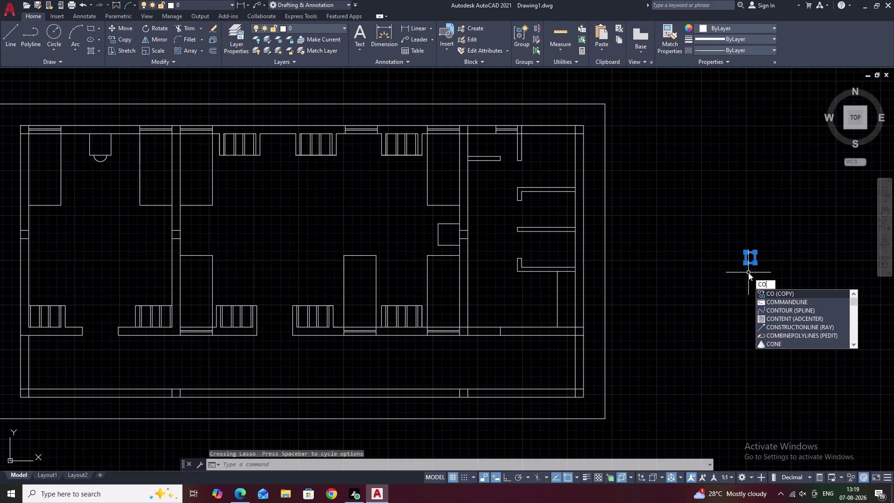
key(space)
scroll(up, 3)
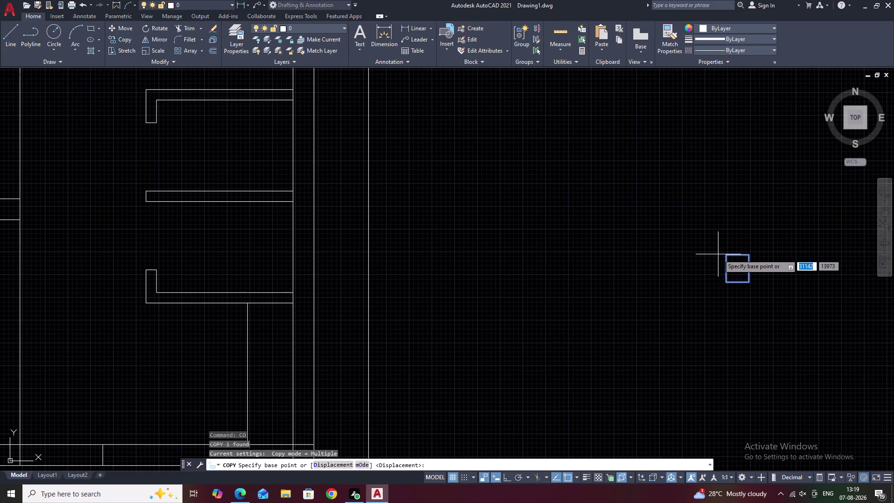
click(725, 254)
scroll(down, 3)
middle_drag(563, 308, 787, 253)
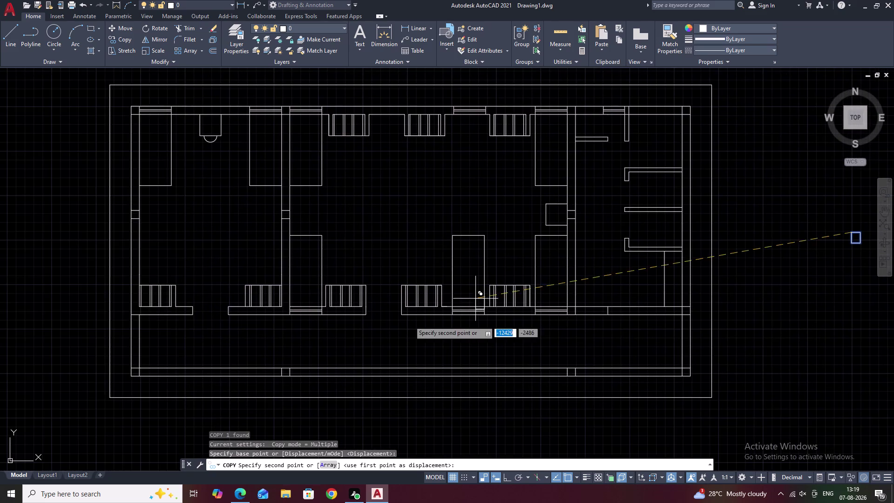
middle_drag(265, 310, 488, 305)
scroll(up, 3)
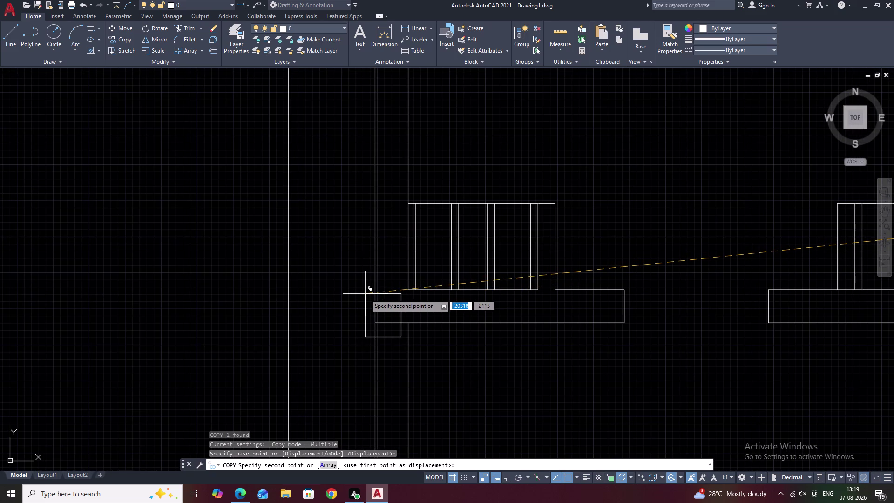
key(Escape)
scroll(down, 3)
middle_drag(559, 323, 208, 313)
middle_drag(651, 302, 473, 305)
Reselect the square column and copy it from its corner to a left-wall junction.
drag(646, 231, 580, 288)
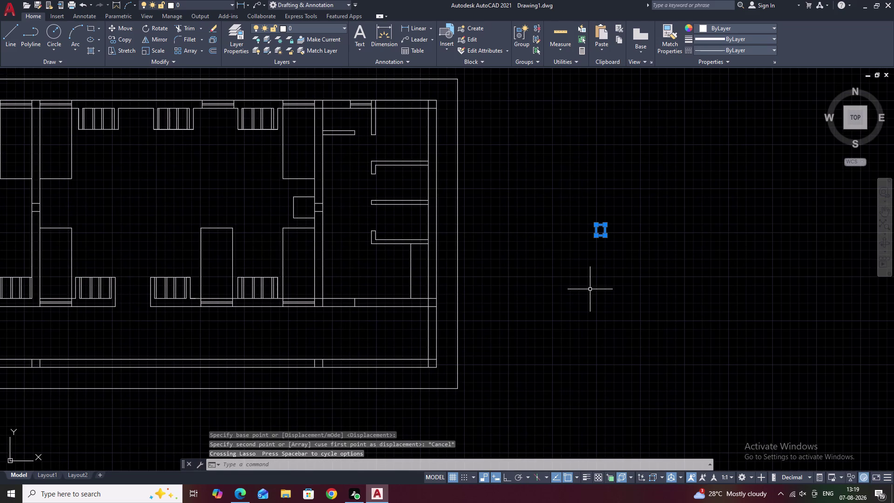
text(CO)
key(space)
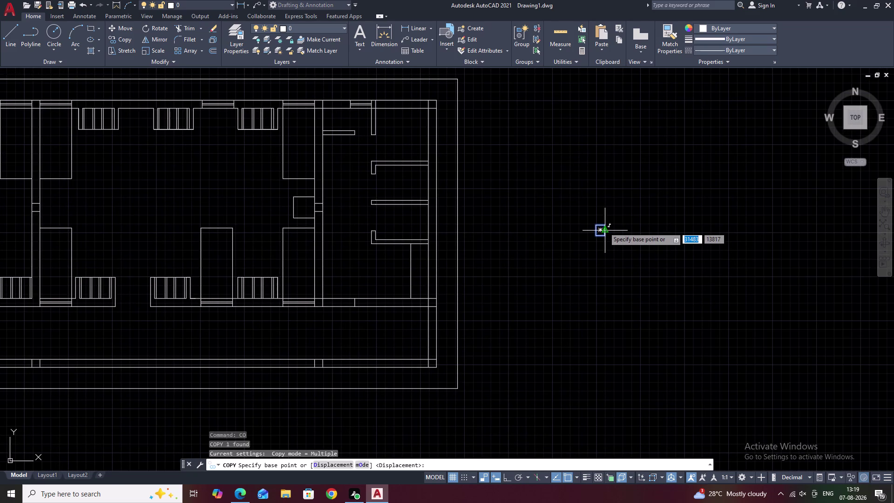
scroll(up, 3)
click(600, 219)
scroll(down, 3)
middle_drag(449, 291, 689, 227)
middle_drag(475, 270, 763, 233)
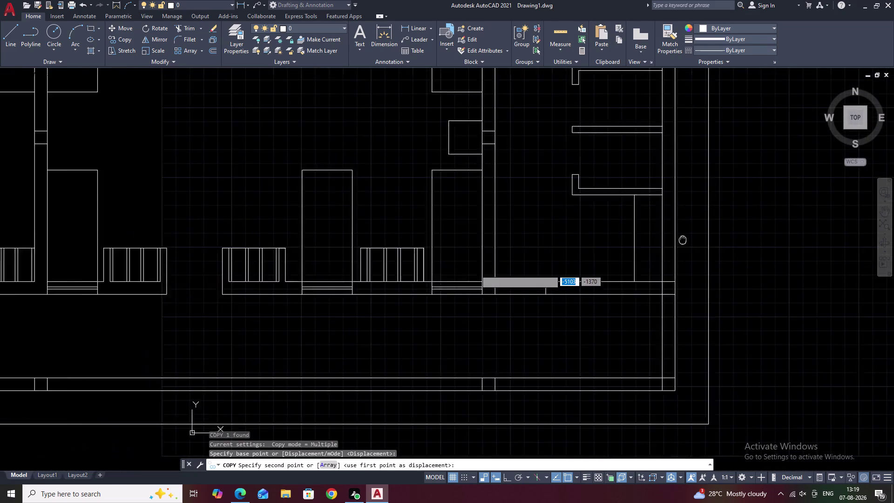
middle_drag(763, 233, 785, 234)
middle_drag(313, 254, 684, 225)
middle_drag(293, 236, 422, 234)
scroll(up, 3)
scroll(up, 3)
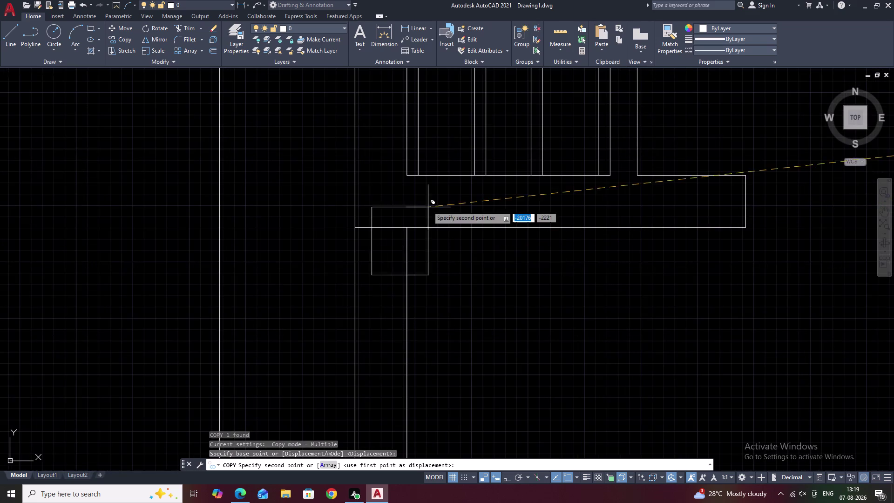
click(395, 156)
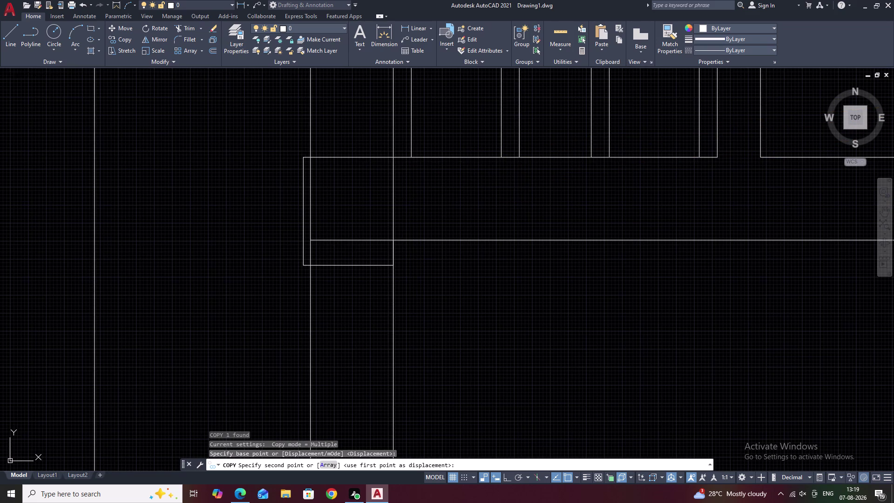
Place a second column copy at another wall junction.
scroll(down, 3)
scroll(down, 3)
middle_drag(462, 265, 476, 336)
middle_drag(510, 144, 498, 296)
middle_drag(514, 99, 500, 251)
middle_drag(501, 143, 499, 152)
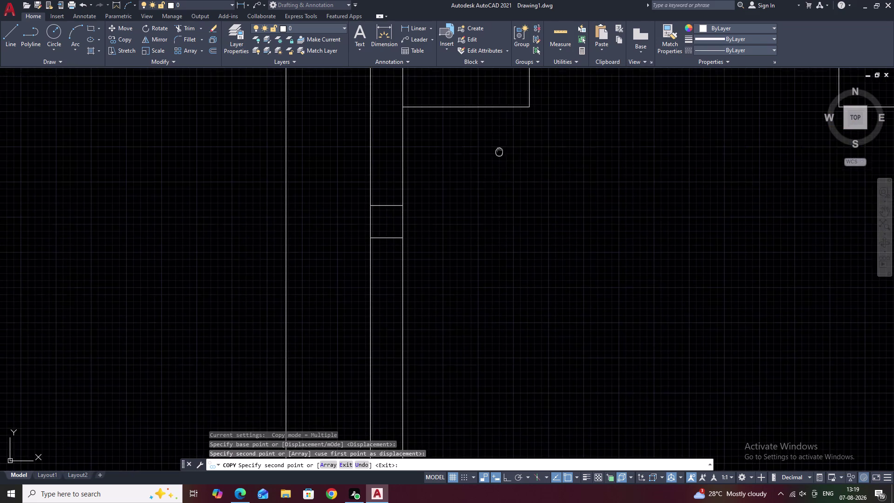
middle_drag(499, 152, 498, 206)
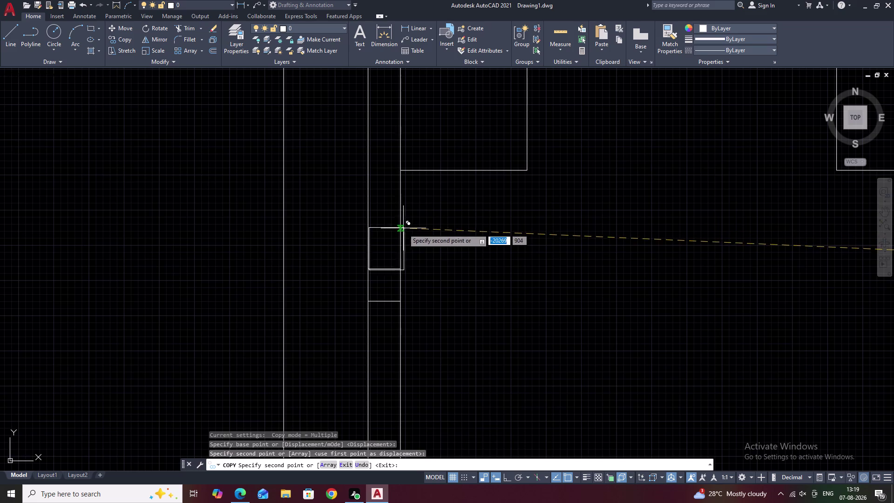
scroll(up, 3)
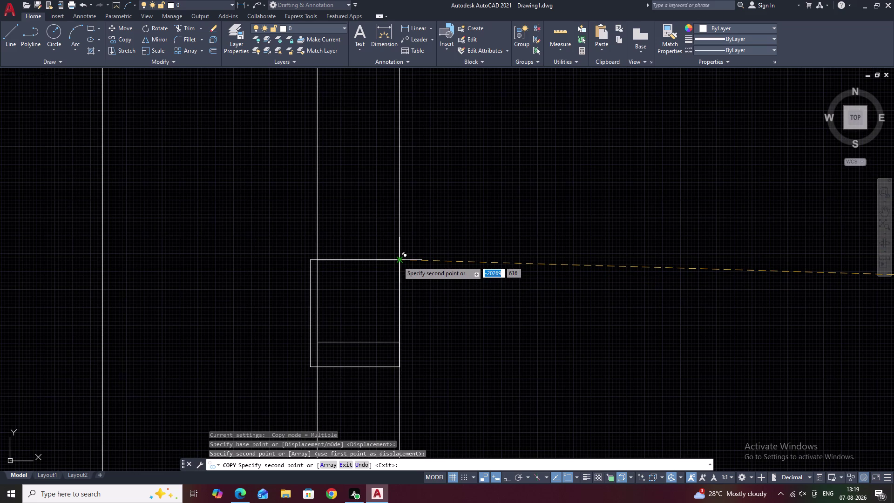
click(398, 260)
Add column copies at the top-left corner and along the top wall.
scroll(down, 3)
scroll(down, 3)
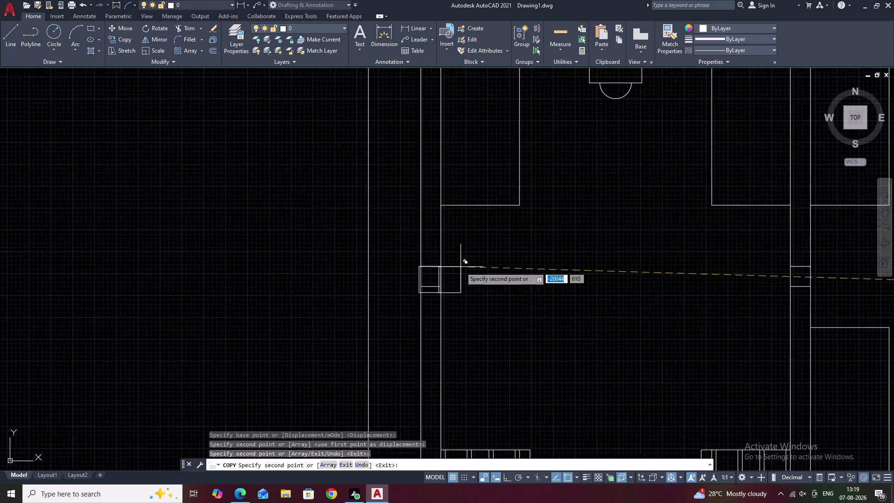
middle_drag(474, 265, 456, 307)
scroll(up, 3)
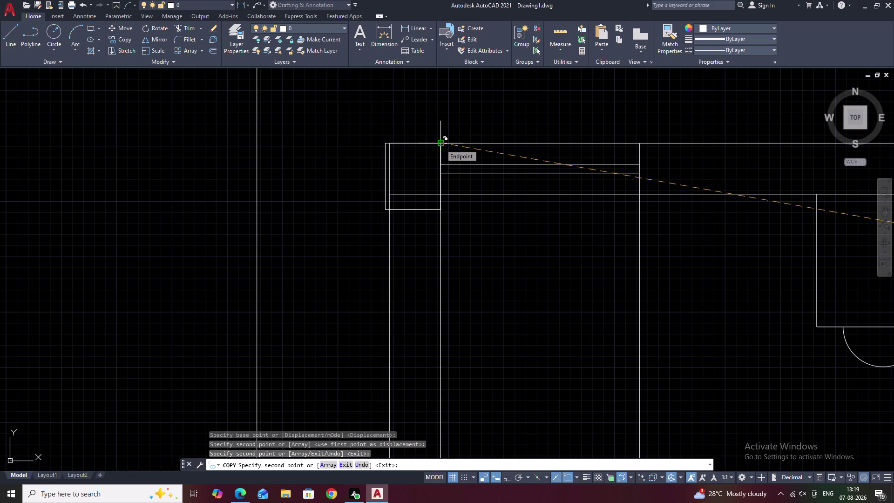
click(441, 144)
scroll(down, 3)
middle_drag(515, 230, 290, 233)
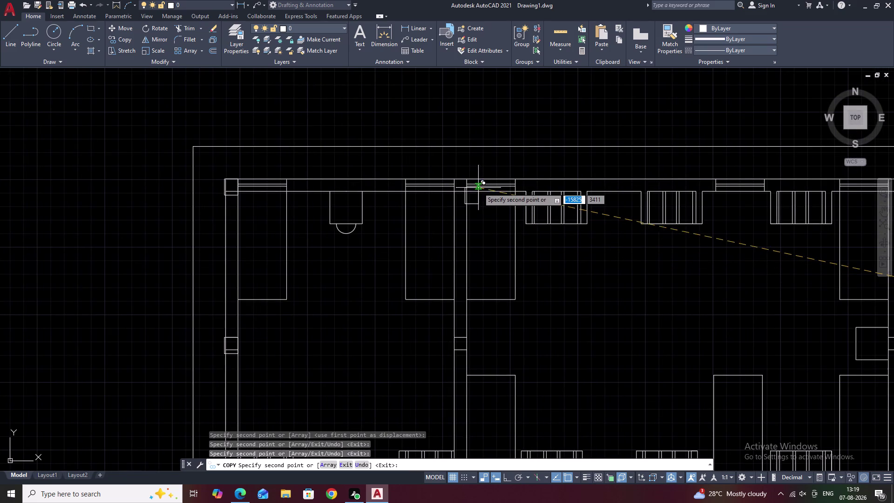
scroll(up, 3)
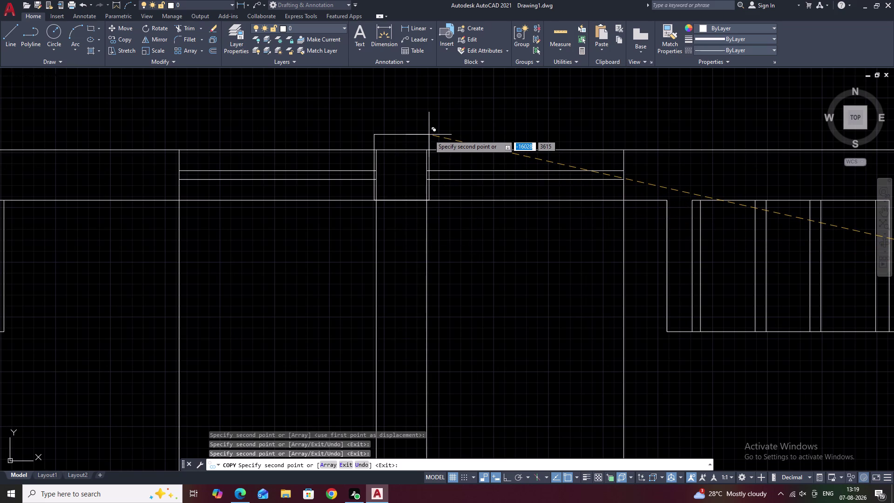
click(429, 135)
scroll(down, 3)
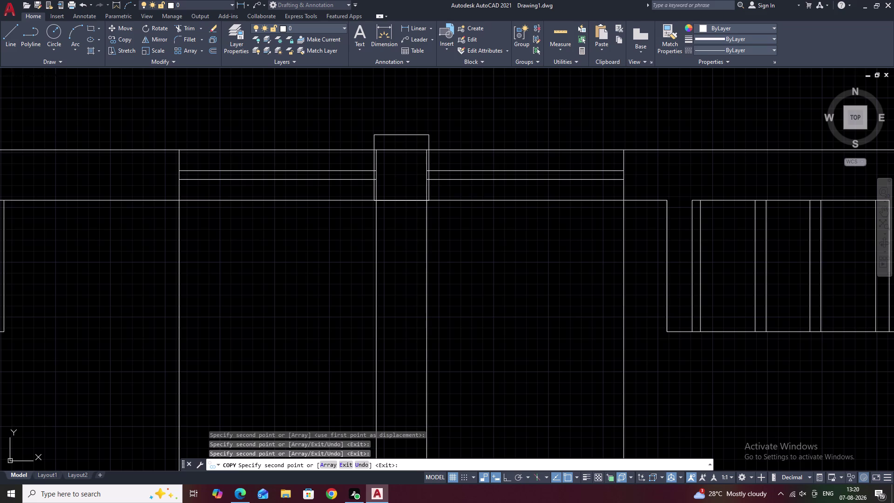
scroll(down, 3)
middle_drag(558, 245, 411, 207)
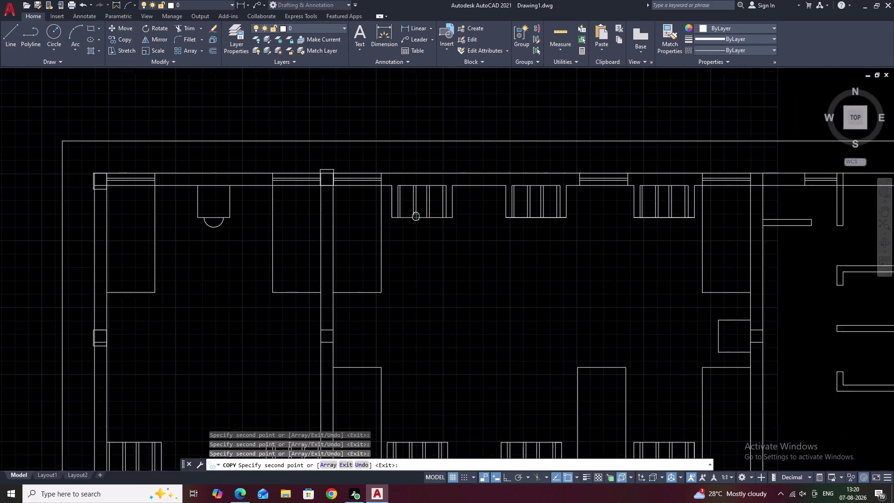
Copy the column to a wall midpoint and to a junction on the lower wall.
middle_drag(411, 207, 411, 206)
middle_drag(384, 332, 399, 281)
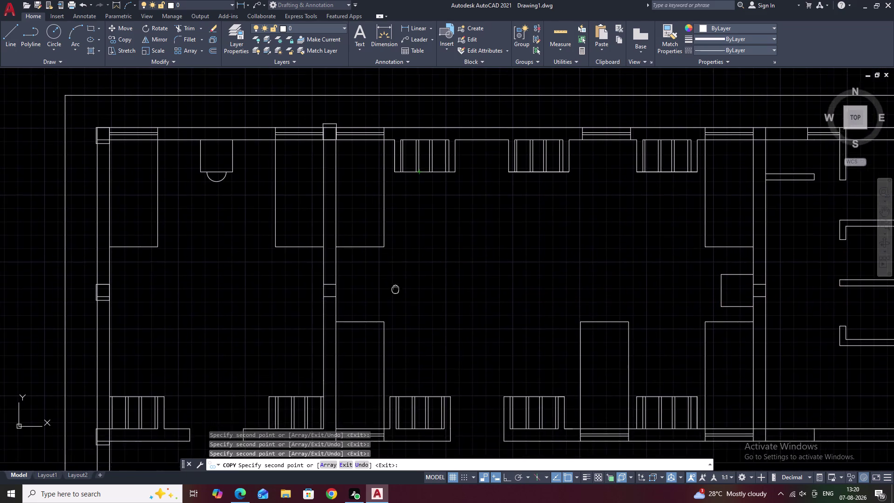
middle_drag(398, 280, 403, 272)
scroll(up, 3)
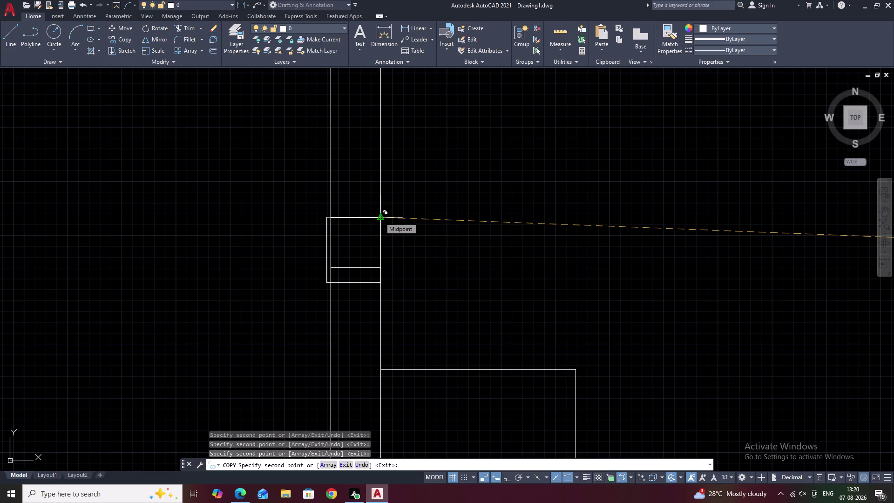
click(380, 217)
scroll(down, 3)
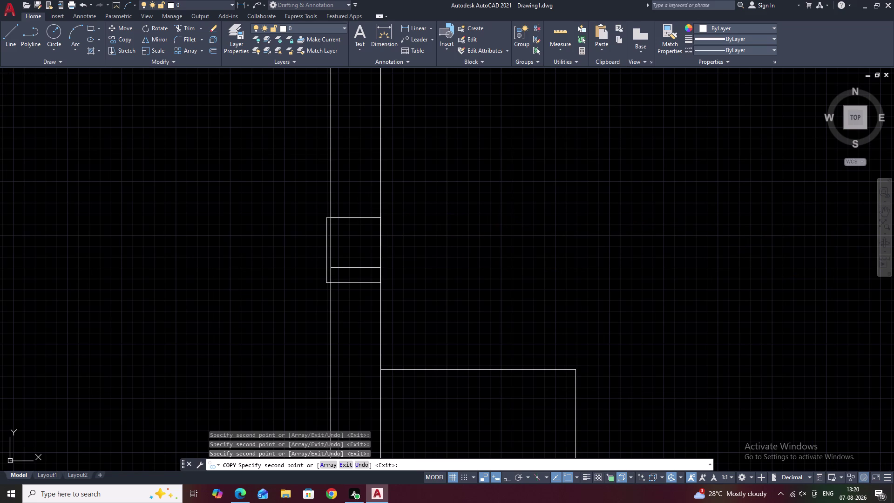
scroll(down, 3)
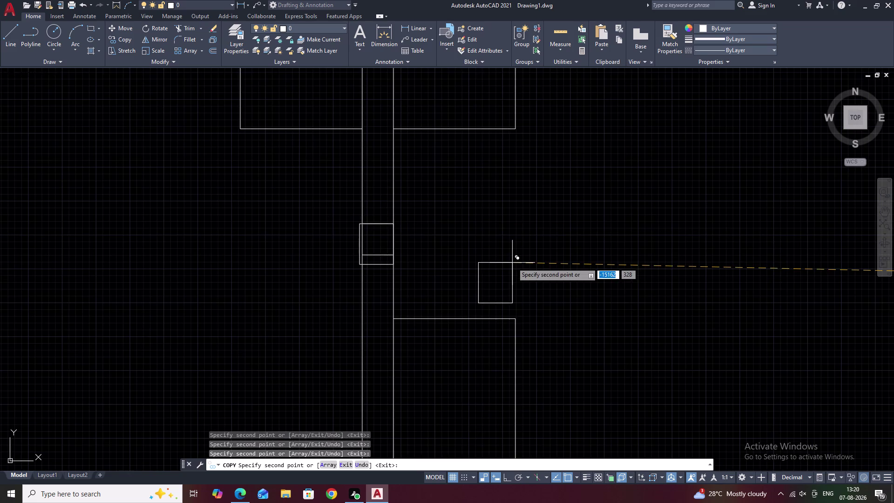
scroll(down, 3)
middle_drag(545, 227, 431, 244)
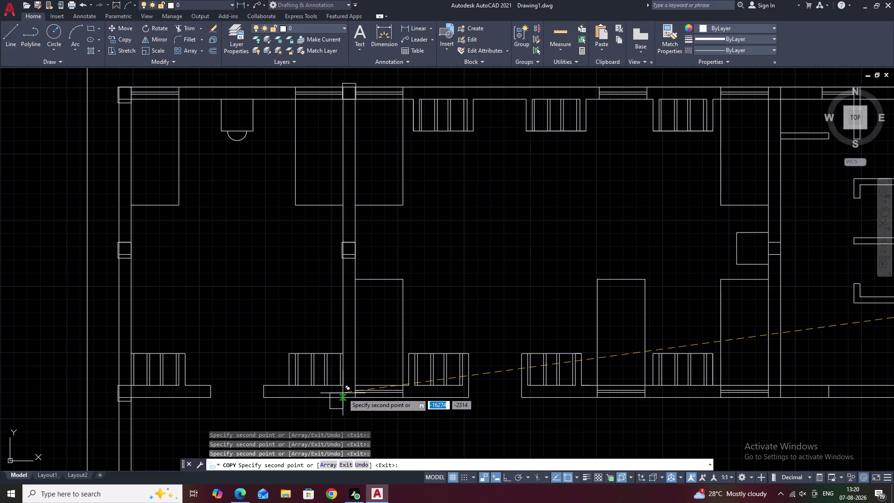
scroll(up, 3)
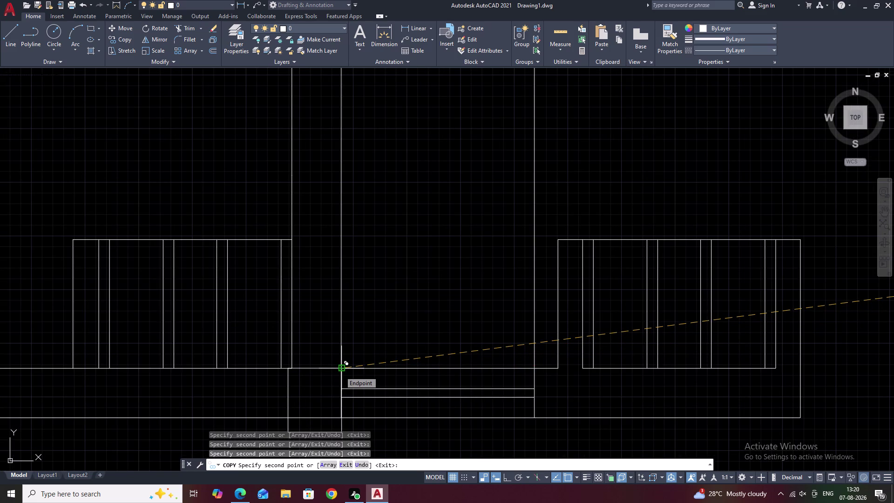
scroll(up, 3)
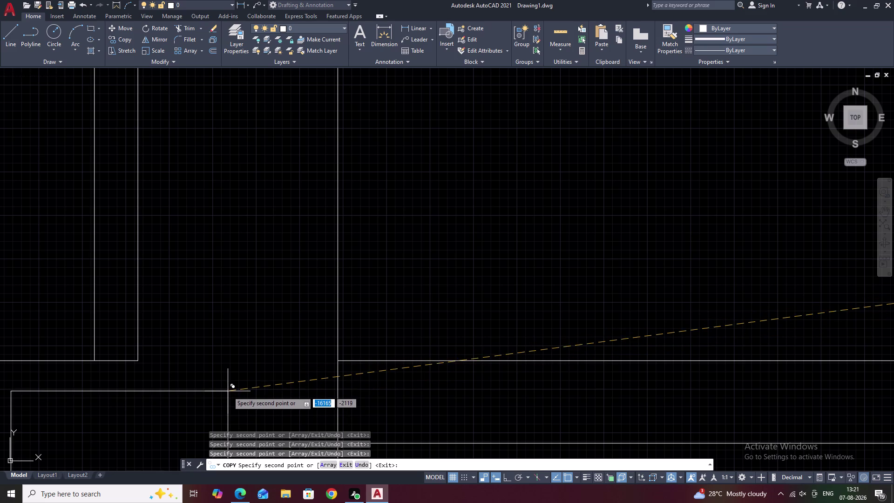
scroll(down, 3)
middle_drag(296, 373, 404, 326)
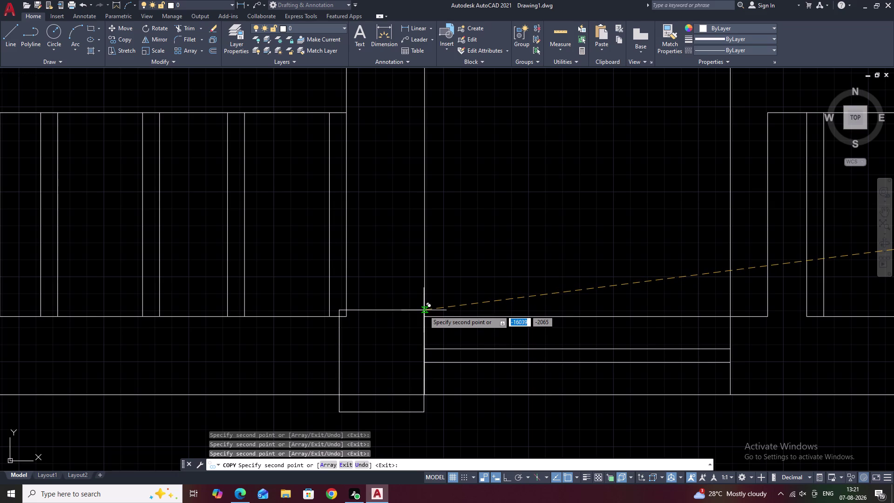
click(424, 310)
Place two more column copies along the lower wall, ending at a wall corner.
scroll(down, 3)
middle_drag(489, 319, 360, 318)
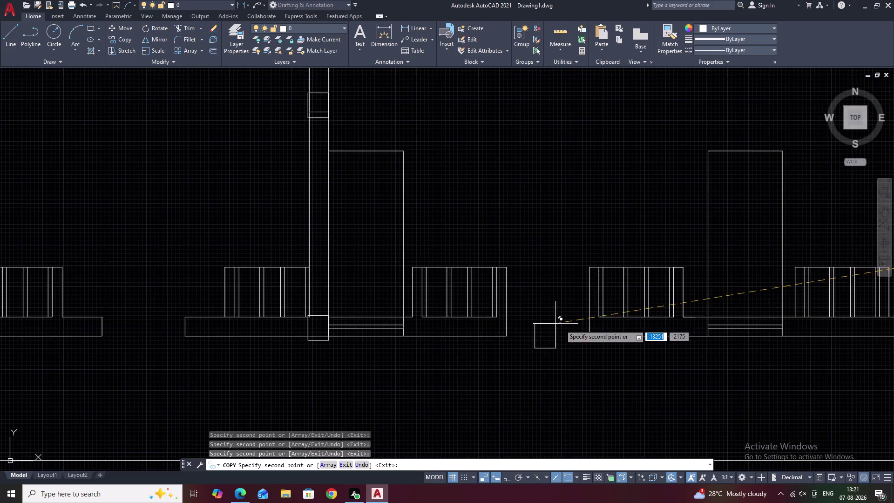
middle_drag(560, 325, 385, 327)
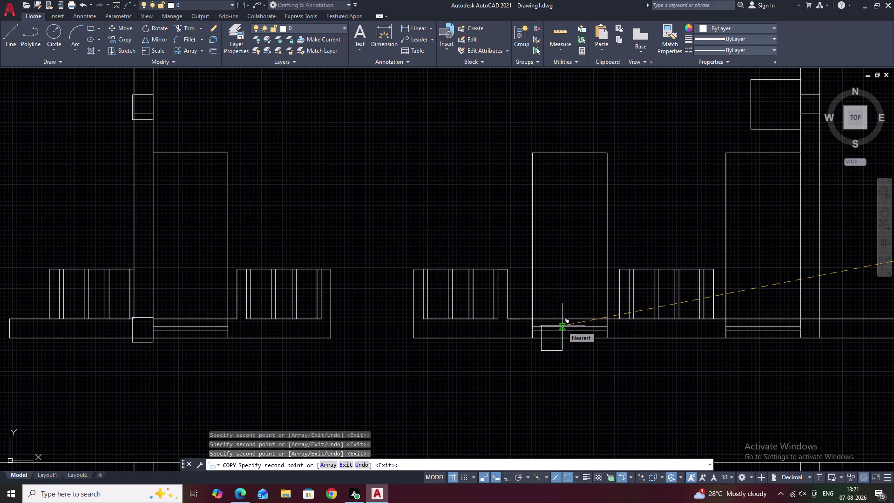
middle_drag(562, 326, 489, 325)
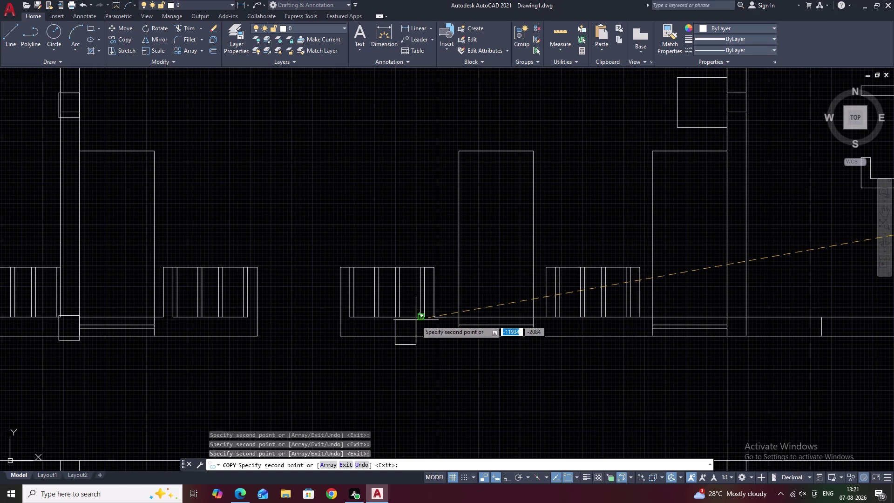
scroll(up, 3)
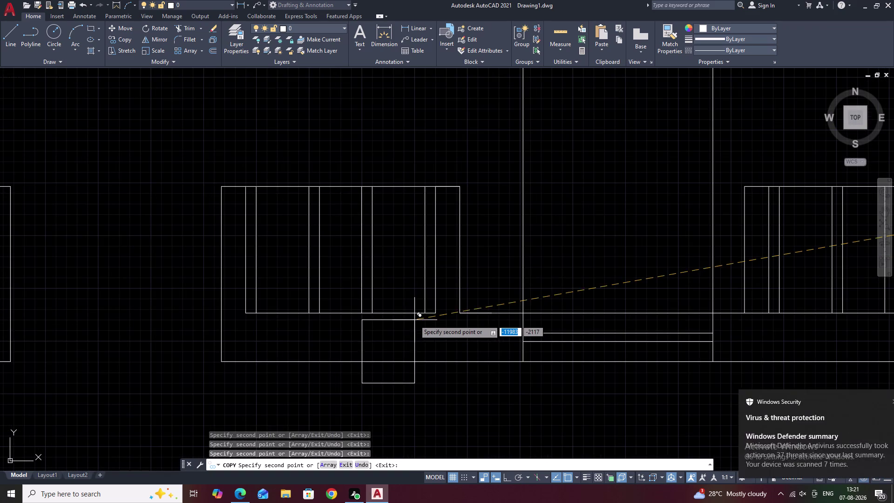
click(405, 313)
scroll(down, 3)
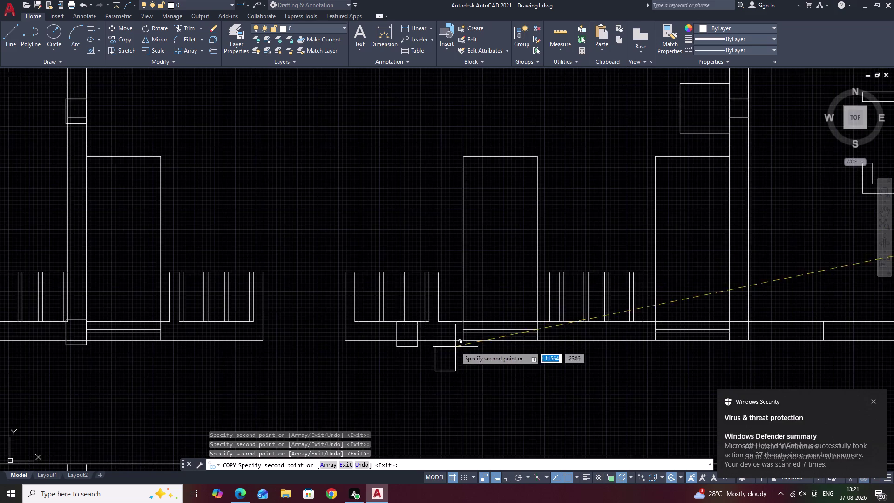
middle_drag(456, 347, 309, 335)
middle_drag(493, 332, 370, 334)
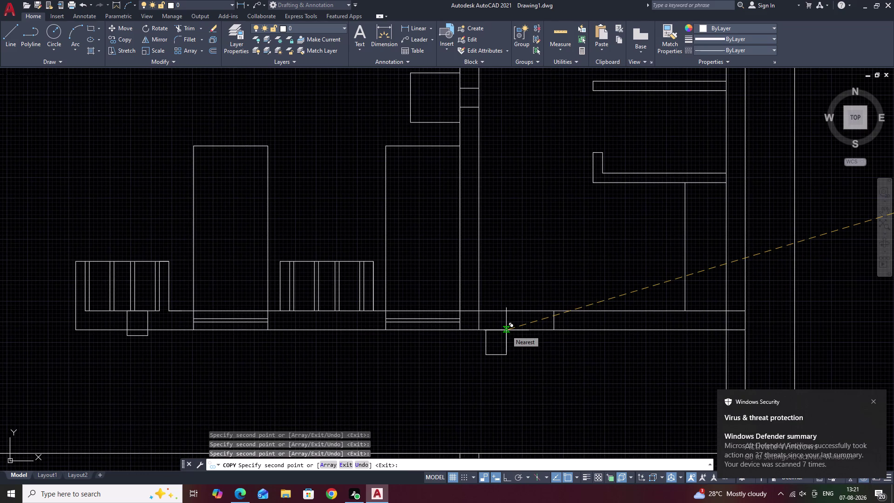
scroll(up, 3)
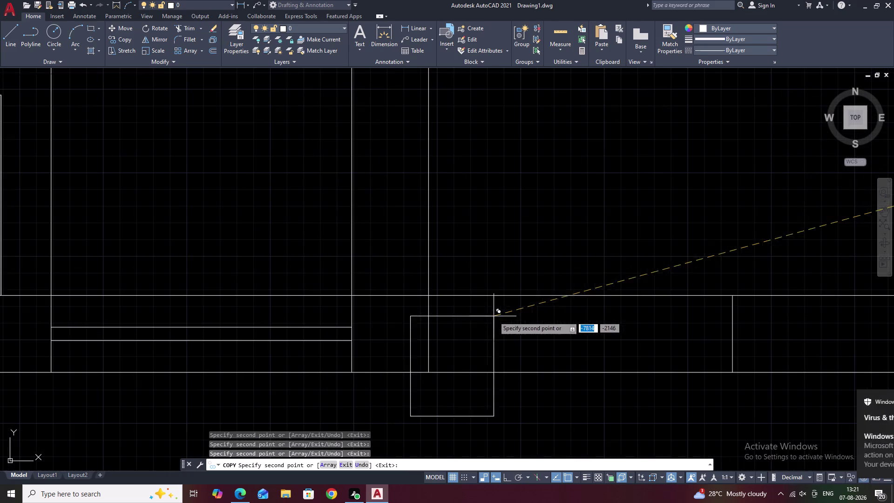
click(432, 292)
Undo a misplaced column copy and place it at the next wall corner instead.
scroll(down, 3)
middle_drag(482, 328, 367, 331)
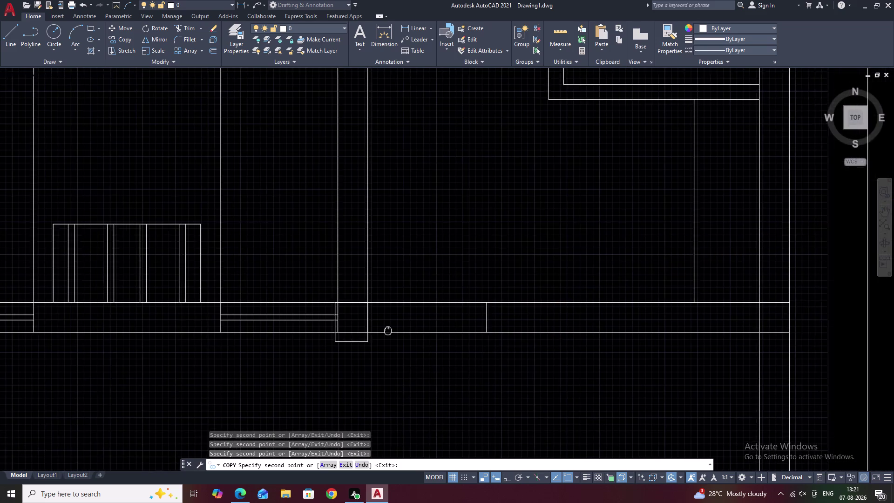
middle_drag(512, 323, 352, 329)
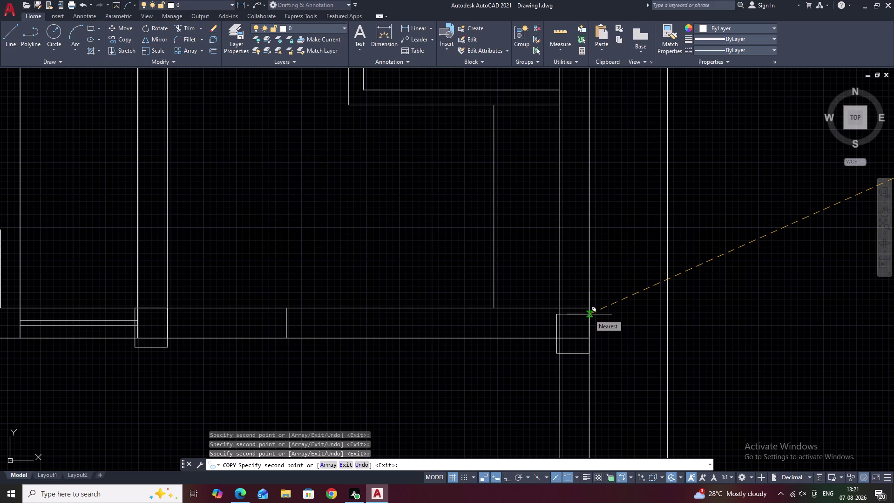
scroll(up, 3)
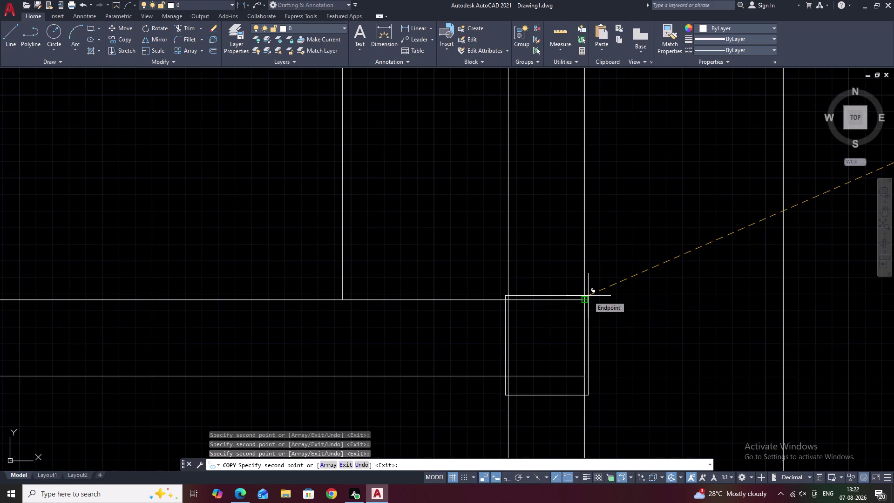
click(589, 295)
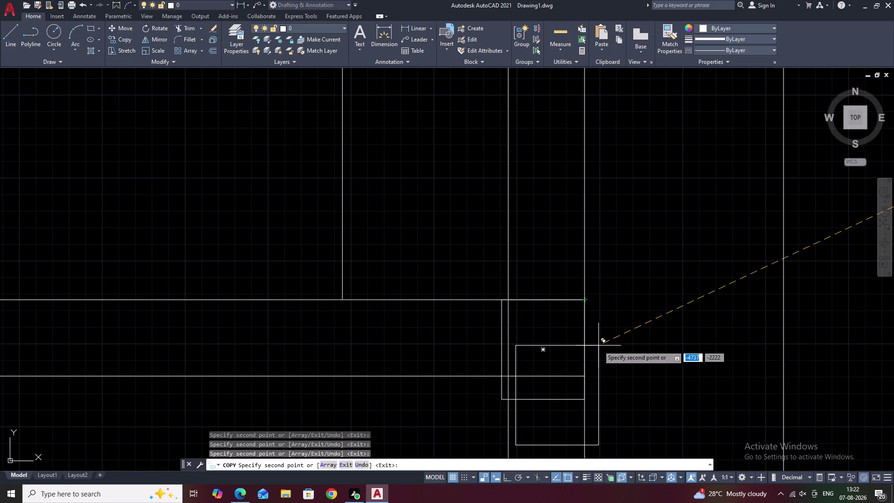
key(ctrl+z)
scroll(down, 3)
middle_drag(622, 314, 285, 335)
middle_drag(584, 331, 564, 332)
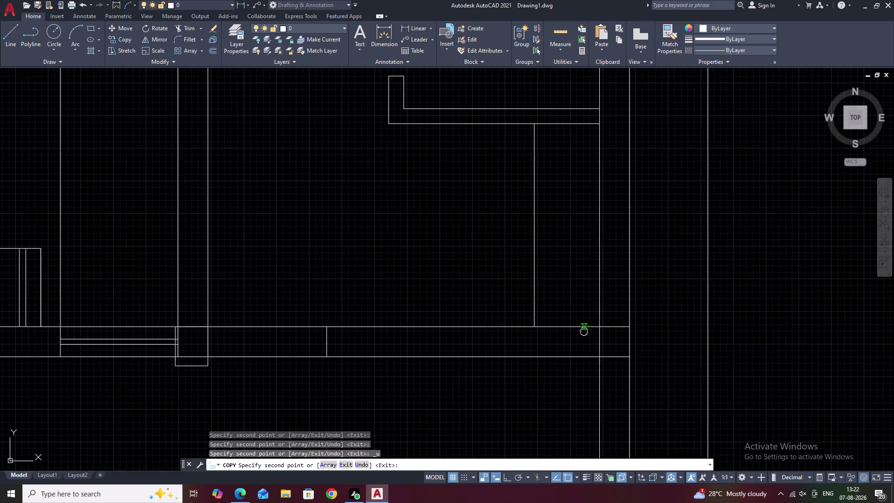
middle_drag(564, 331, 515, 334)
scroll(up, 3)
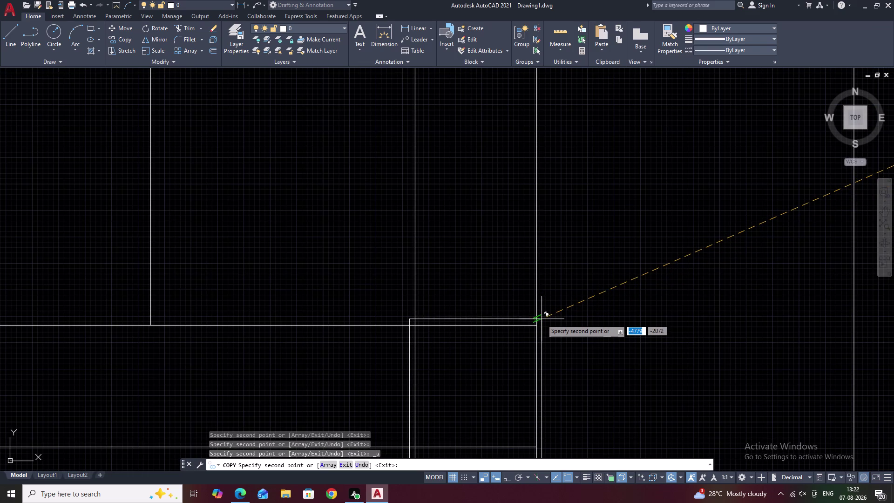
click(542, 318)
Pan across the plan to bring the top wall junctions into view.
scroll(down, 3)
scroll(down, 3)
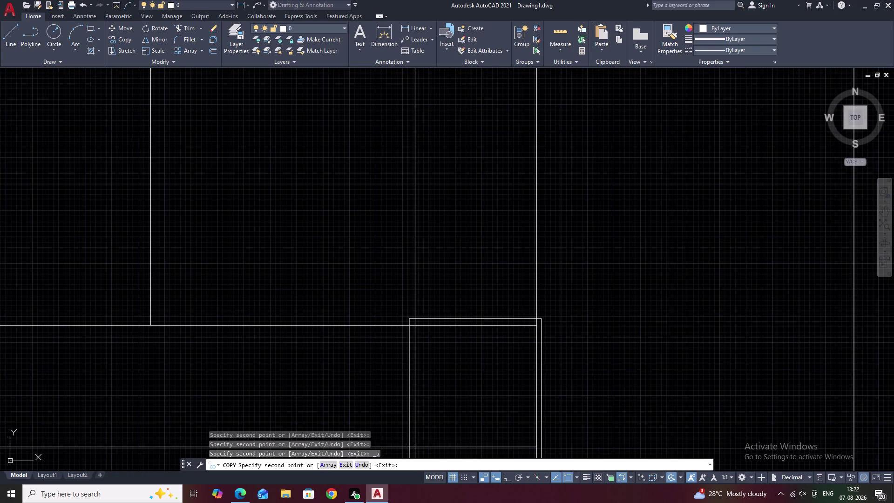
scroll(down, 3)
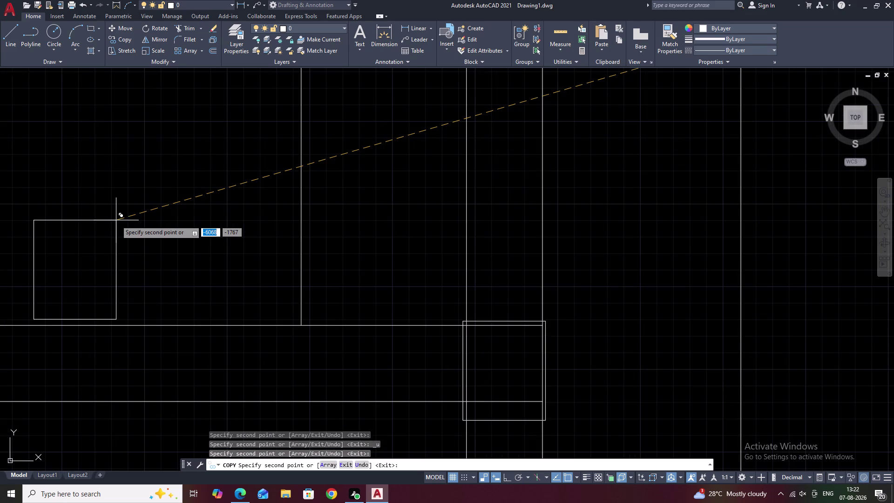
scroll(down, 3)
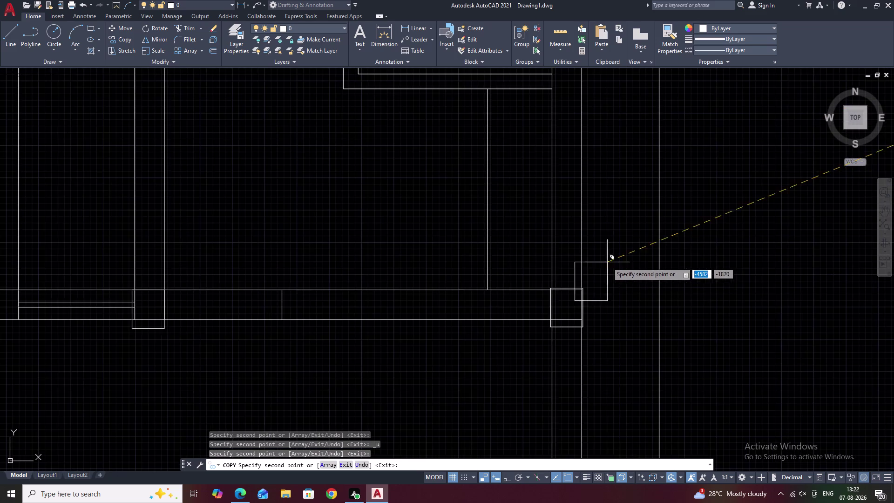
middle_drag(608, 262, 514, 482)
middle_drag(589, 224, 544, 397)
middle_drag(491, 152, 487, 275)
middle_drag(476, 153, 489, 244)
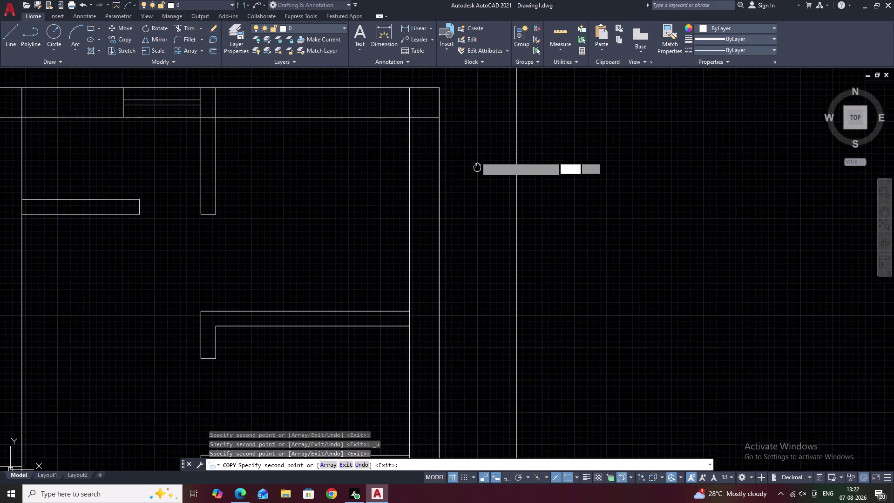
middle_drag(489, 244, 489, 244)
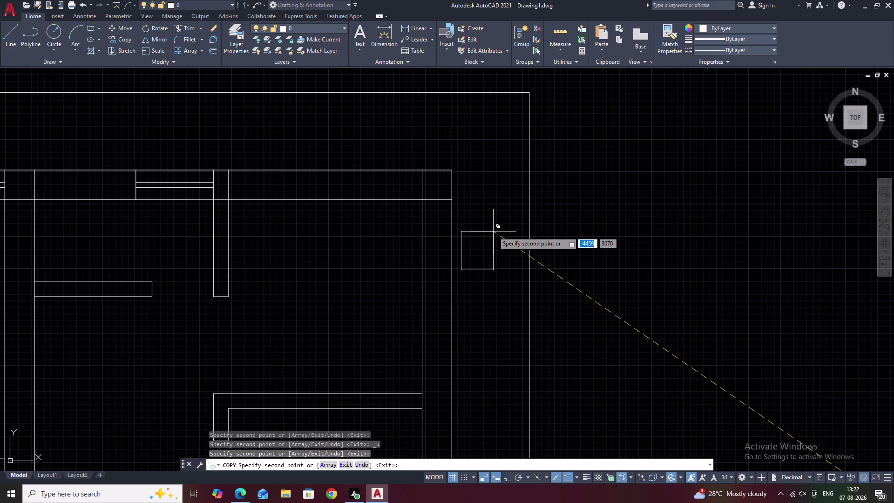
middle_drag(111, 168, 542, 220)
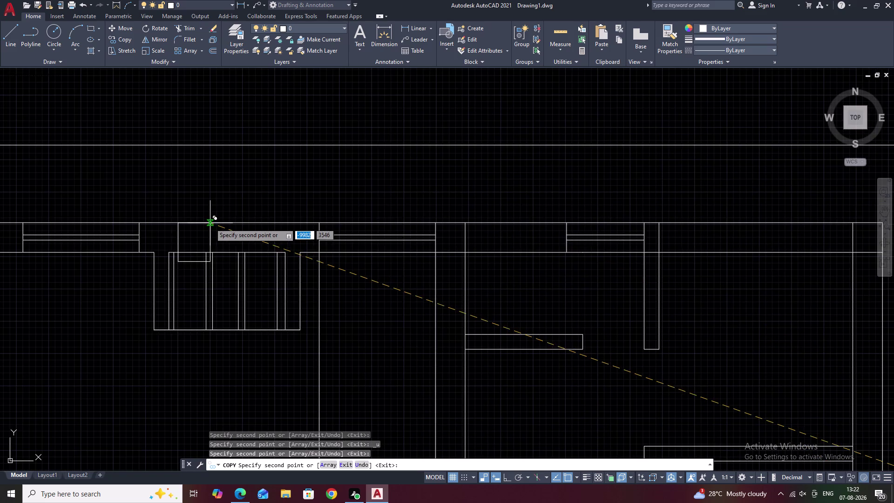
scroll(down, 3)
middle_drag(245, 233, 522, 279)
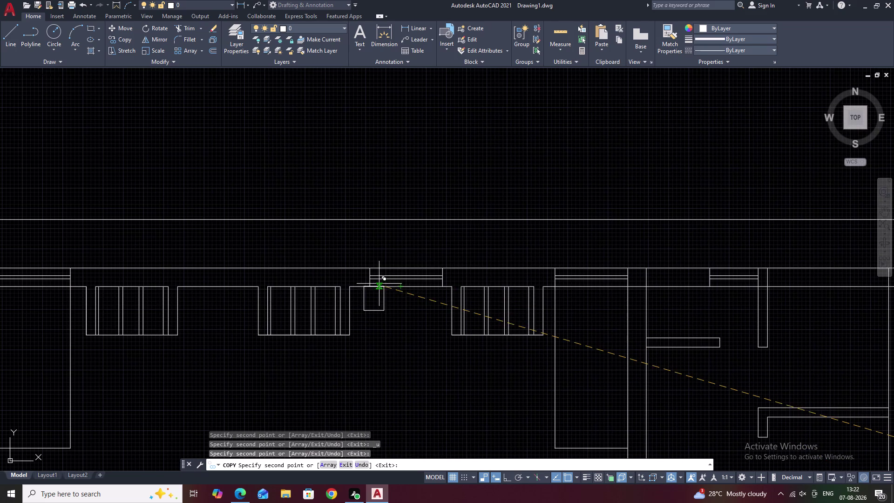
scroll(down, 3)
middle_drag(392, 327, 401, 211)
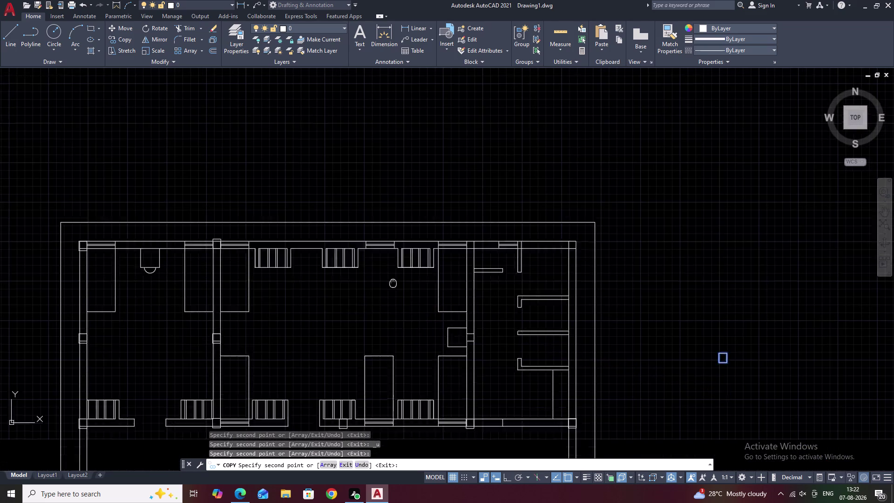
Place column copies at two junctions on the top wall.
middle_drag(401, 211, 401, 208)
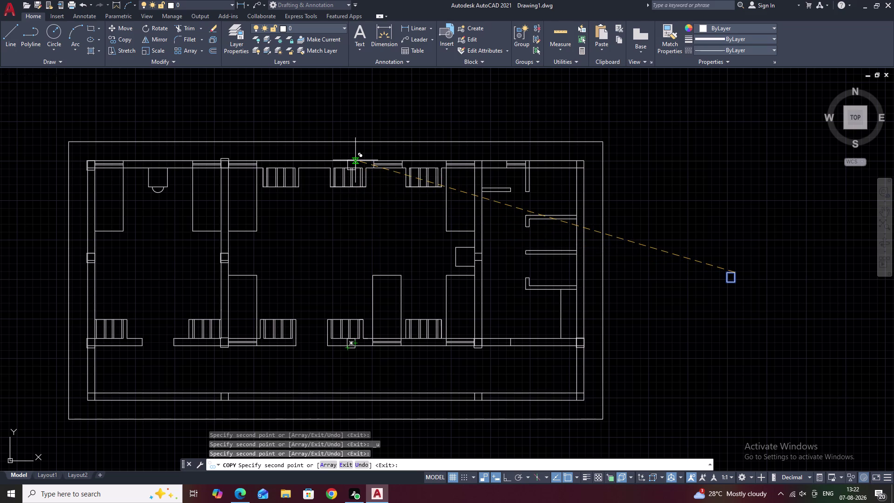
scroll(up, 3)
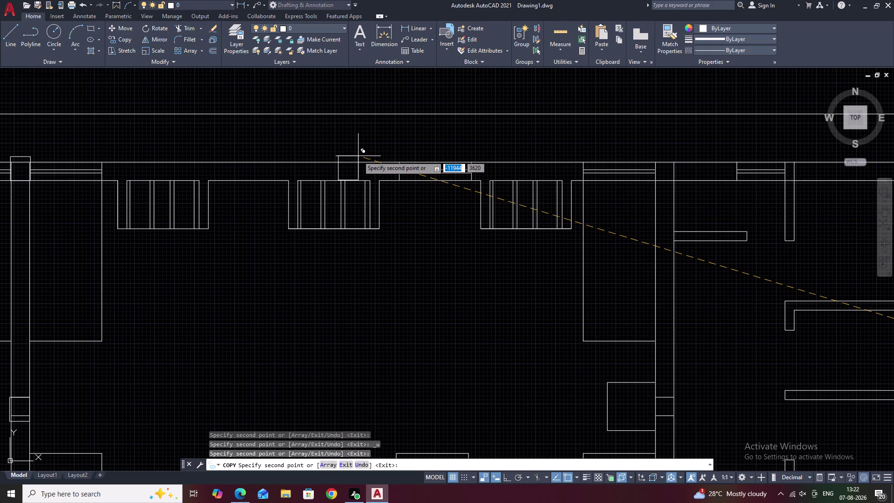
click(358, 156)
scroll(down, 3)
middle_drag(451, 338, 439, 262)
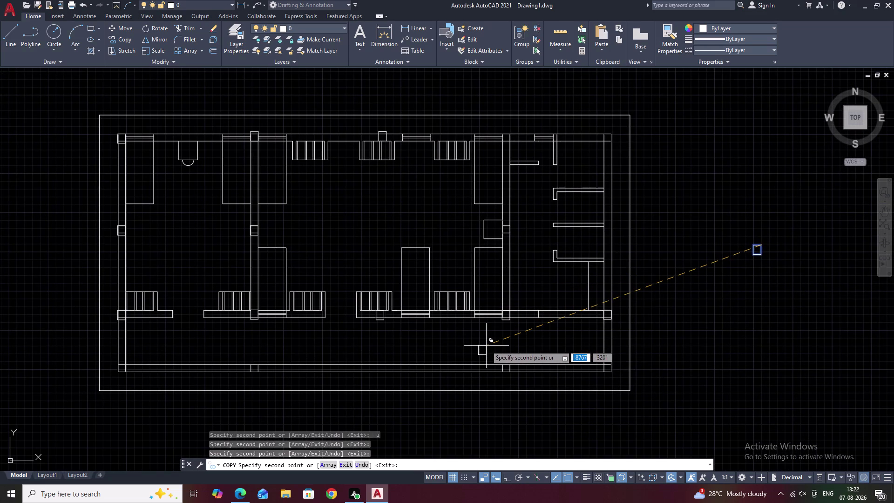
middle_drag(487, 345, 439, 343)
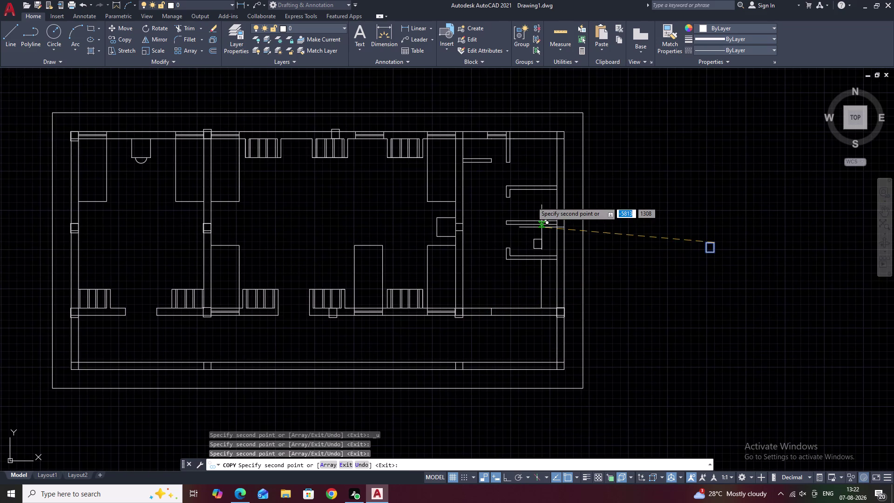
scroll(up, 3)
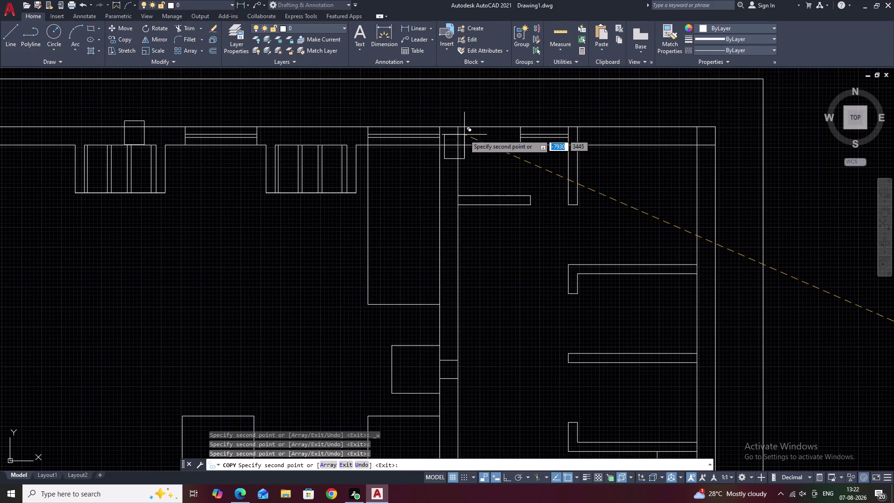
scroll(up, 3)
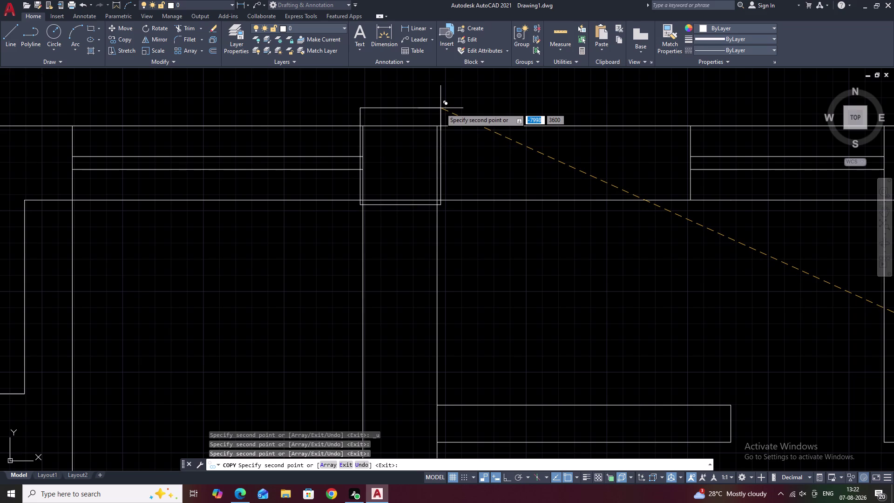
click(441, 108)
Place a column copy at the top right junction of the right-hand rooms.
scroll(down, 3)
middle_drag(517, 267, 477, 168)
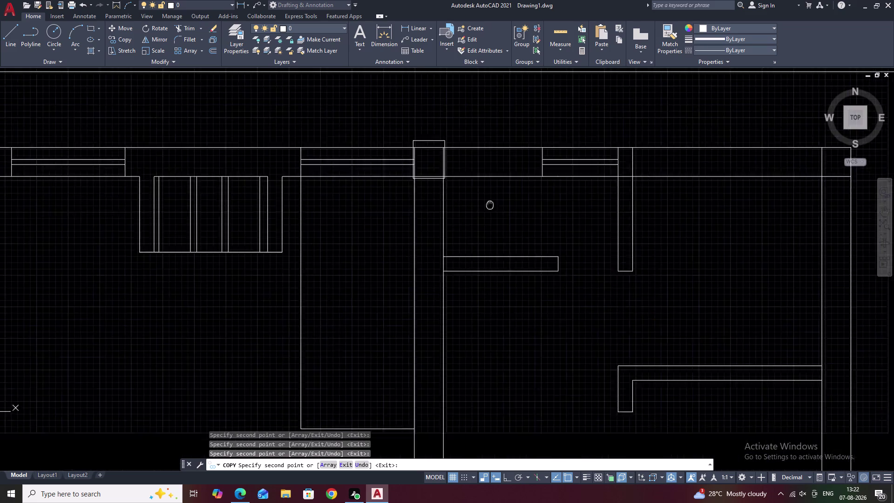
middle_drag(477, 169, 456, 103)
scroll(down, 3)
middle_drag(551, 277, 517, 190)
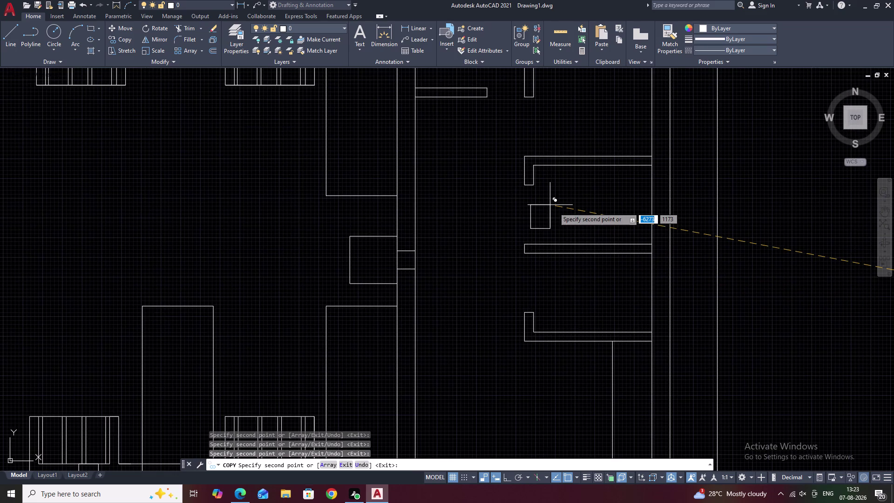
middle_drag(638, 225, 441, 340)
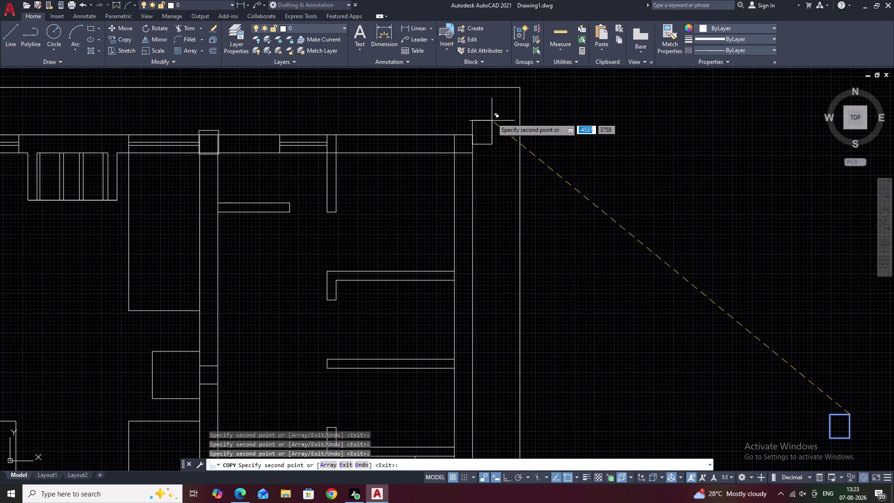
scroll(up, 3)
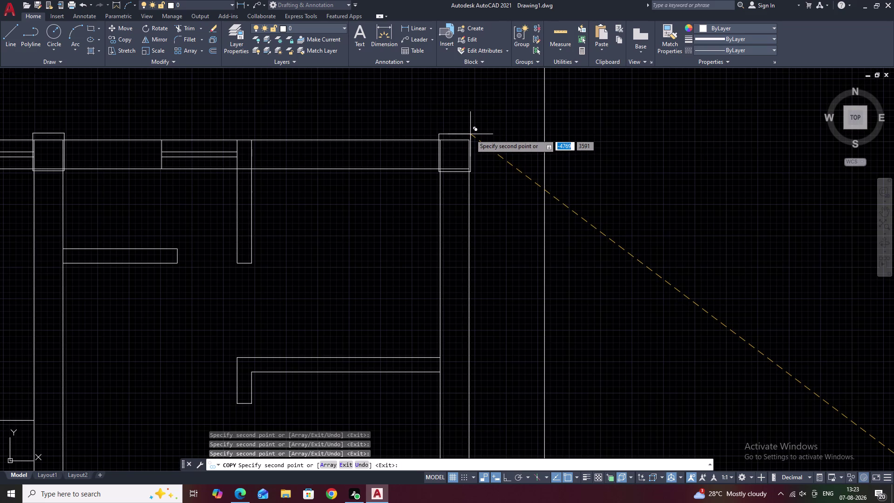
click(470, 135)
End the copy command and pan back to the left wall columns.
scroll(down, 3)
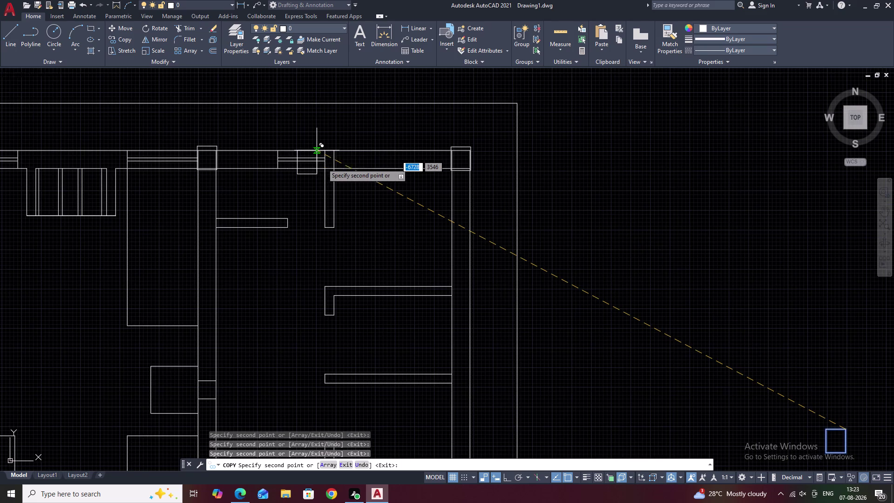
scroll(down, 3)
middle_drag(501, 325, 512, 248)
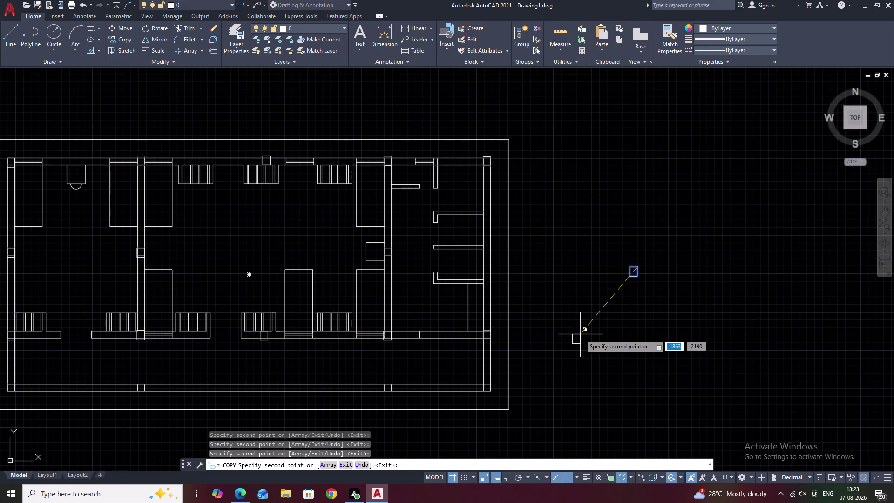
key(Escape)
scroll(up, 3)
middle_drag(253, 206, 576, 252)
middle_drag(390, 233, 575, 253)
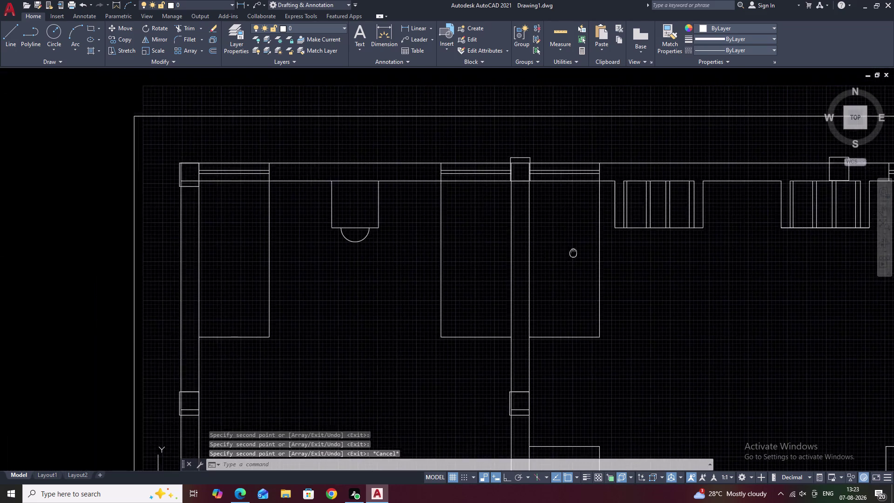
scroll(up, 3)
With TR, trim the wall lines running through the first two left-wall columns.
text(TR)
key(space)
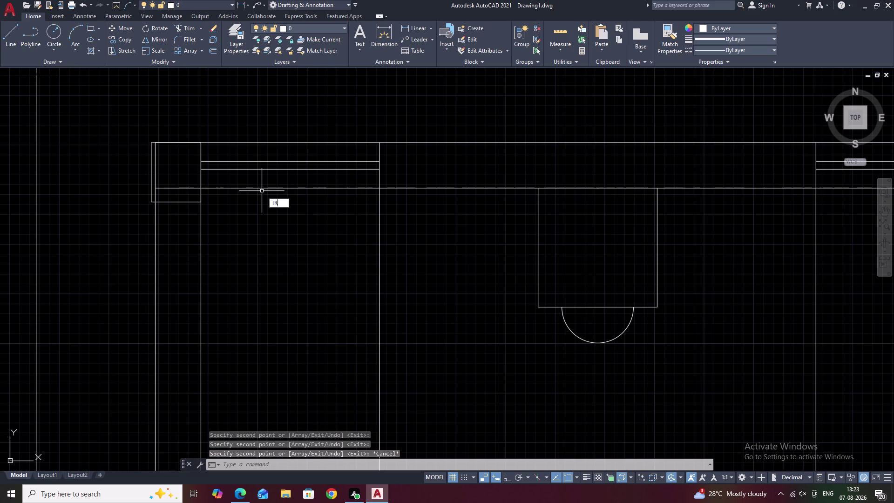
click(175, 188)
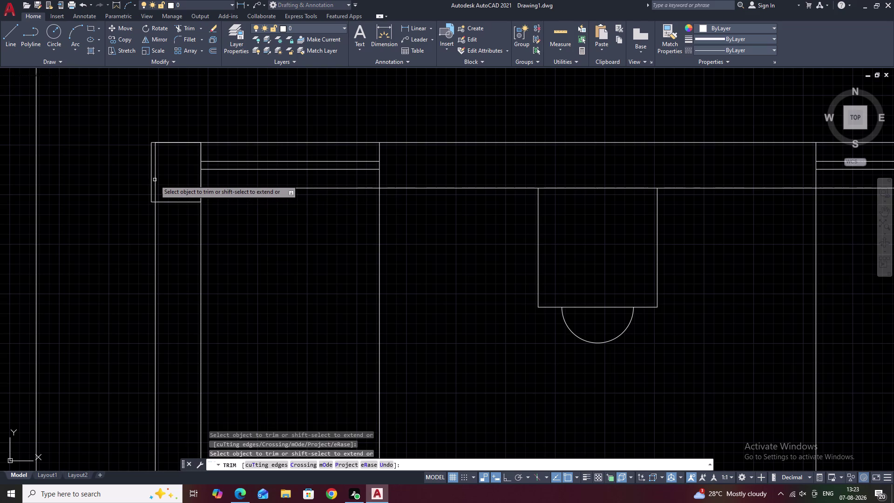
click(155, 179)
scroll(down, 3)
middle_drag(183, 233, 210, 122)
middle_drag(220, 197, 223, 172)
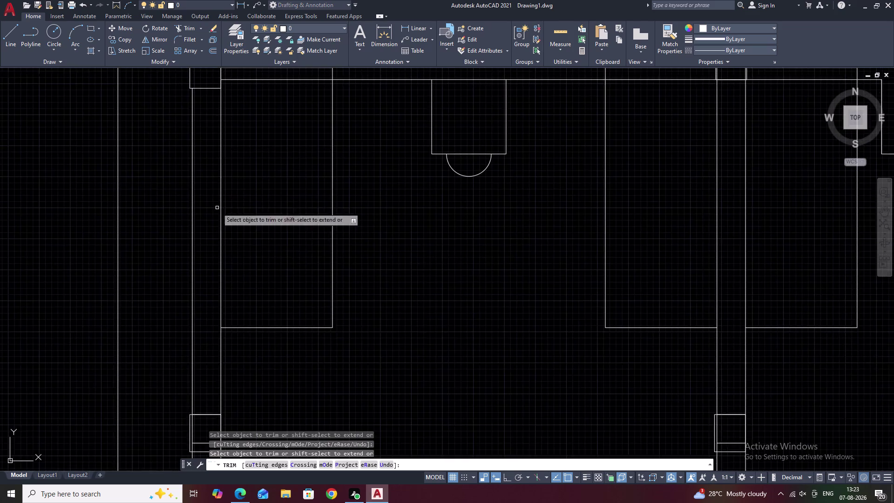
middle_drag(223, 171, 229, 68)
middle_drag(234, 195, 242, 106)
scroll(up, 3)
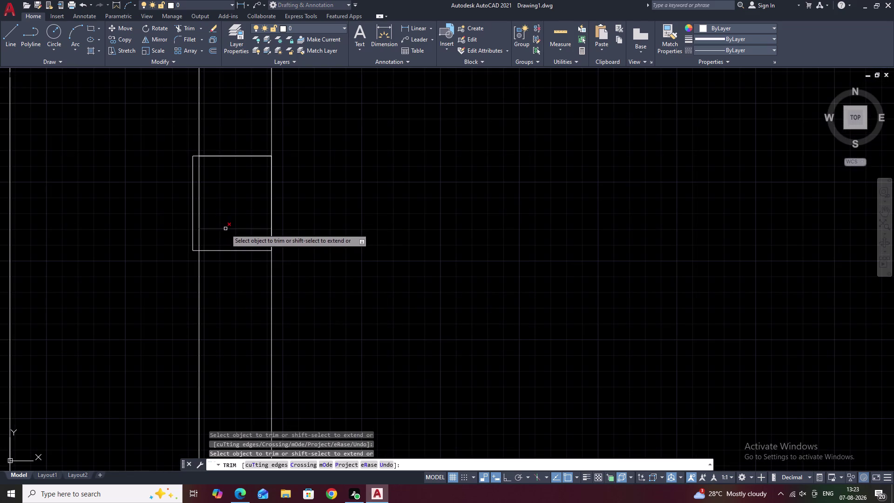
click(226, 228)
click(199, 232)
Trim the two wall lines inside the next column.
scroll(down, 3)
middle_drag(265, 248, 275, 214)
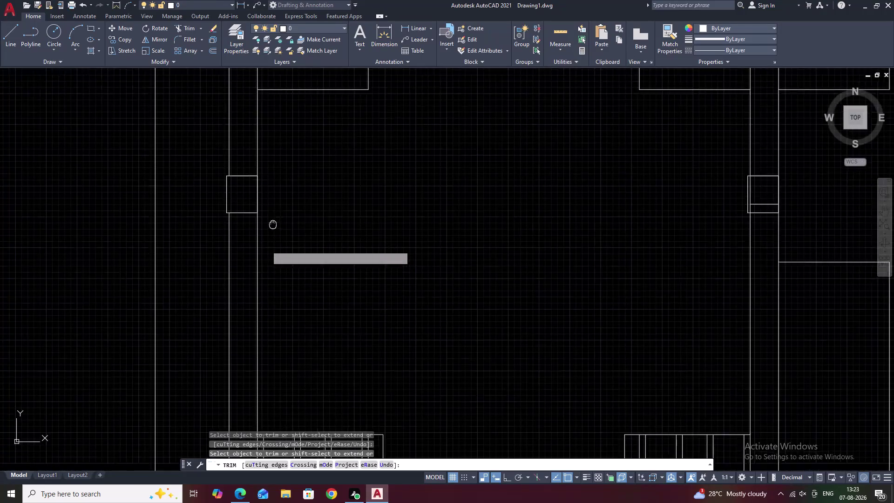
middle_drag(275, 214, 290, 161)
middle_drag(305, 221, 312, 136)
middle_drag(318, 227, 328, 125)
scroll(up, 3)
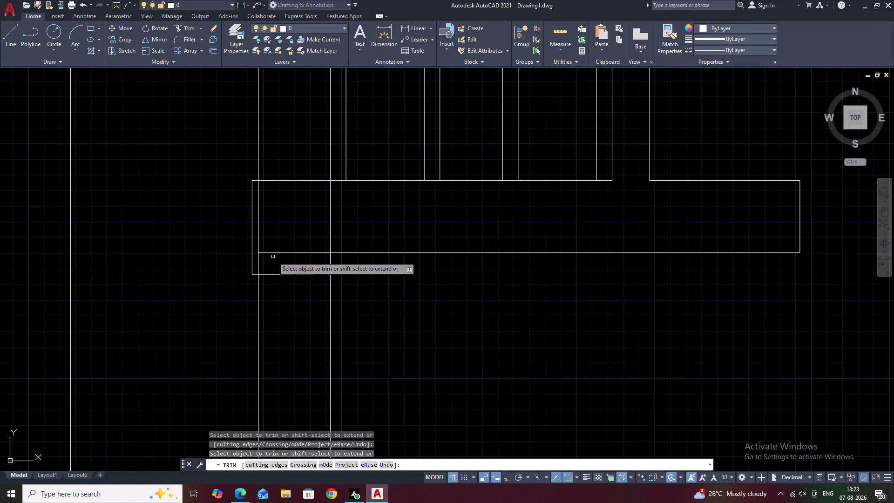
click(277, 251)
click(258, 259)
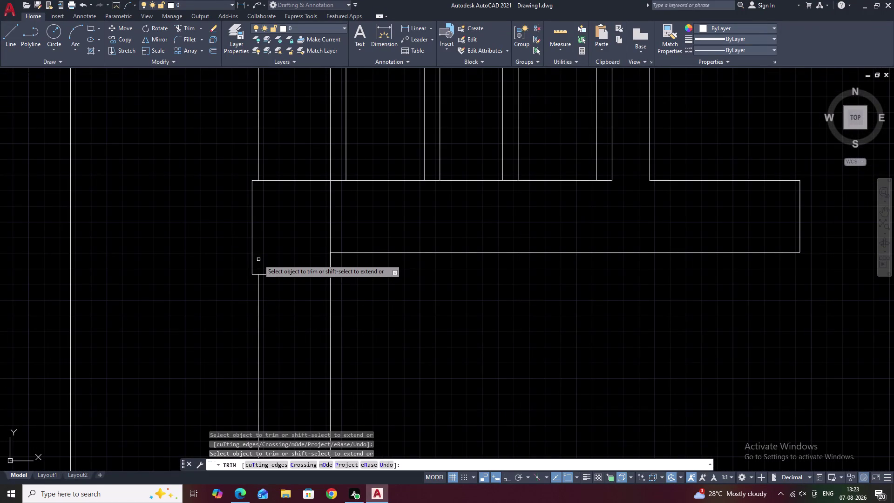
Trim the wall line inside a column along the front wall.
scroll(down, 3)
middle_drag(337, 289, 337, 212)
scroll(up, 3)
scroll(down, 3)
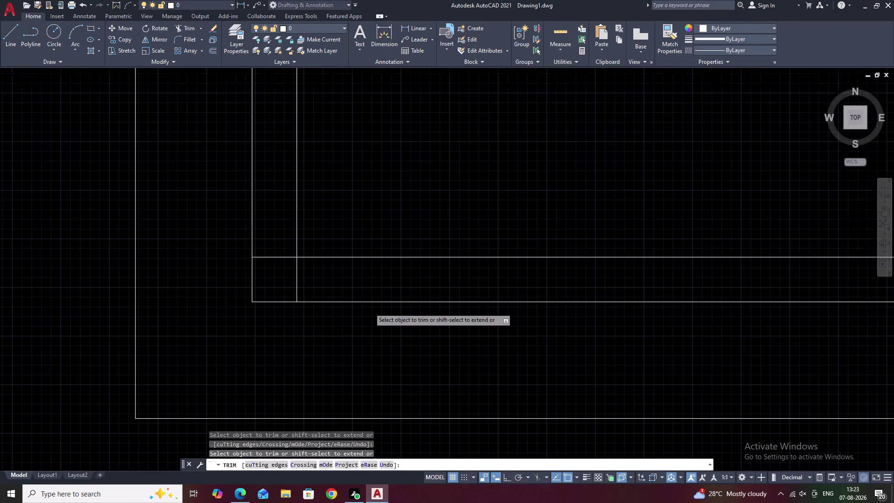
middle_drag(512, 324, 304, 327)
middle_drag(527, 312, 210, 312)
middle_drag(460, 269, 327, 298)
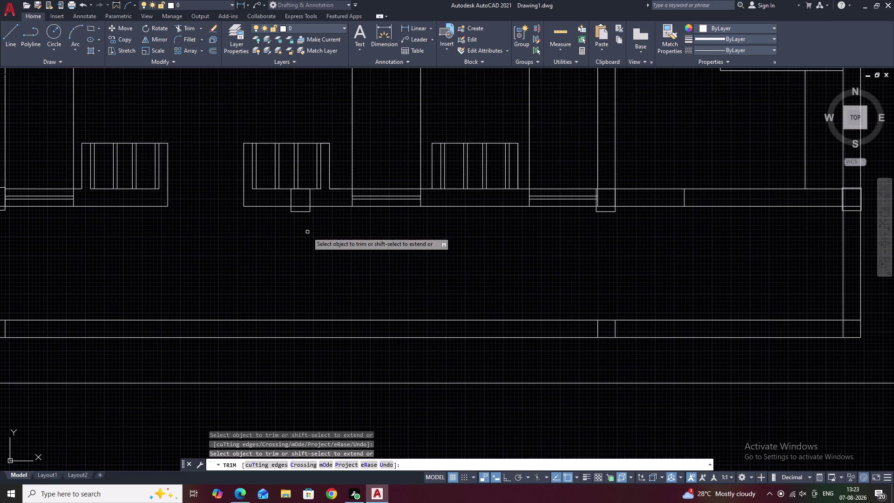
scroll(up, 3)
middle_drag(304, 235, 337, 266)
click(322, 201)
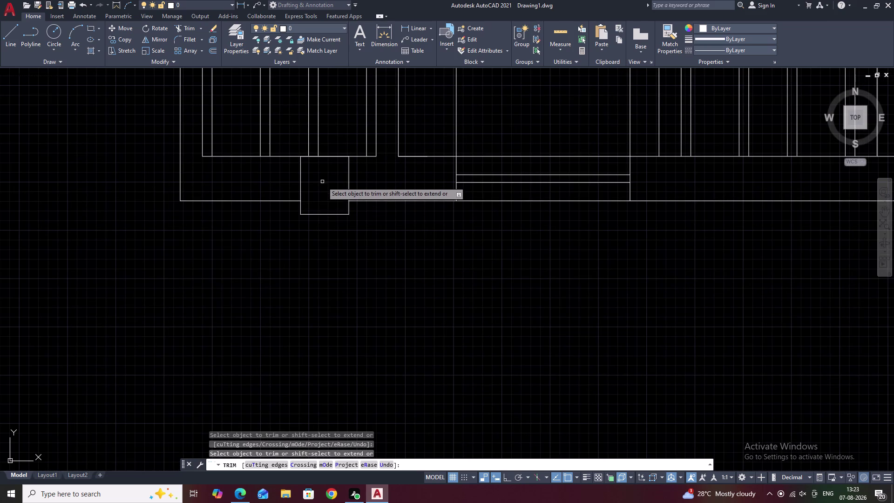
Trim three more wall lines inside columns, including one at a column corner.
scroll(down, 3)
middle_drag(268, 271, 436, 278)
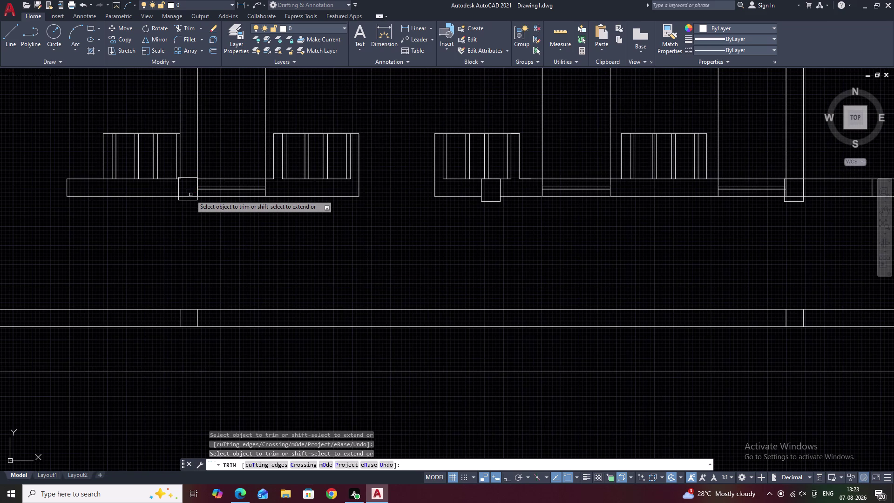
click(191, 196)
scroll(up, 3)
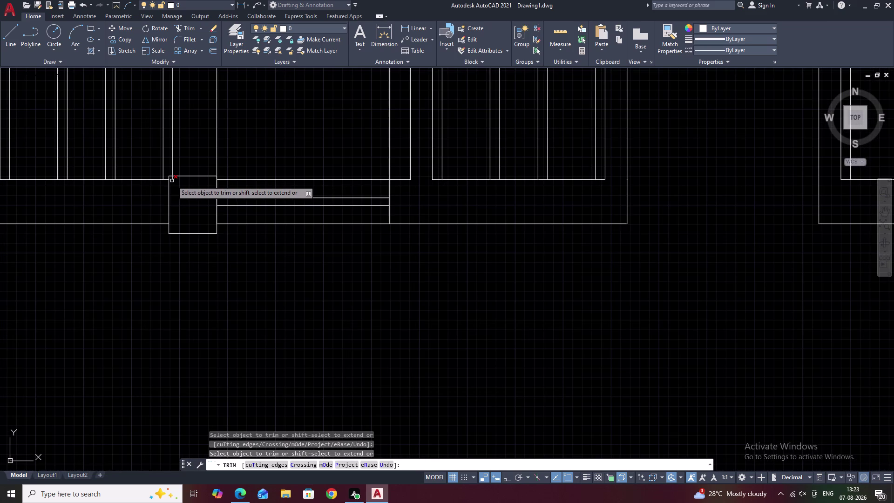
click(171, 179)
scroll(down, 3)
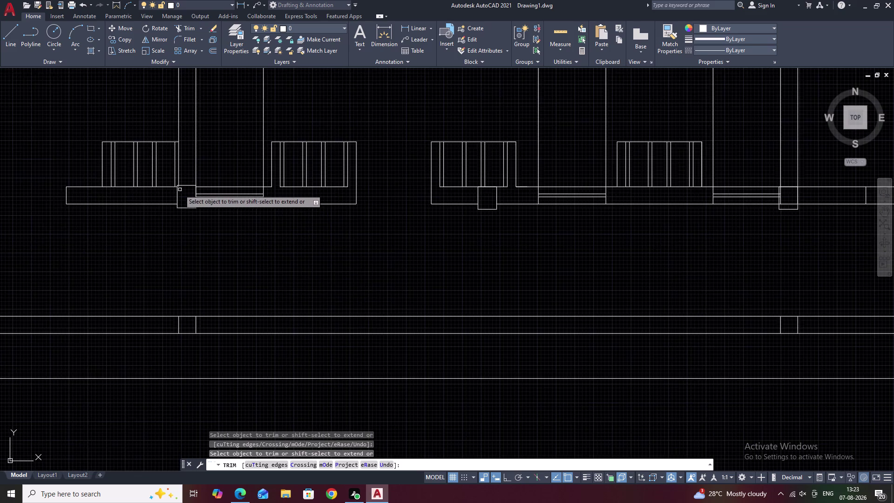
scroll(up, 3)
scroll(up, 3)
click(166, 168)
End trimming and select the outline of the misplaced column square.
scroll(down, 3)
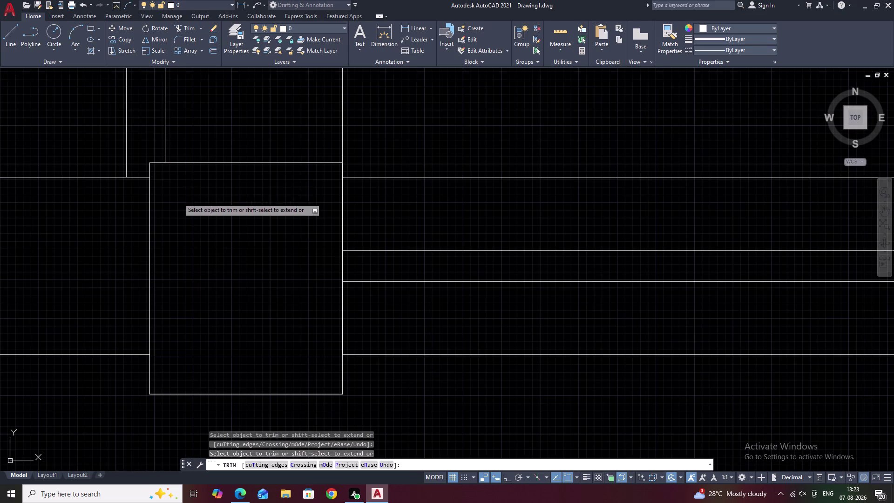
scroll(down, 3)
scroll(down, 3)
middle_drag(443, 319, 203, 318)
middle_drag(503, 327, 267, 320)
middle_drag(513, 319, 269, 318)
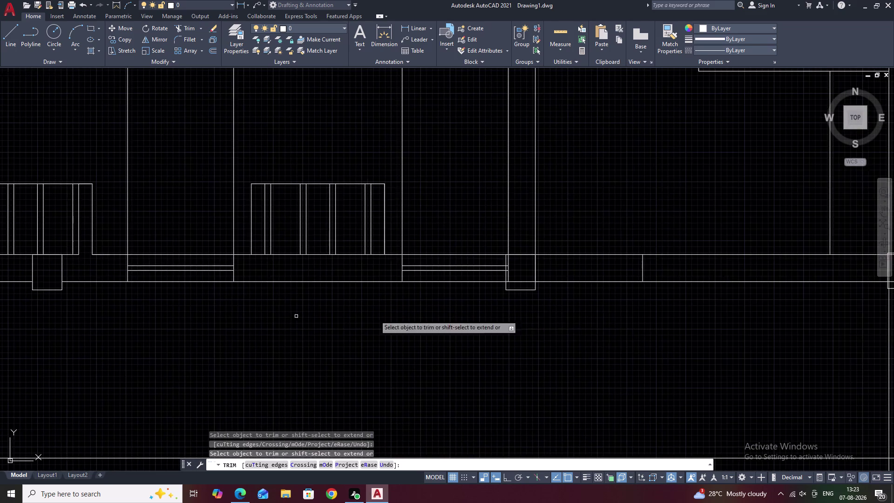
middle_drag(473, 310, 310, 313)
scroll(up, 3)
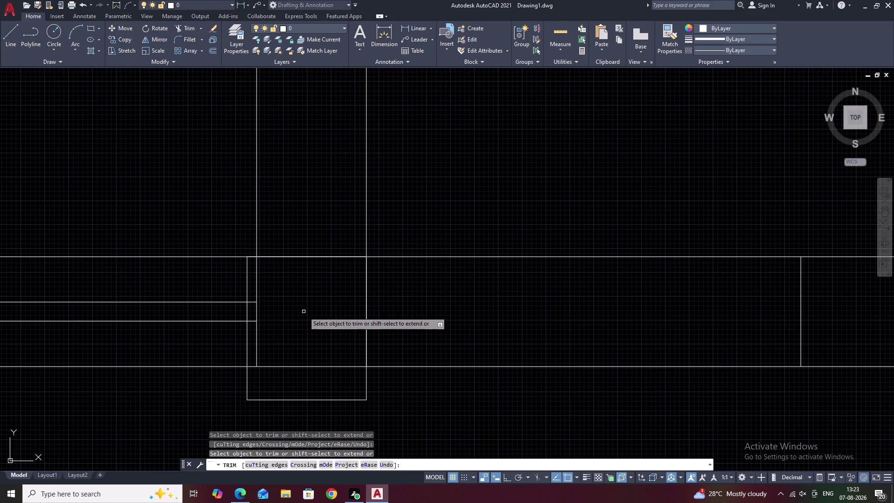
key(Escape)
drag(372, 289, 276, 300)
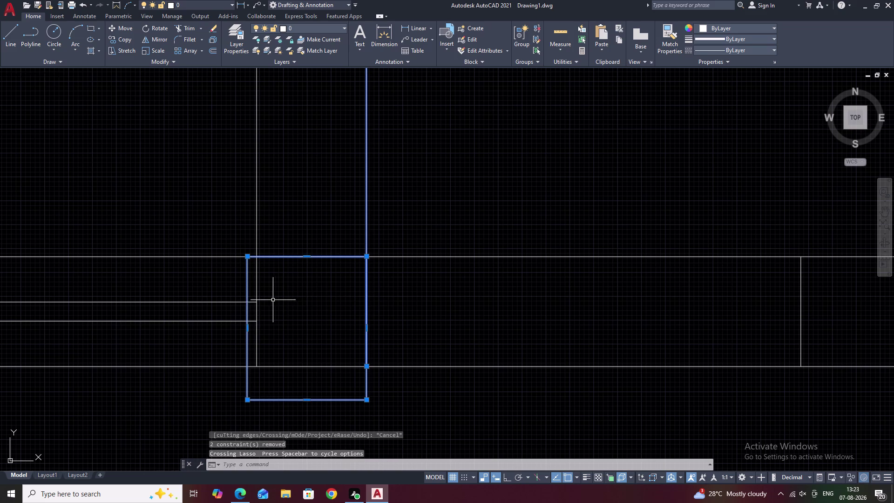
key(Escape)
Erase the misplaced column square after abandoning an attempt to move it.
click(307, 257)
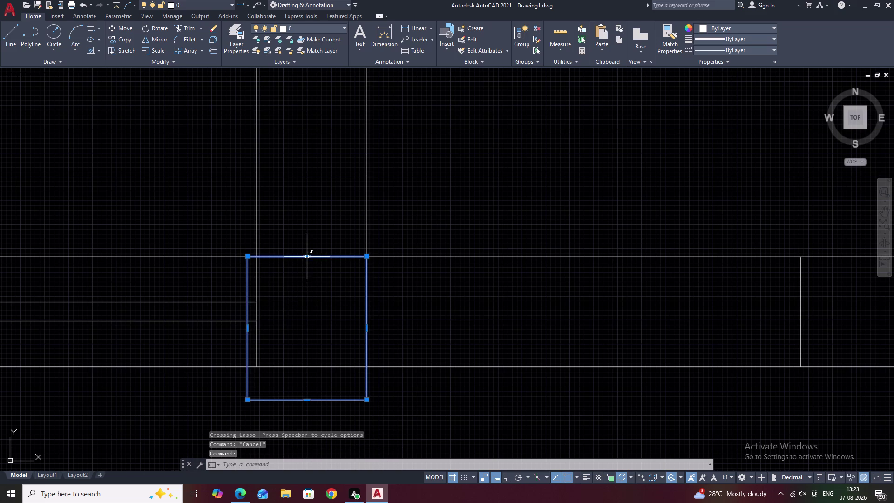
text(M)
key(space)
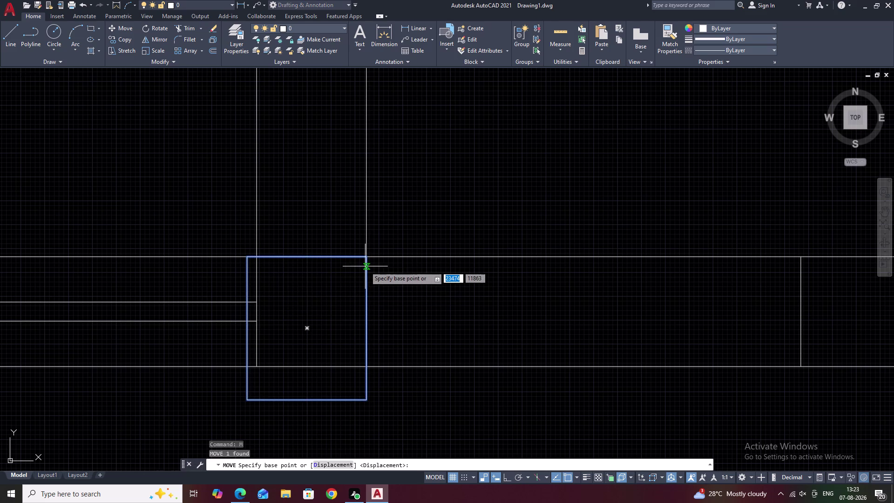
key(Escape)
click(296, 256)
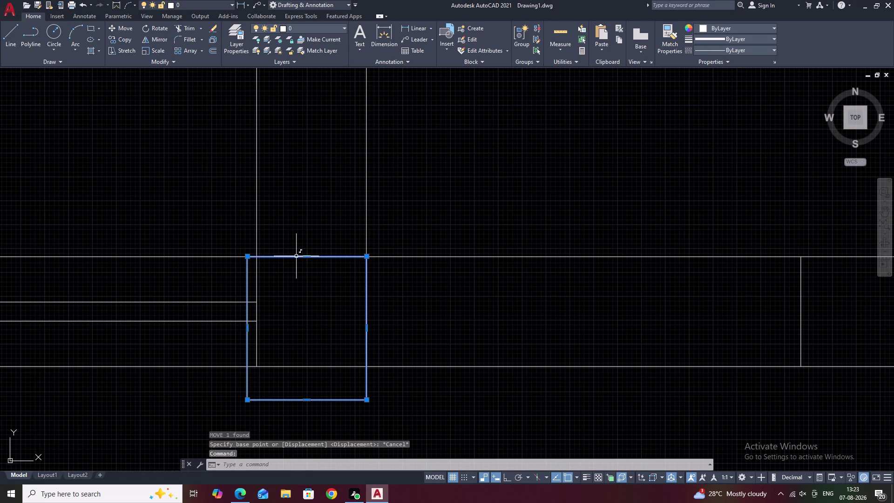
text(E)
key(space)
scroll(down, 3)
Restart TRIM and trim the wall lines inside the first junction column.
scroll(down, 3)
middle_drag(438, 311, 396, 327)
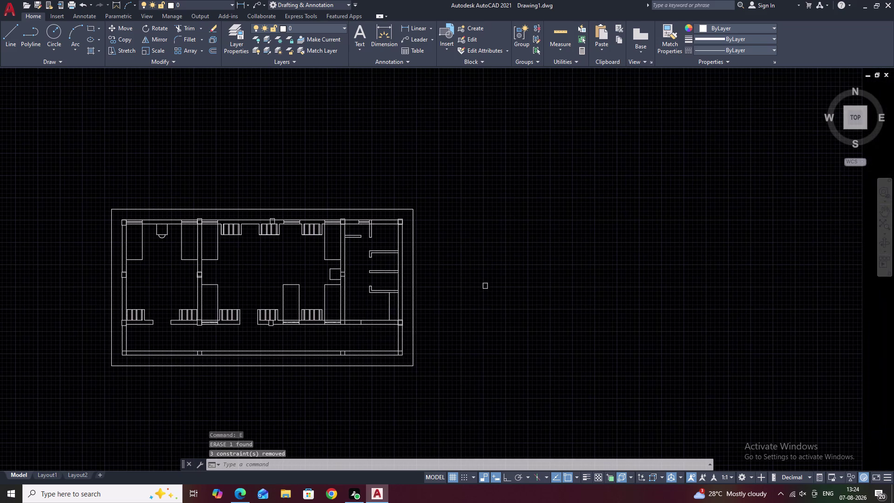
scroll(up, 3)
scroll(up, 3)
middle_drag(409, 328, 135, 309)
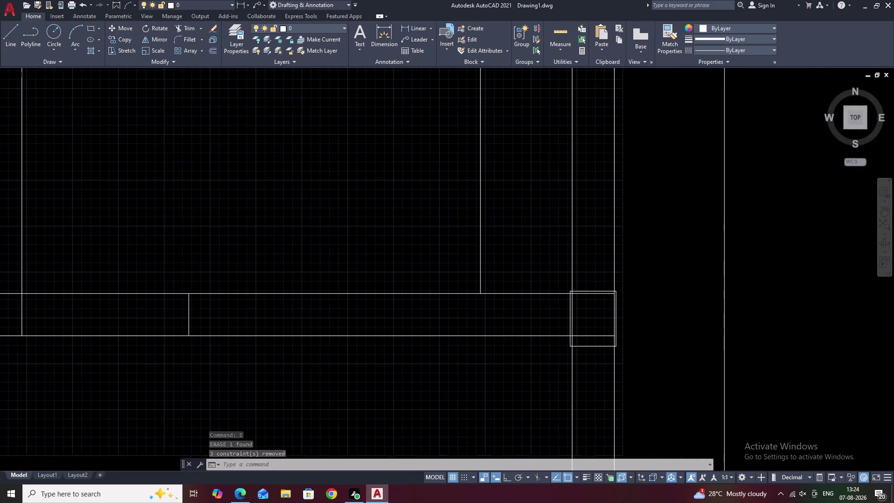
middle_drag(453, 326, 356, 328)
text(TR)
key(space)
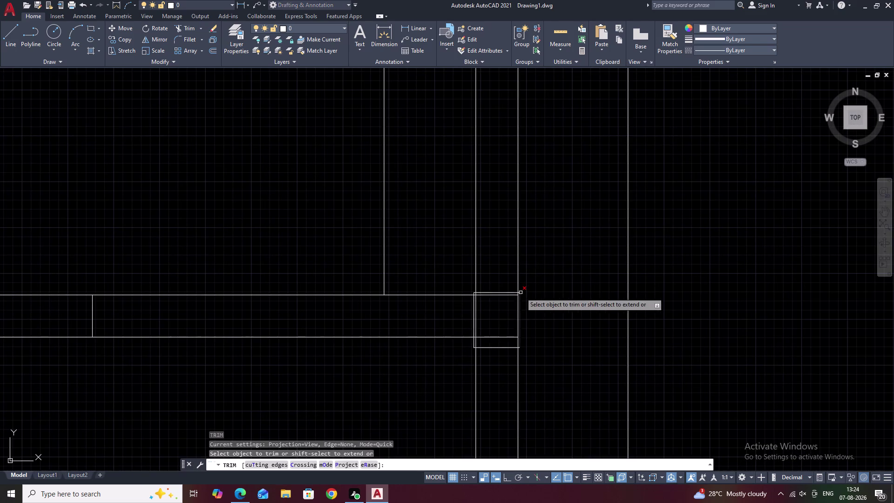
scroll(up, 3)
click(495, 282)
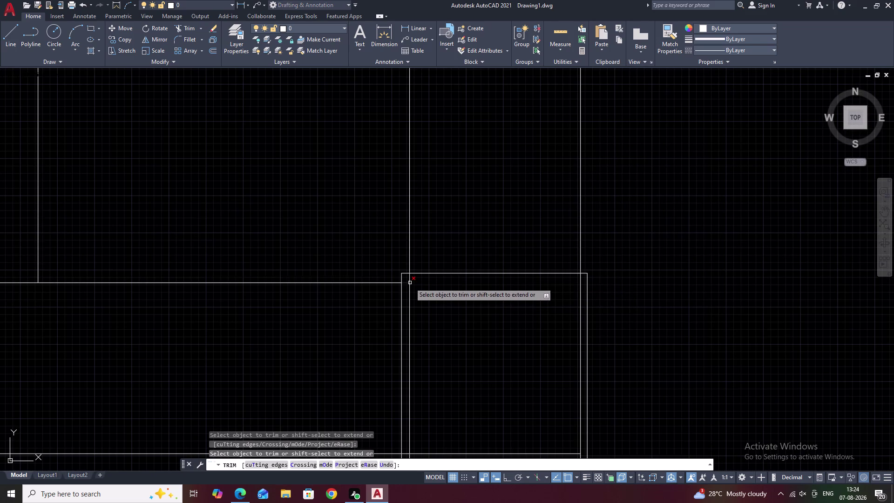
double_click(410, 280)
click(406, 286)
drag(410, 289, 415, 292)
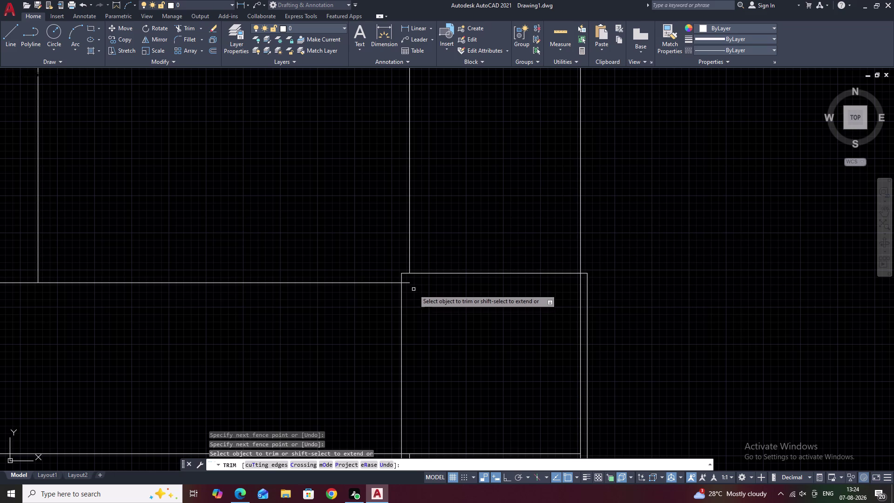
click(410, 283)
Trim the wall lines crossing the next column square.
scroll(down, 3)
middle_drag(446, 329, 426, 302)
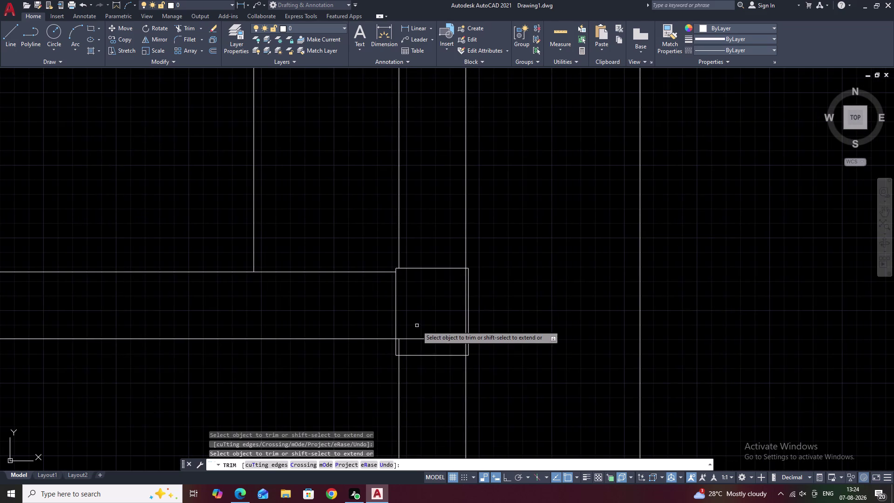
drag(399, 337, 399, 345)
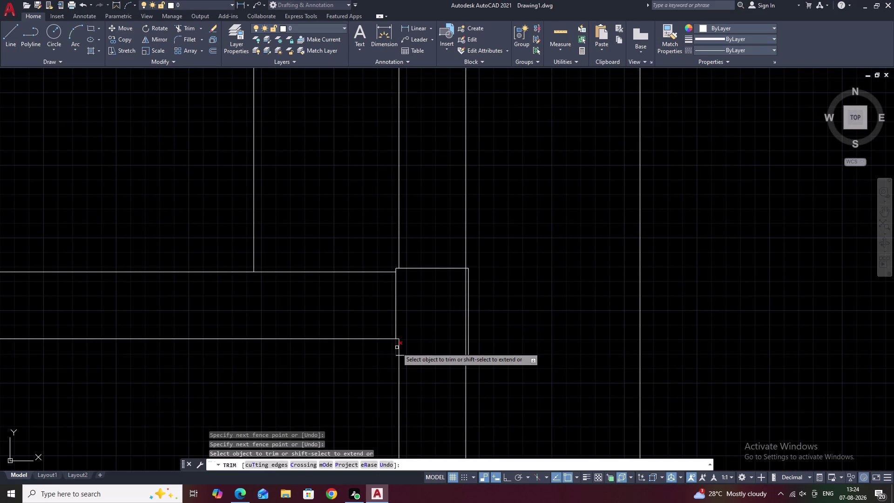
click(398, 347)
click(399, 340)
scroll(down, 3)
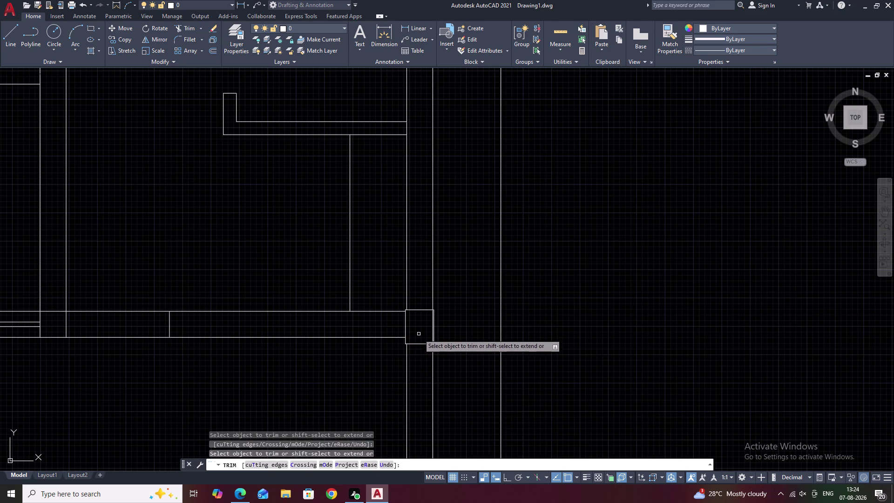
scroll(up, 3)
click(426, 325)
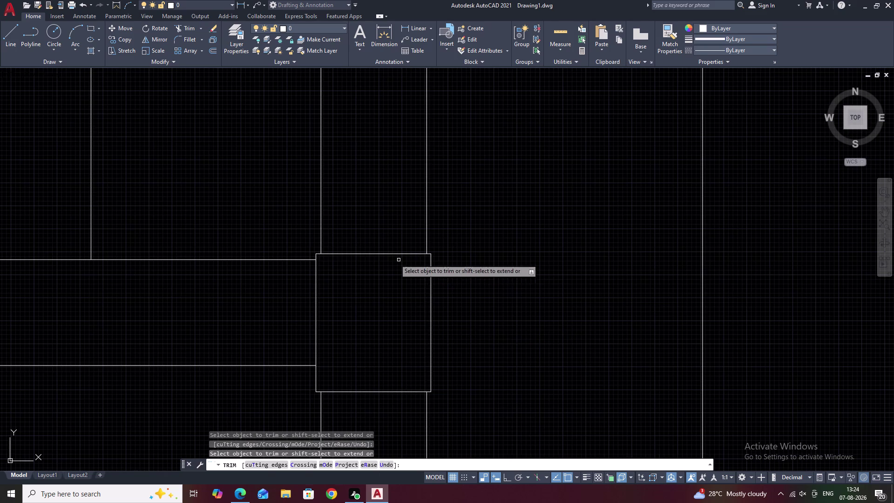
Trim the wall line pieces inside the column further along the wall.
scroll(down, 3)
middle_drag(379, 218, 383, 298)
middle_drag(380, 223, 382, 292)
middle_drag(384, 224, 384, 279)
scroll(up, 3)
click(377, 187)
drag(375, 190, 363, 220)
click(361, 230)
scroll(up, 3)
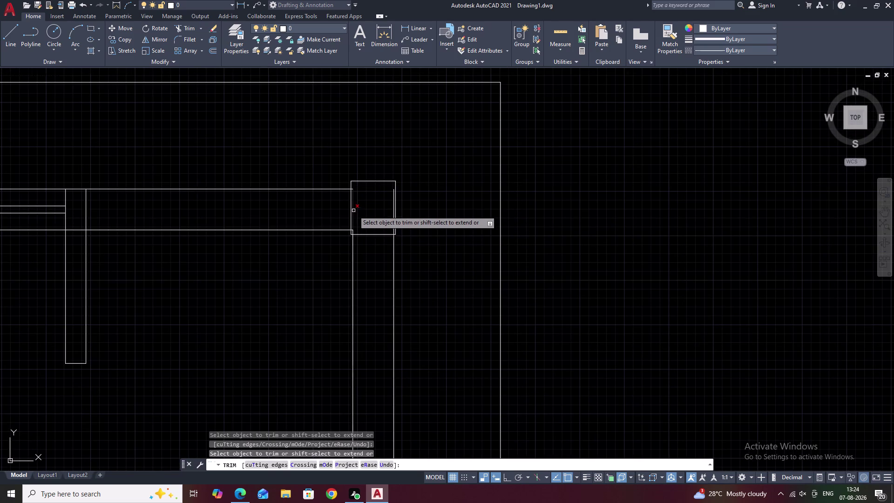
click(348, 213)
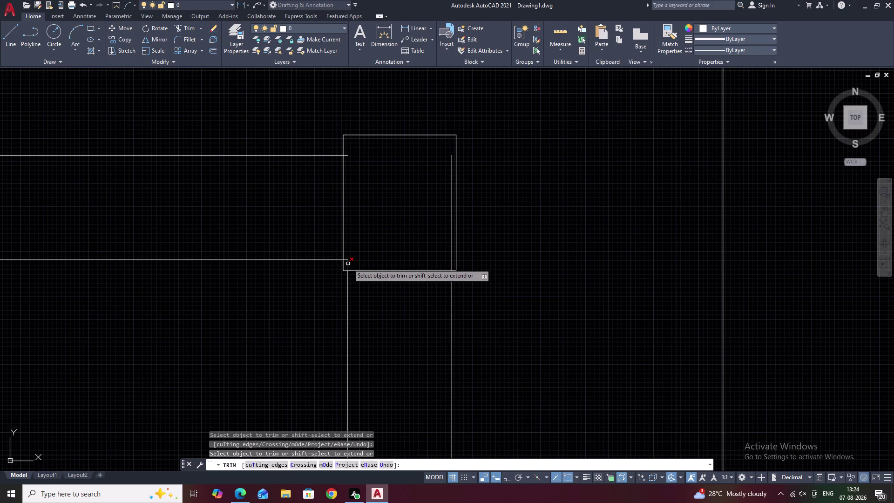
click(348, 264)
click(348, 260)
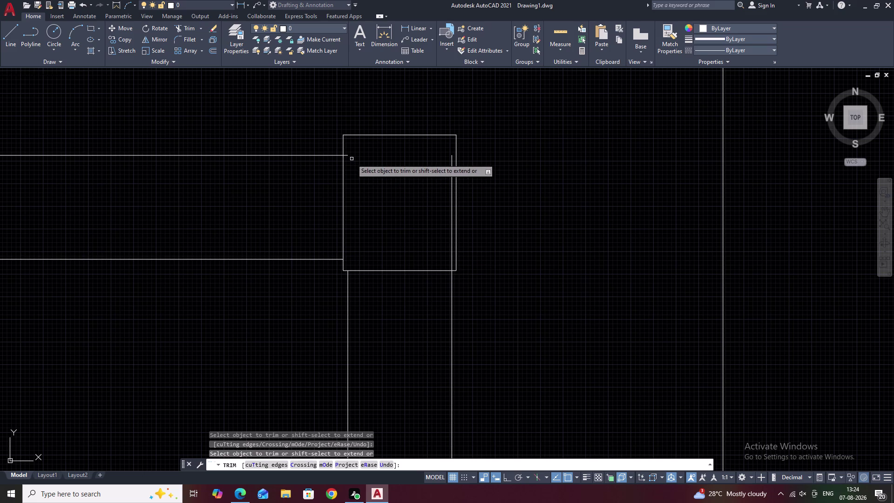
click(347, 157)
Trim lines inside the large column and the remaining columns, then end trimming.
scroll(down, 3)
middle_drag(400, 179, 385, 233)
scroll(up, 3)
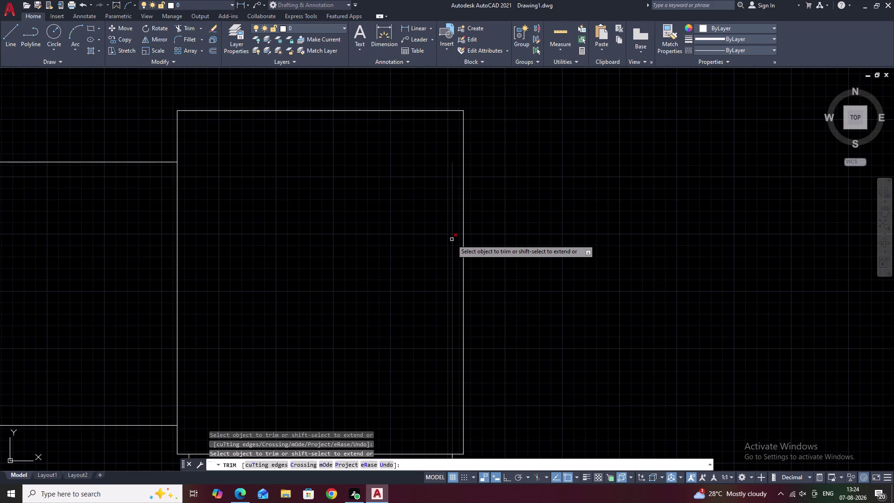
click(451, 239)
scroll(down, 3)
middle_drag(394, 267, 458, 241)
scroll(down, 3)
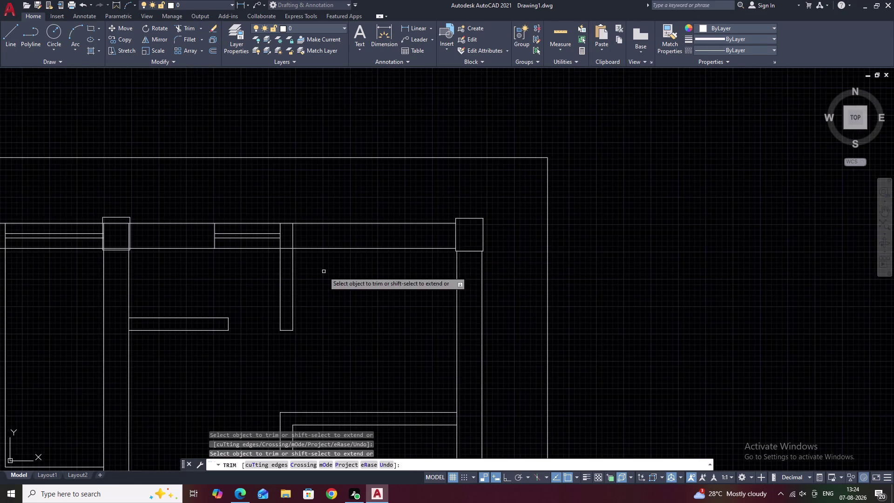
middle_drag(326, 271, 477, 275)
middle_drag(300, 252, 410, 268)
scroll(up, 3)
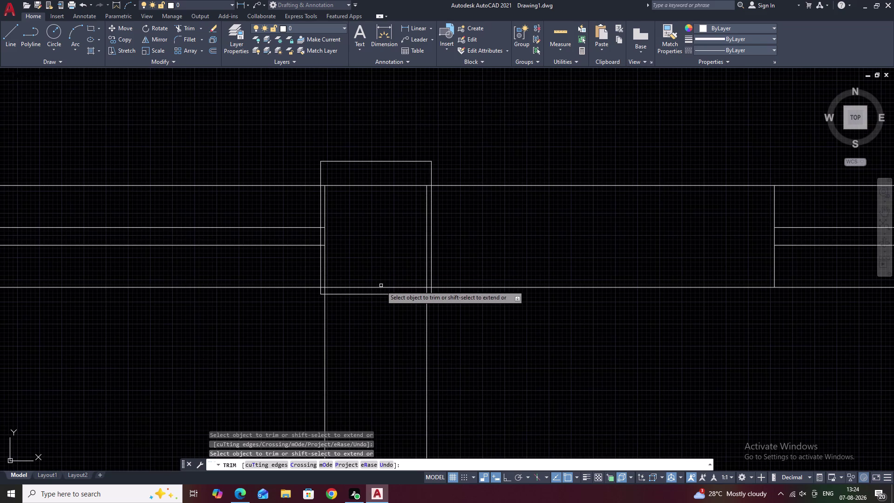
click(381, 287)
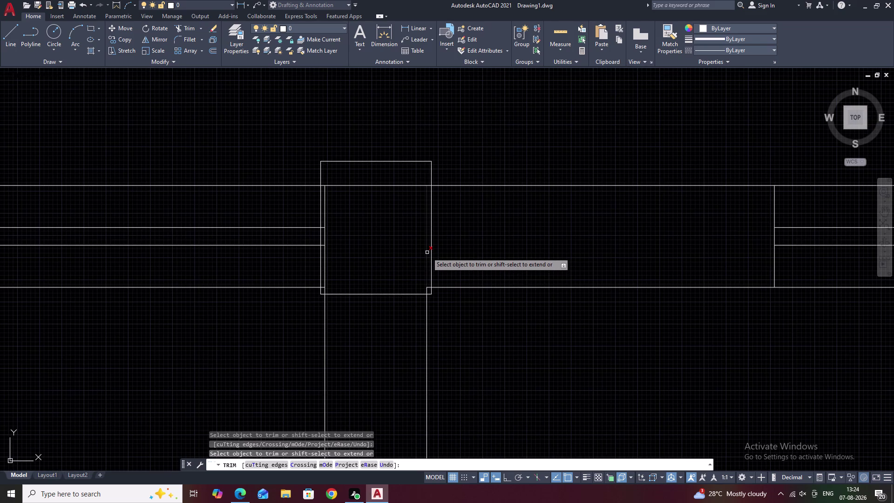
click(427, 252)
key(Escape)
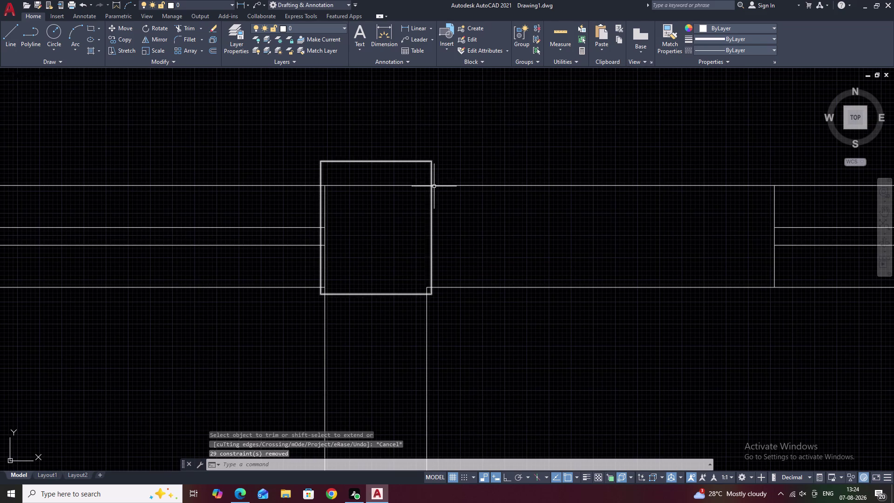
Move the first column square slightly so it sits on its wall junction.
drag(446, 163, 387, 162)
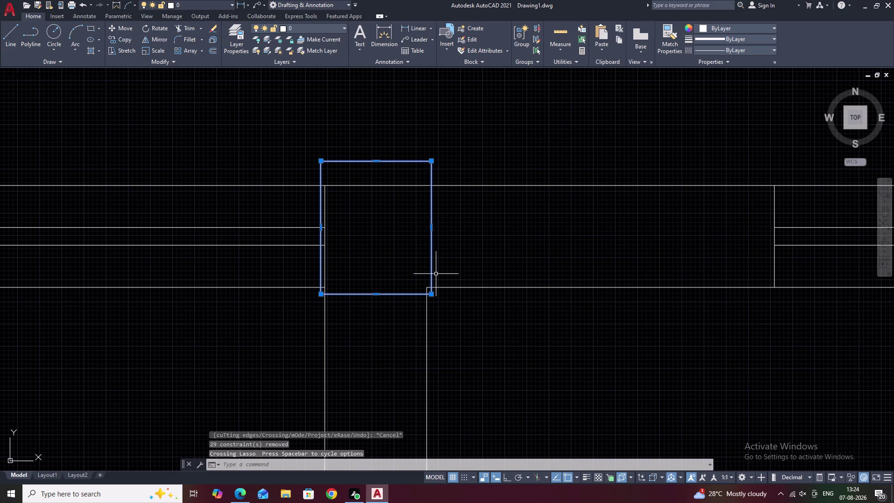
text(M)
key(space)
click(375, 227)
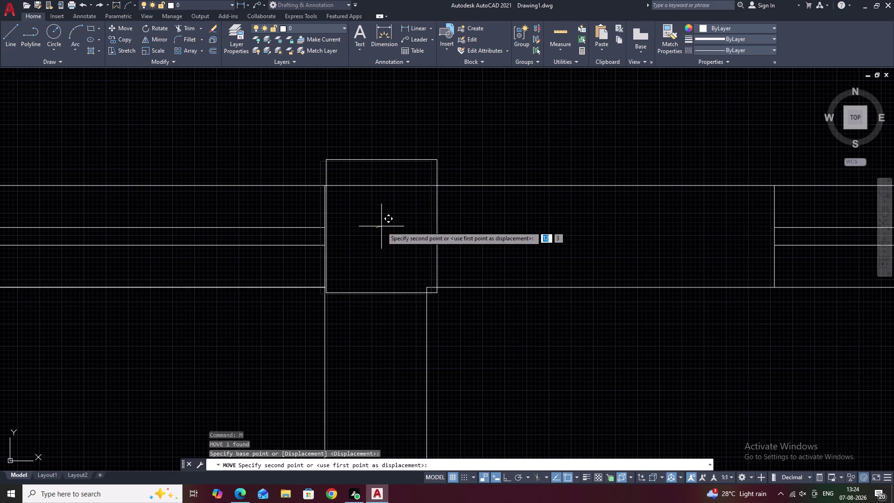
double_click(381, 226)
key(Escape)
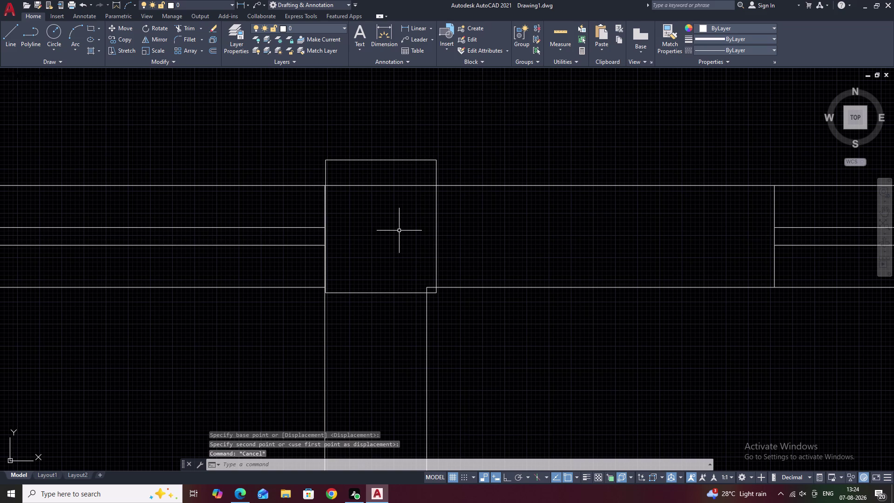
Trim the wall lines crossing that column, redoing one wrong cut at its bottom edge.
text(TR)
key(space)
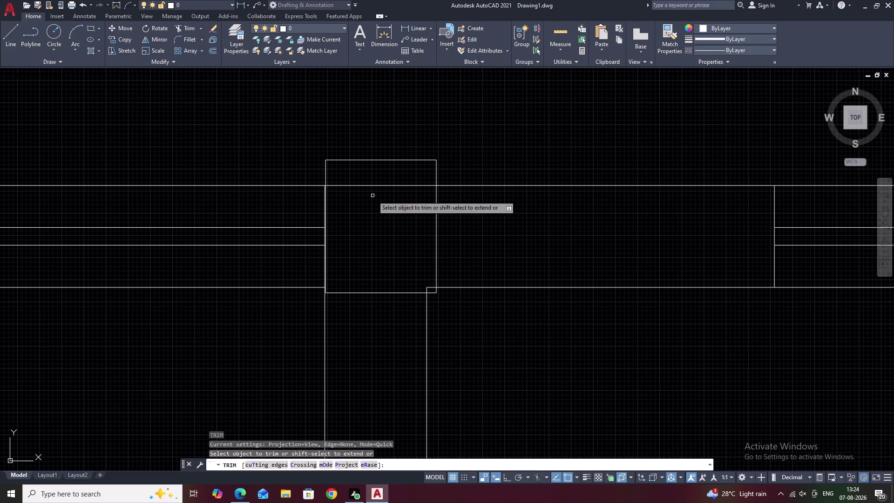
drag(376, 179, 369, 213)
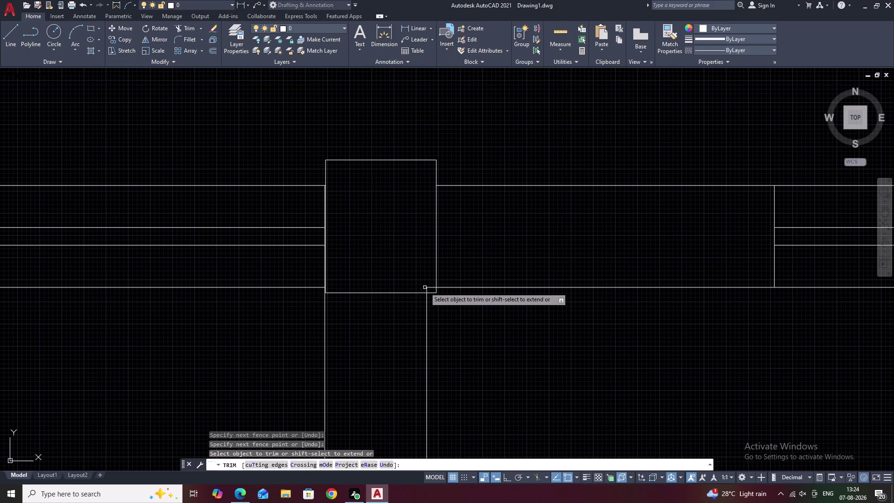
click(428, 288)
click(427, 291)
scroll(down, 3)
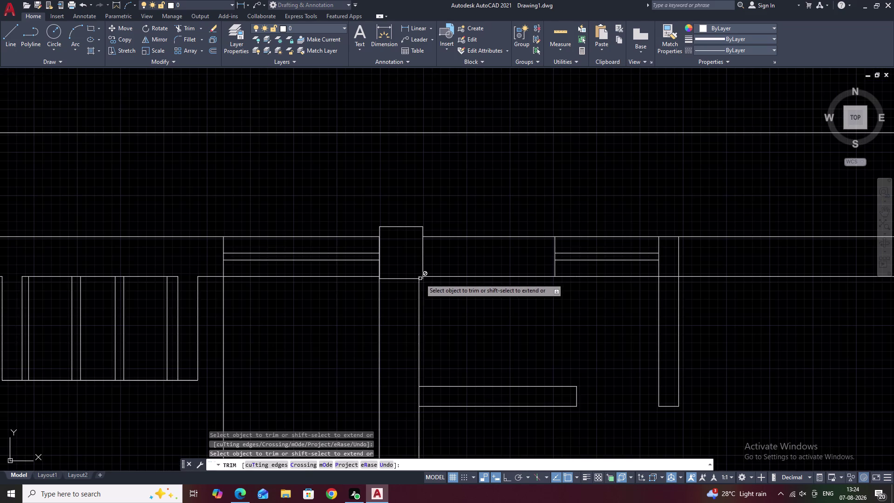
key(ctrl+z)
scroll(up, 3)
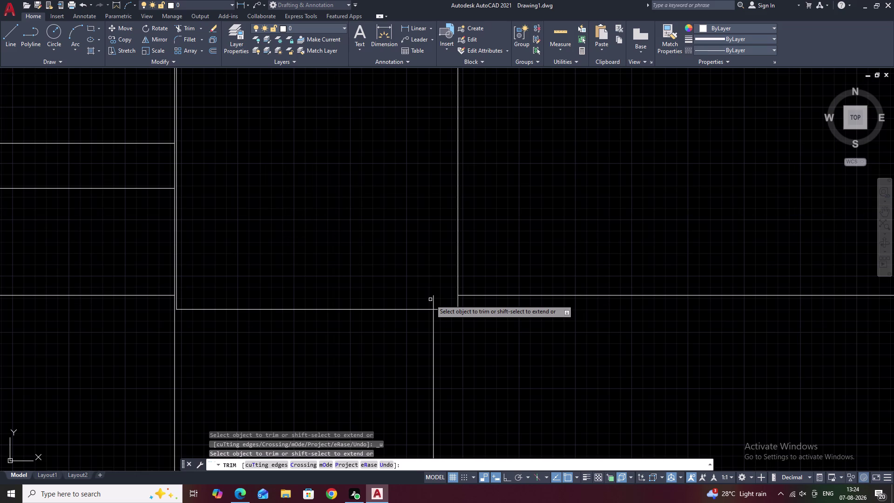
click(433, 299)
Trim the wall line crossing another column across the plan, then end trimming.
scroll(down, 3)
middle_drag(401, 339, 459, 266)
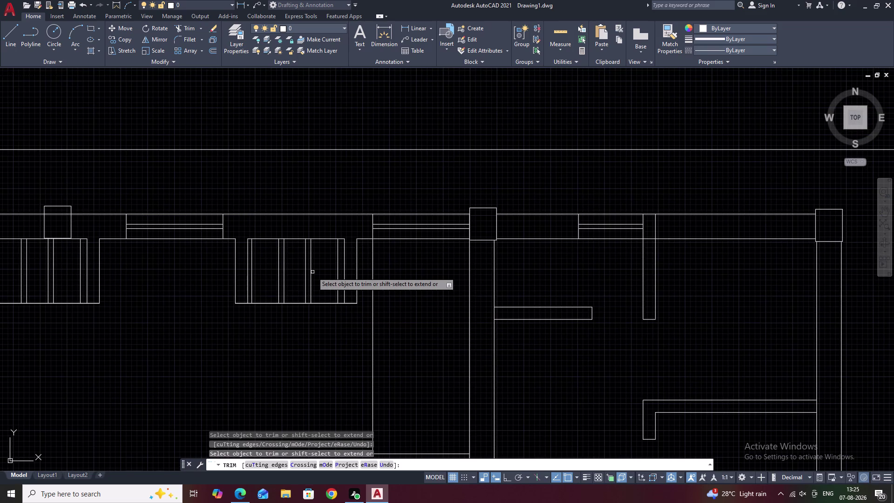
middle_drag(231, 244, 415, 280)
scroll(up, 3)
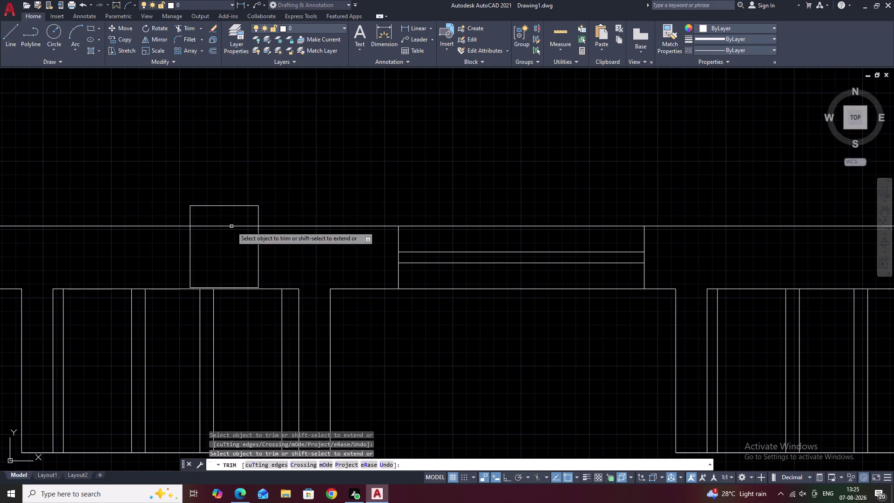
drag(230, 220, 223, 265)
scroll(up, 3)
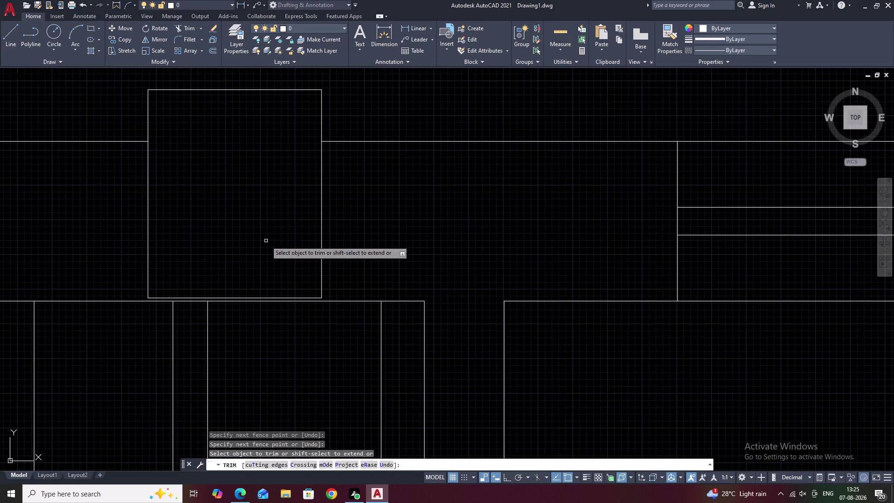
key(Escape)
Move the second column square slightly into line with the wall lines.
drag(342, 237, 122, 245)
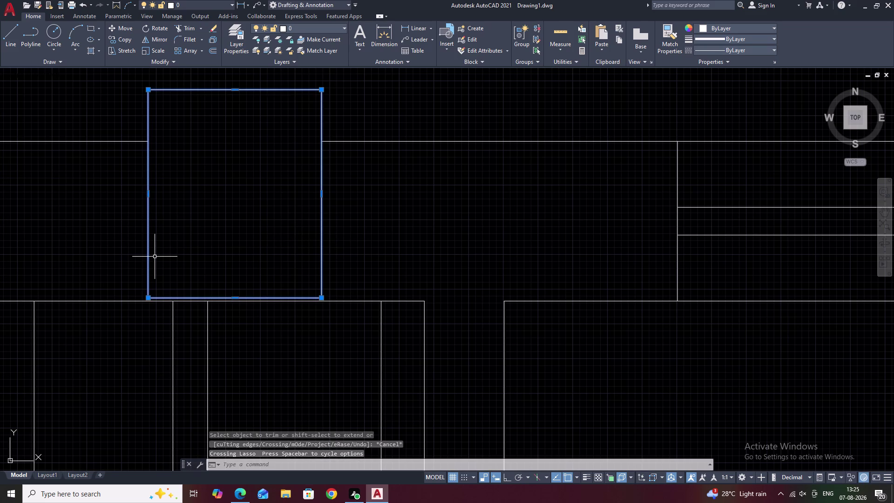
text(M)
key(space)
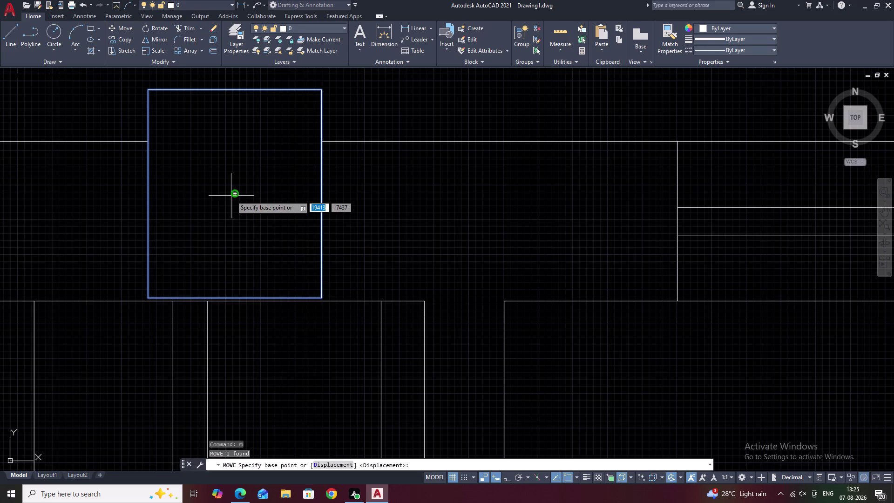
click(233, 196)
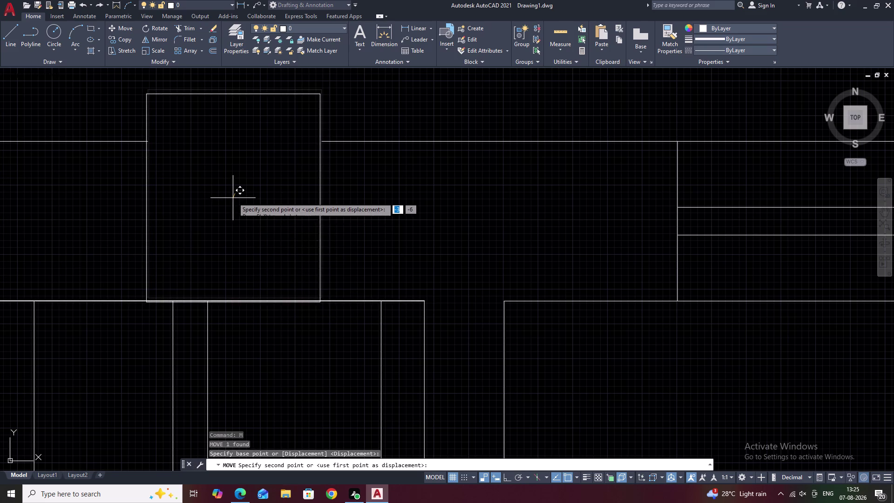
double_click(233, 197)
Bring the next column into view and restart trimming.
scroll(down, 3)
scroll(down, 3)
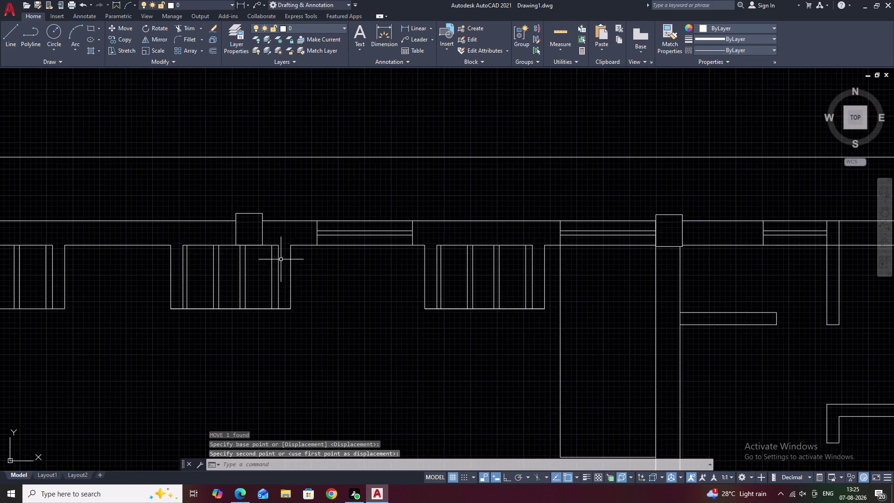
middle_drag(272, 260, 464, 286)
middle_drag(248, 259, 444, 285)
middle_drag(227, 261, 366, 264)
scroll(up, 3)
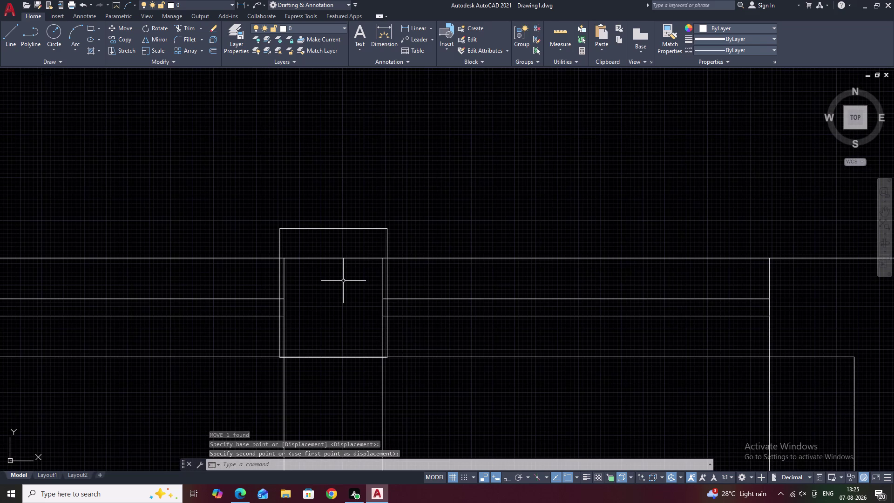
text(TR)
key(space)
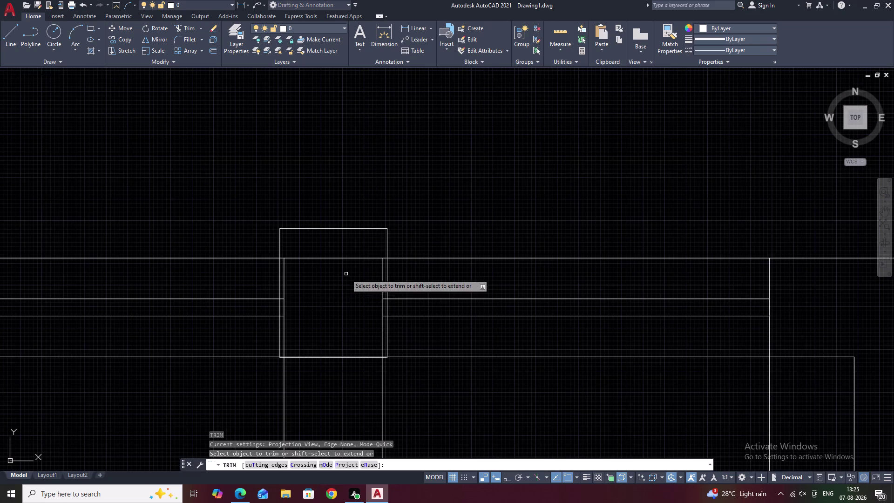
Fence-trim one column, then move another column square slightly onto its wall junction.
drag(337, 251, 325, 277)
key(Escape)
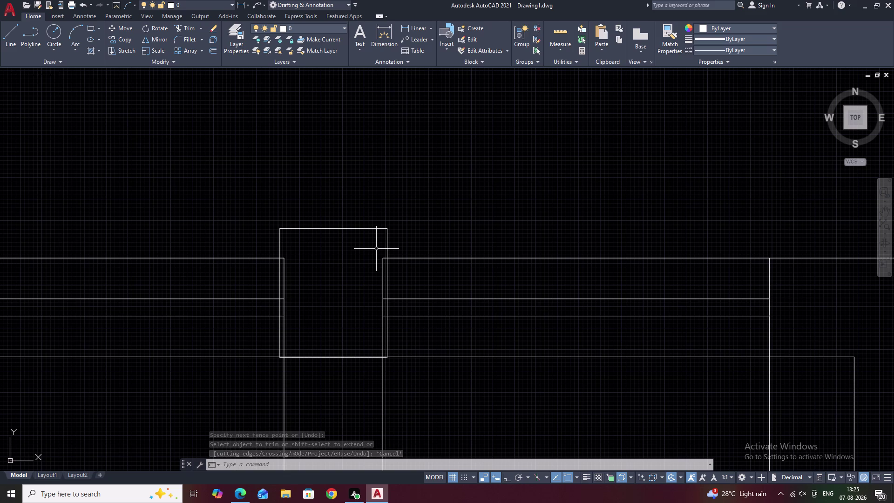
scroll(down, 3)
drag(382, 241, 297, 231)
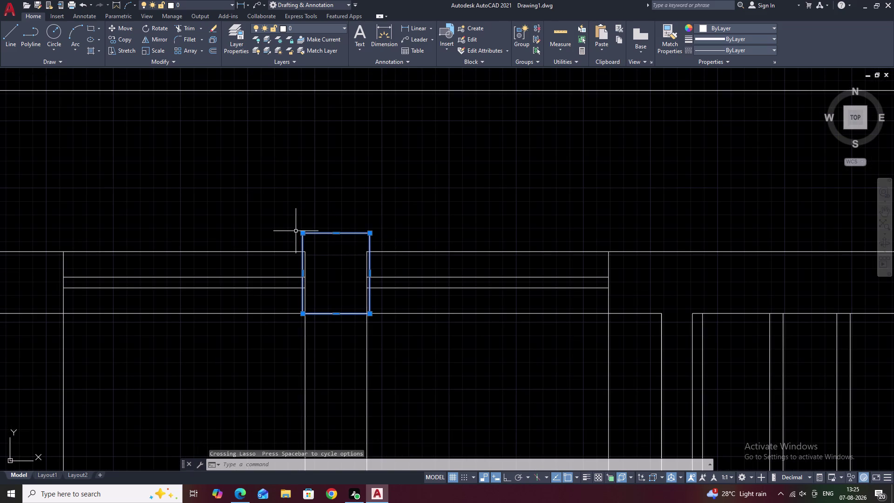
text(M)
key(space)
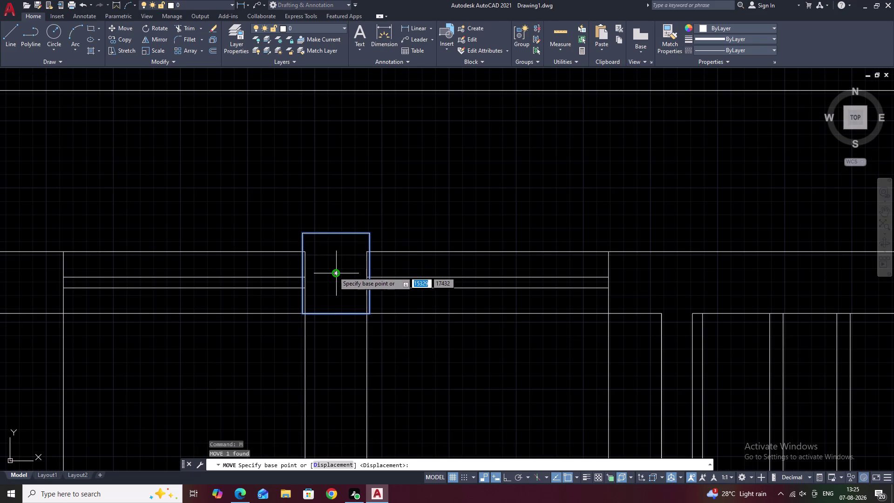
click(337, 274)
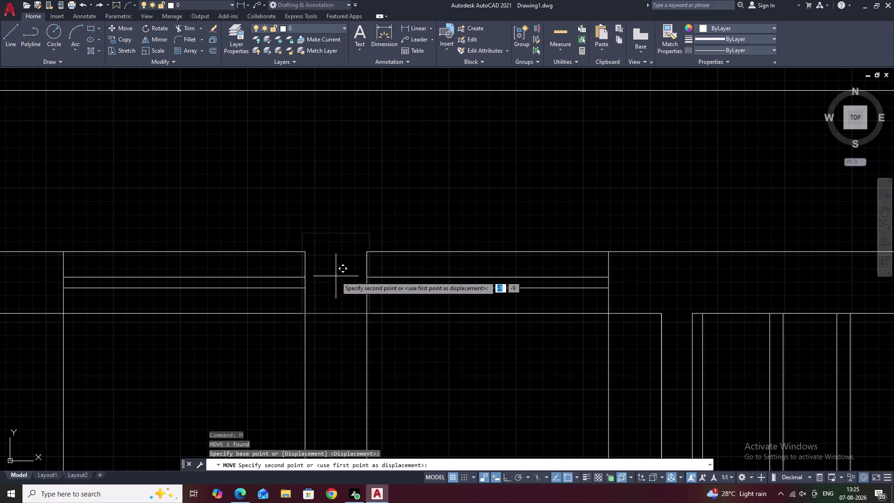
click(336, 276)
key(Escape)
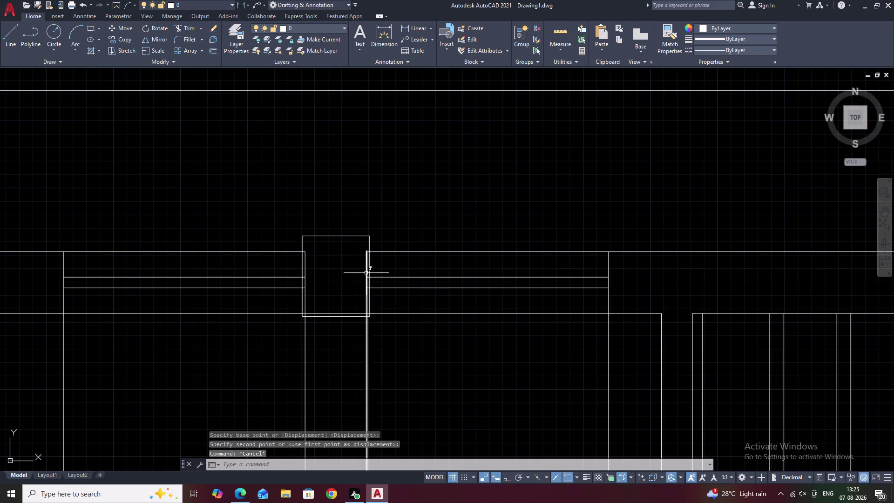
Pan along the verandah wall toward the right end of the plan.
scroll(down, 3)
middle_drag(334, 273, 407, 269)
middle_drag(268, 269, 378, 268)
middle_drag(150, 255, 276, 255)
scroll(up, 3)
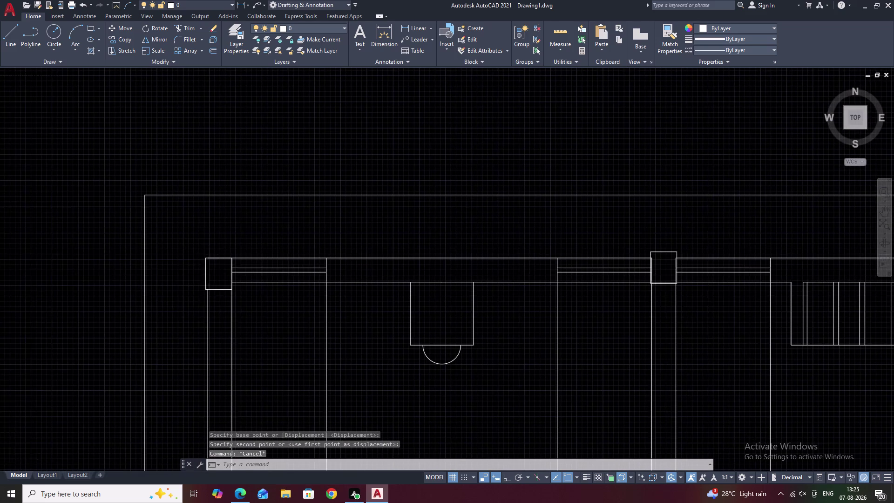
scroll(down, 3)
middle_drag(334, 338, 317, 266)
scroll(up, 3)
scroll(up, 3)
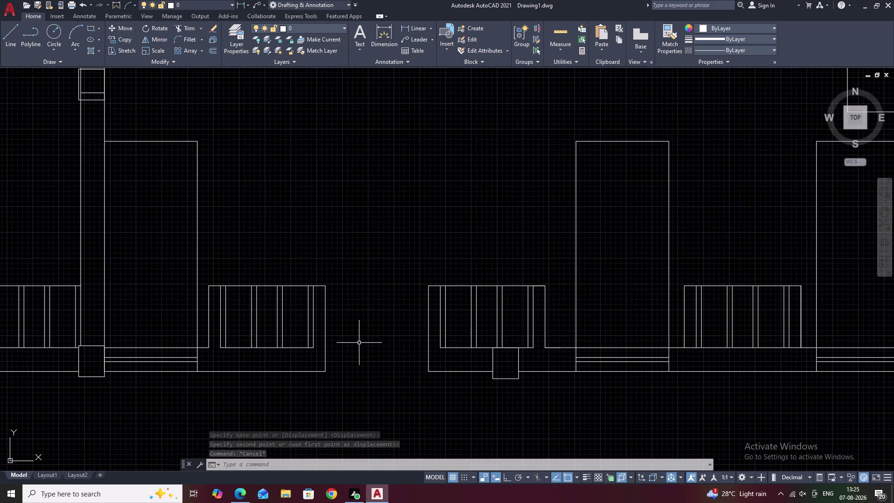
middle_drag(358, 346, 358, 286)
scroll(down, 3)
middle_drag(415, 328, 343, 317)
scroll(up, 3)
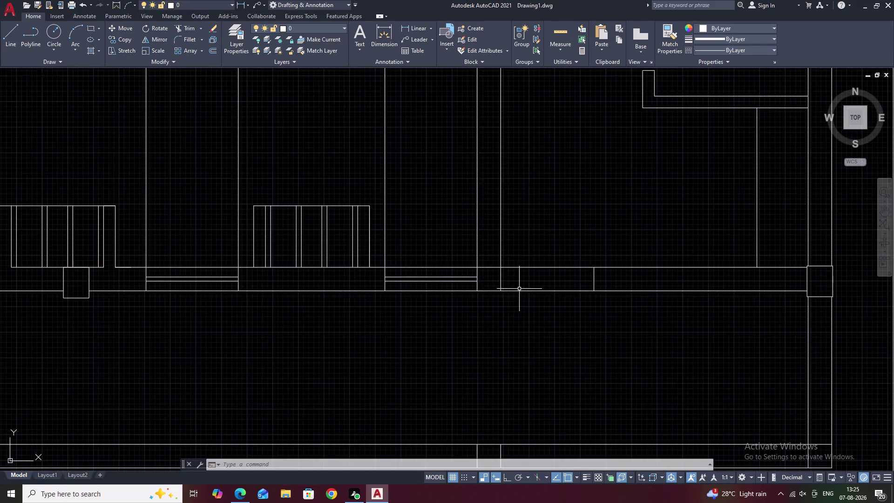
scroll(up, 3)
middle_drag(504, 292, 307, 322)
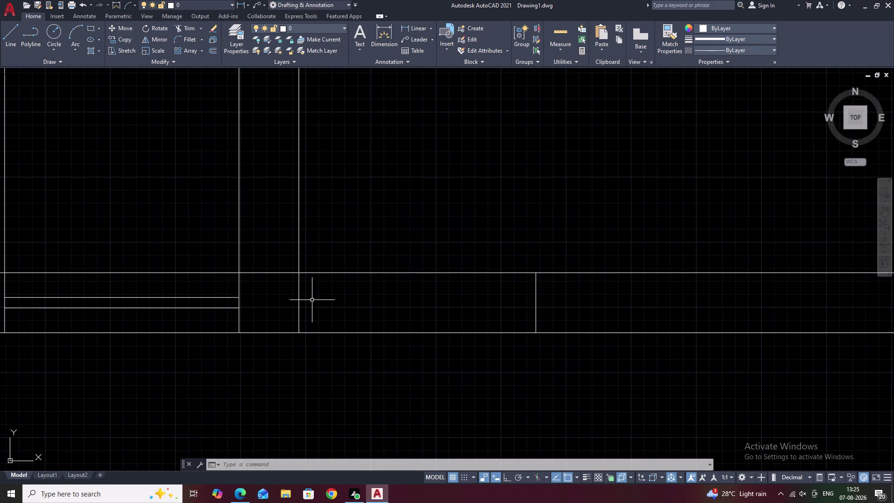
Fence-trim the lines crossing two columns, then end trimming.
text(TR)
key(space)
drag(267, 263, 280, 289)
drag(312, 295, 287, 302)
scroll(down, 3)
middle_drag(344, 329, 277, 275)
scroll(down, 3)
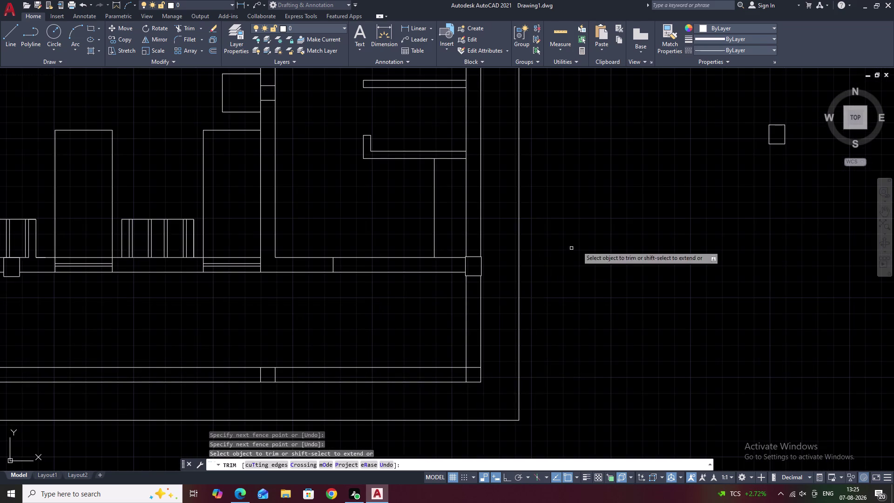
middle_drag(639, 232, 555, 287)
key(Escape)
Move the stray column square onto the wall junction beside the verandah and zoom to check.
drag(715, 166, 689, 205)
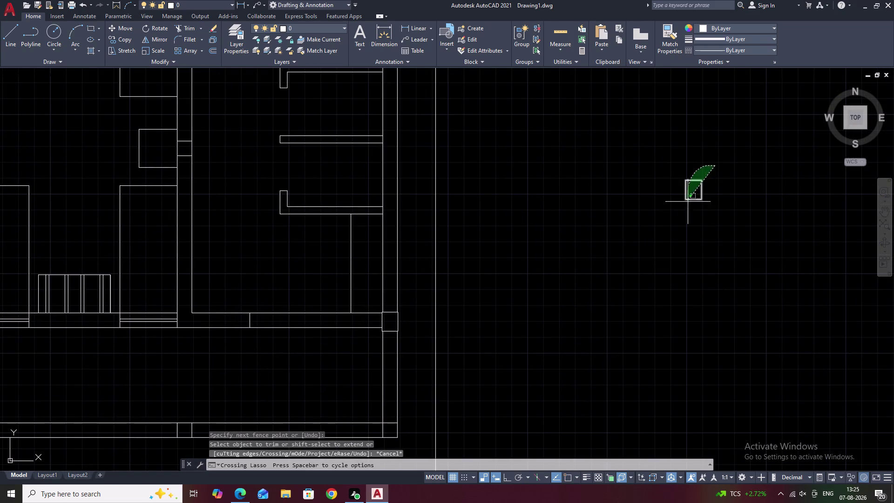
drag(689, 204, 697, 211)
text(M)
key(space)
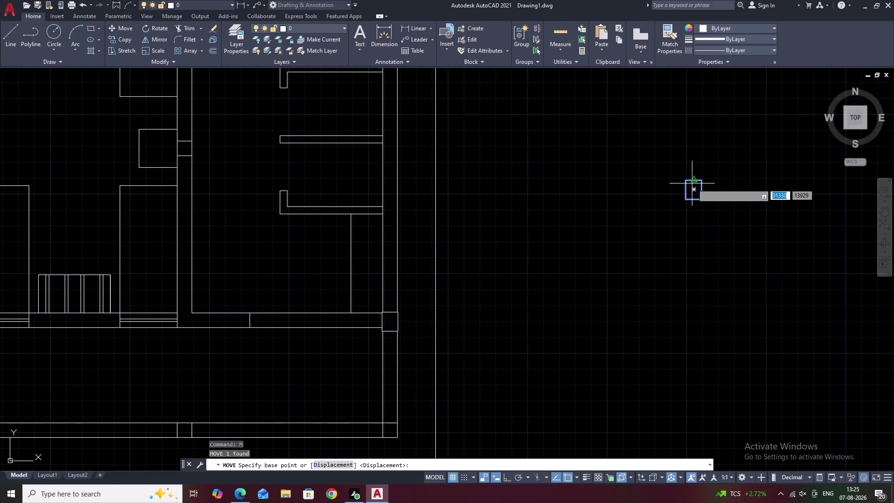
click(693, 190)
scroll(down, 3)
middle_drag(503, 308, 549, 290)
scroll(up, 3)
scroll(up, 3)
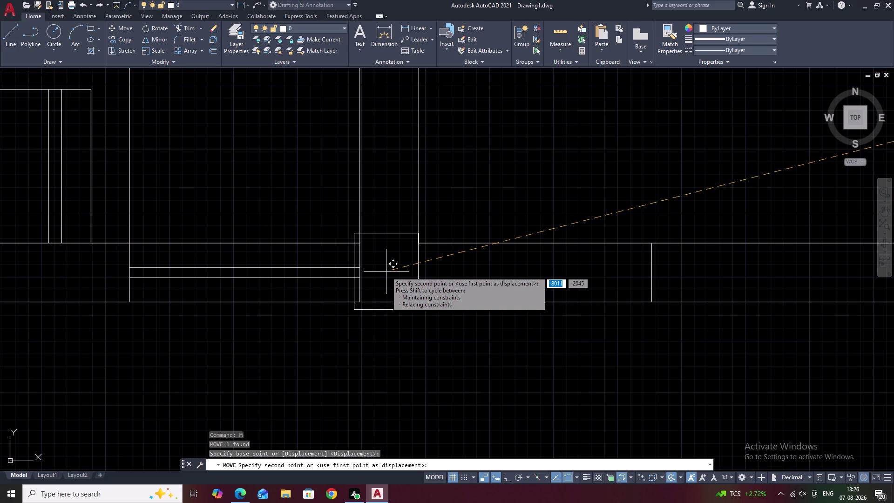
click(387, 271)
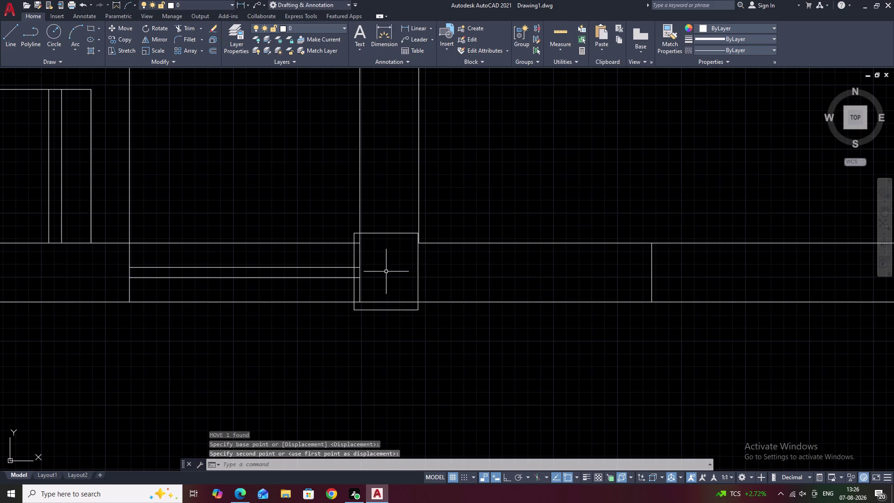
scroll(down, 3)
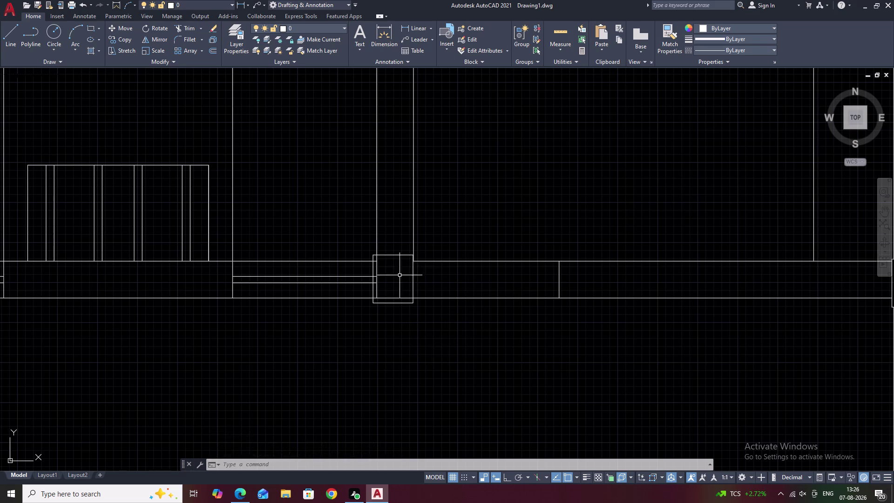
scroll(up, 3)
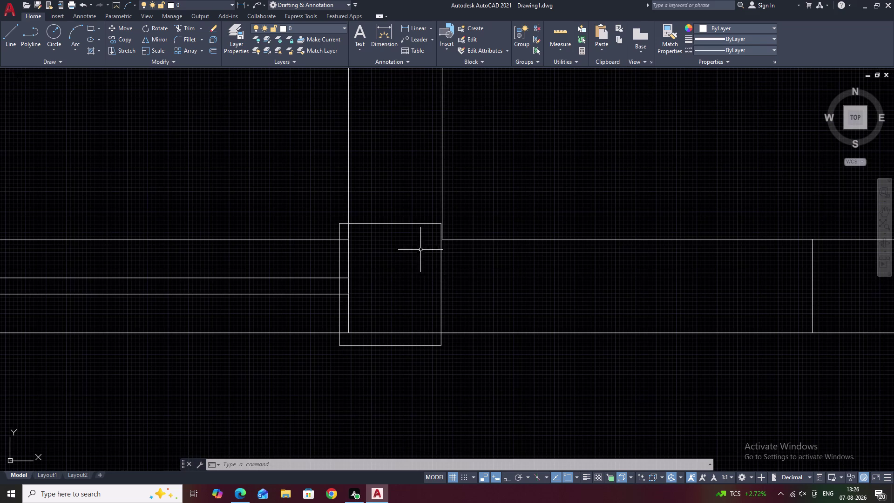
Move the square column so its edge lines up with the wall edge.
click(404, 223)
text(M)
key(space)
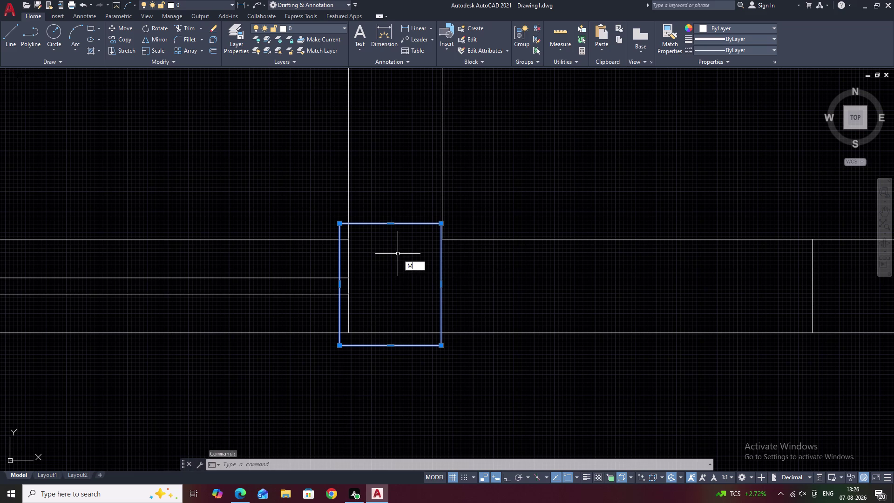
click(391, 223)
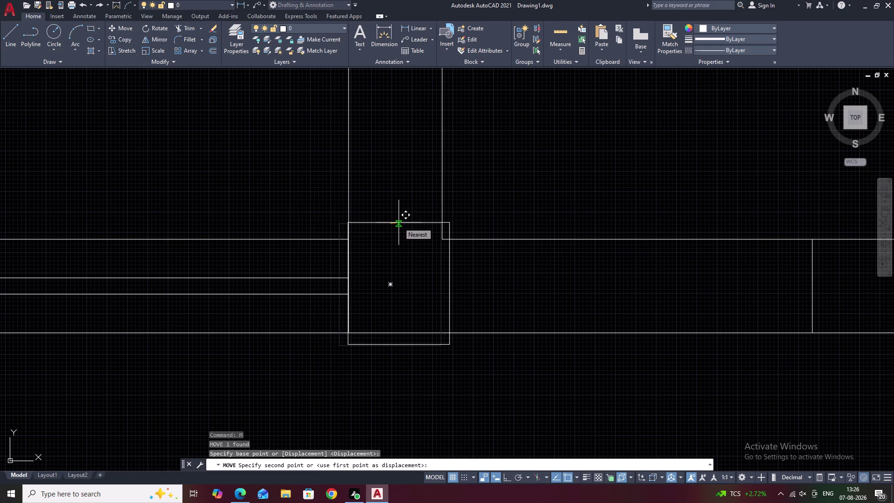
click(399, 223)
key(Escape)
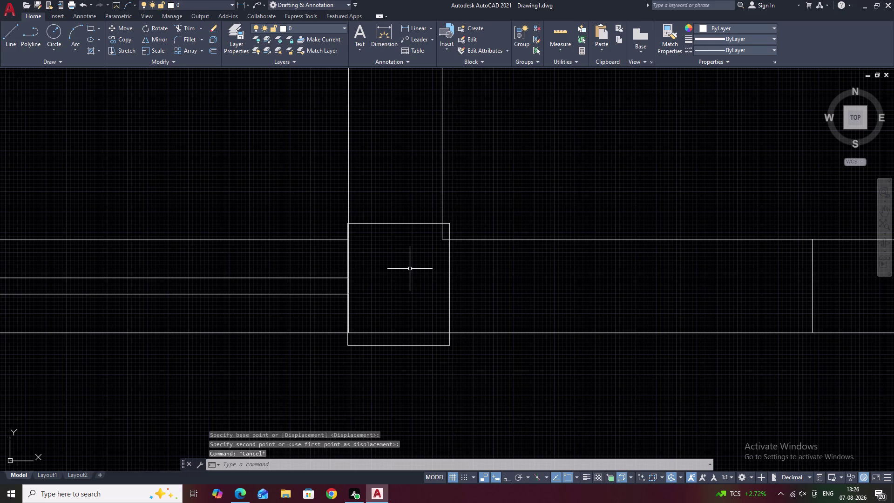
Start and cancel a trim, then zoom and pan out to show the full plan.
text(TR)
key(space)
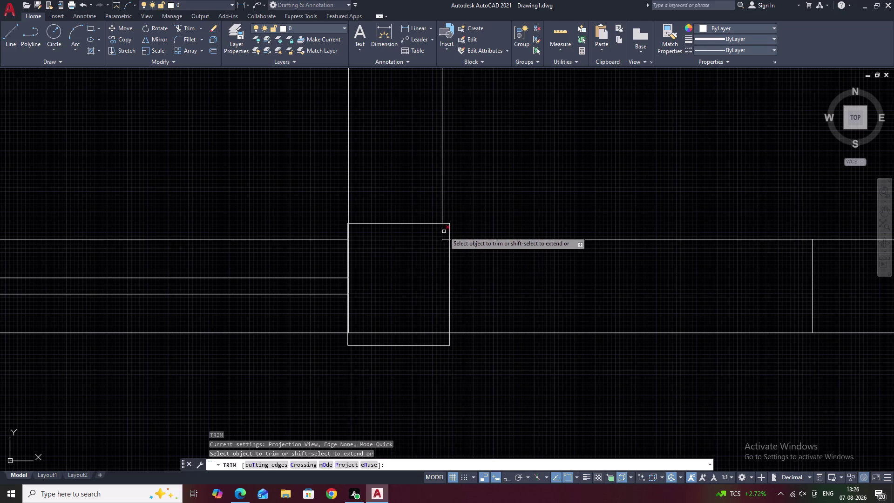
key(Escape)
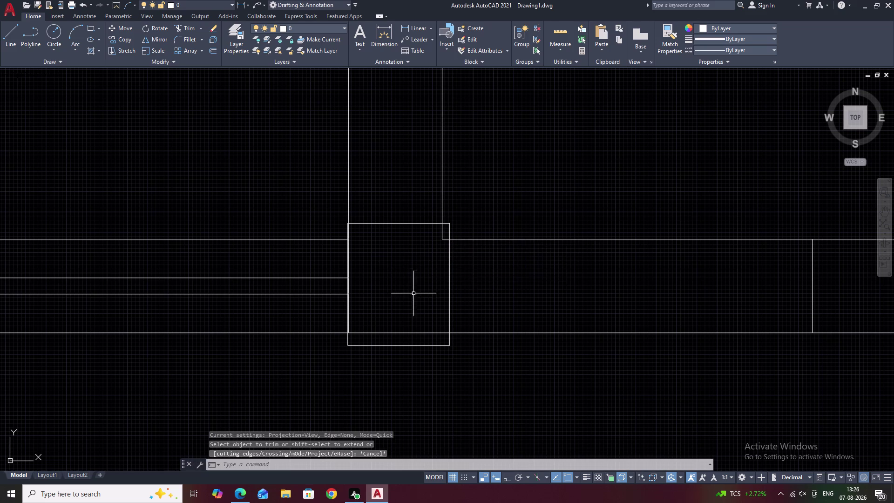
scroll(down, 3)
middle_drag(381, 374, 415, 277)
middle_drag(380, 298, 440, 276)
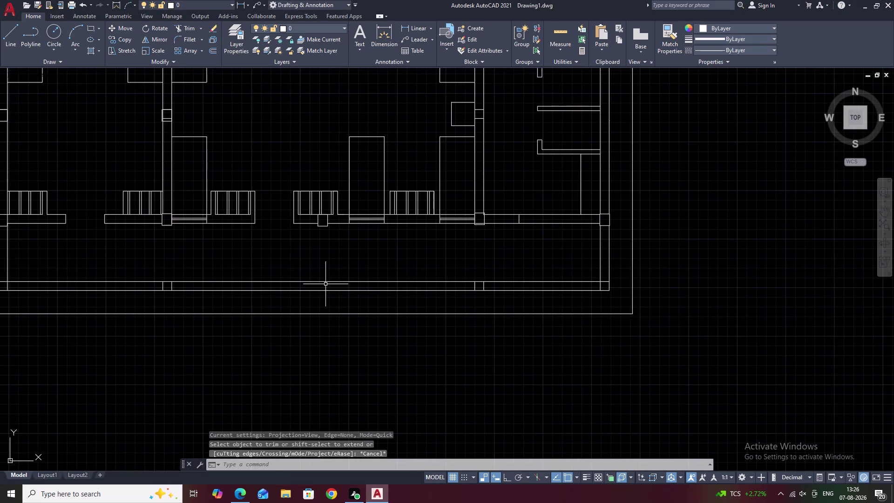
middle_drag(316, 284, 430, 272)
scroll(up, 3)
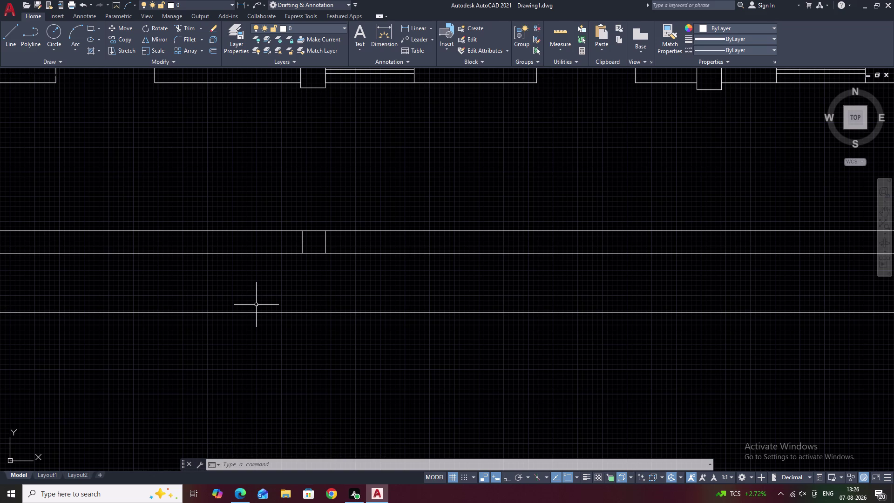
scroll(down, 3)
middle_drag(321, 332, 246, 336)
scroll(down, 3)
middle_drag(398, 356, 283, 351)
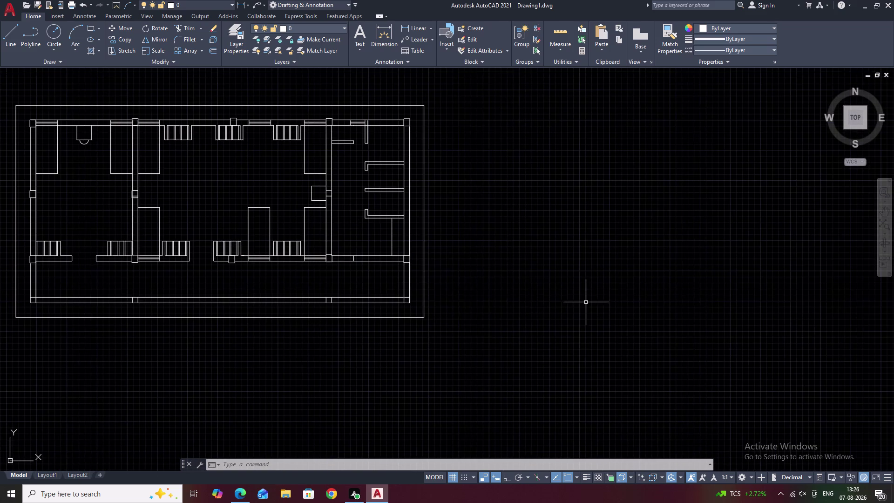
Start a rectangle (REC) with its first corner in the empty space beside the plan.
scroll(down, 3)
scroll(up, 3)
text(R)
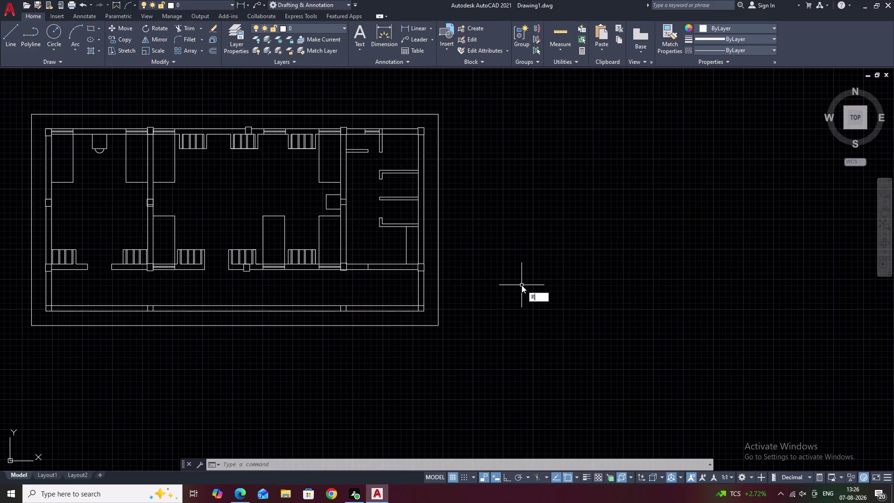
text(E)
text(C)
key(space)
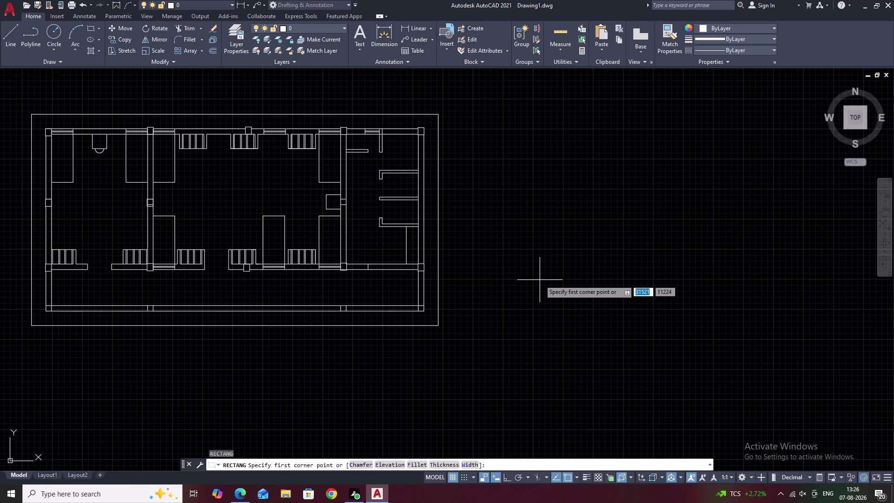
click(539, 280)
Size the rectangle 250 by 300, place it, and select it.
text(D)
key(space)
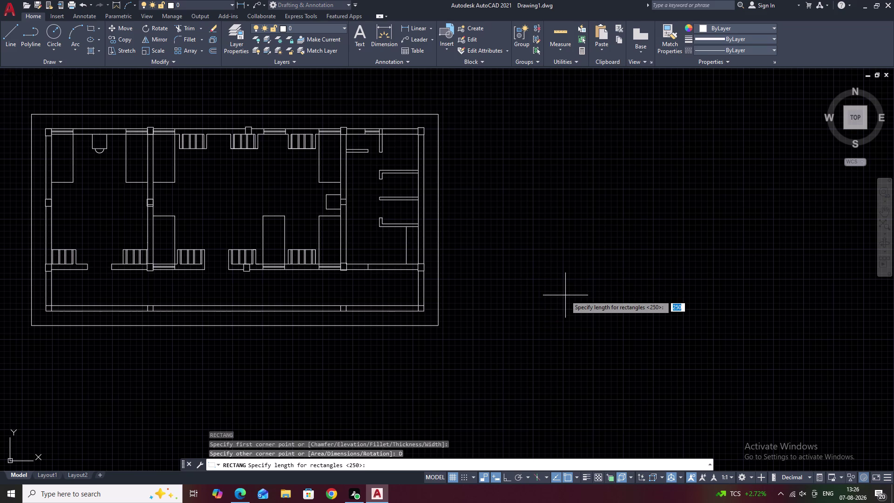
key(space)
key(space)
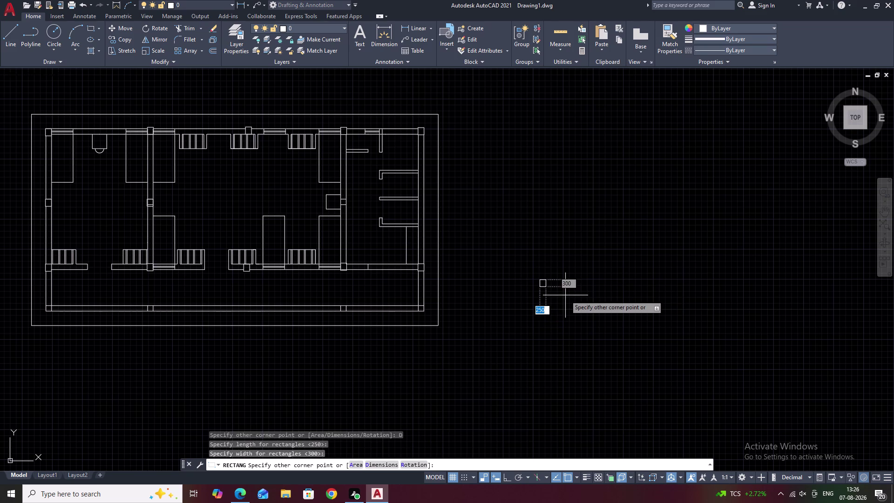
click(556, 244)
scroll(up, 3)
key(Escape)
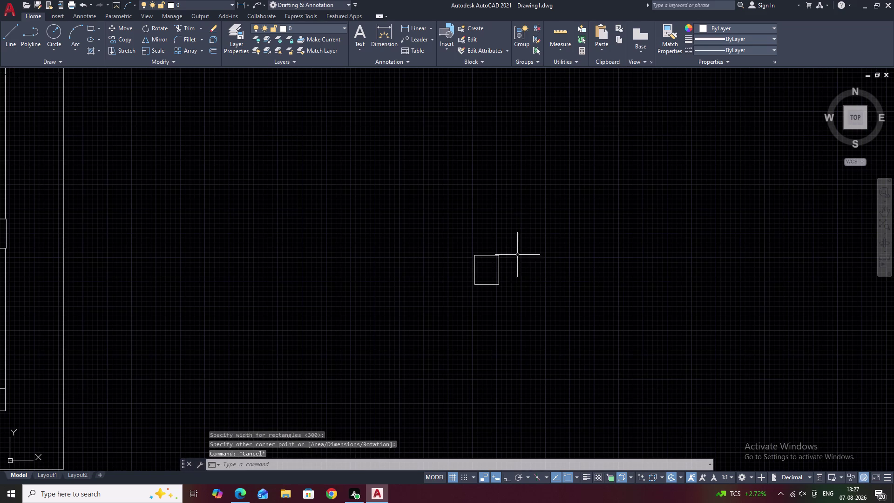
drag(522, 238, 467, 328)
Copy the new column and place the first copy at the verandah's left junction.
text(CO)
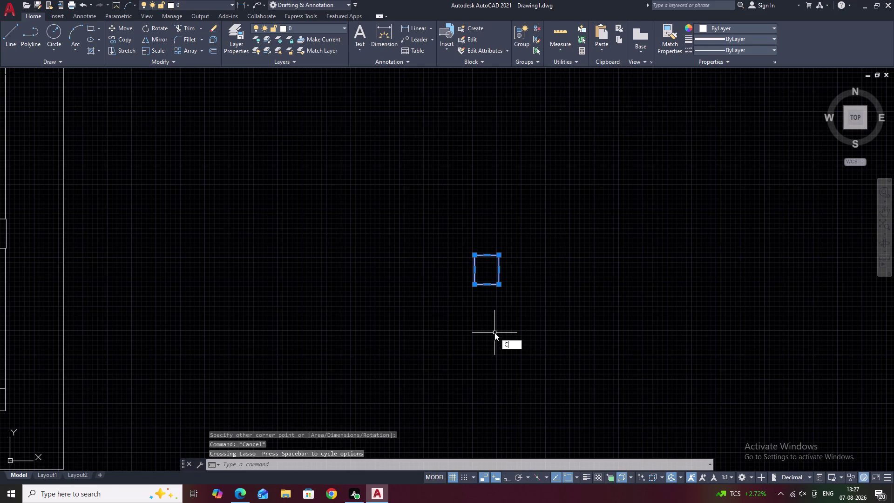
key(space)
click(489, 271)
scroll(down, 3)
middle_drag(406, 345, 610, 316)
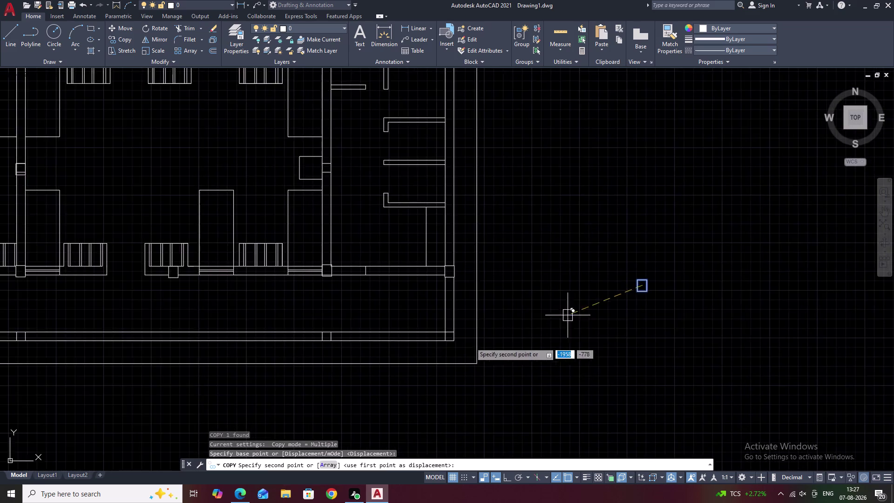
middle_drag(473, 346, 697, 326)
middle_drag(124, 328, 323, 333)
scroll(up, 3)
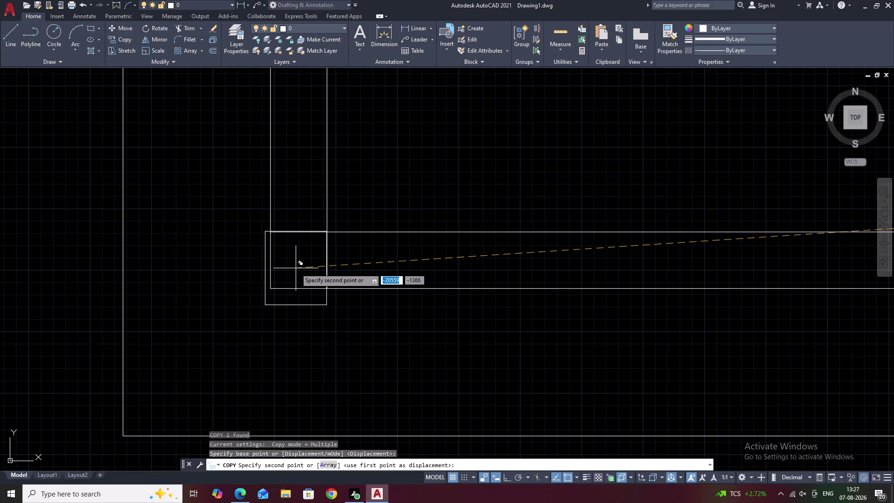
click(295, 268)
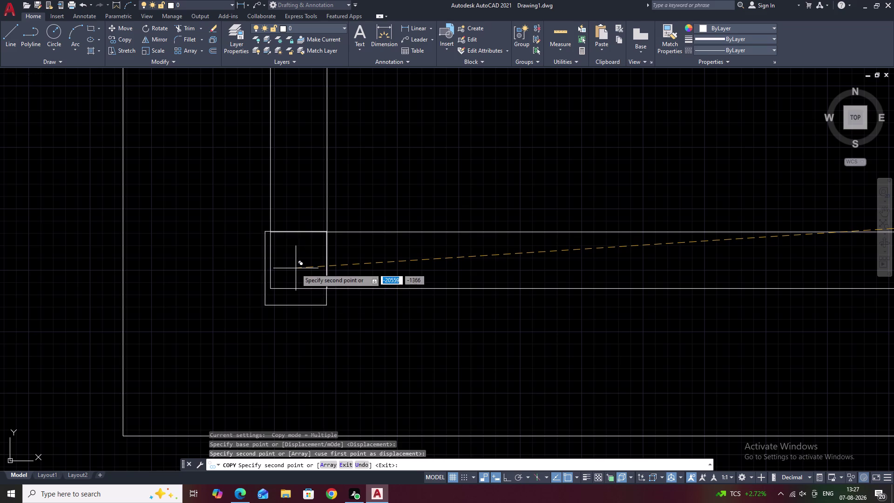
Place two more column copies along the verandah wall line.
scroll(down, 3)
middle_drag(465, 325, 185, 313)
scroll(up, 3)
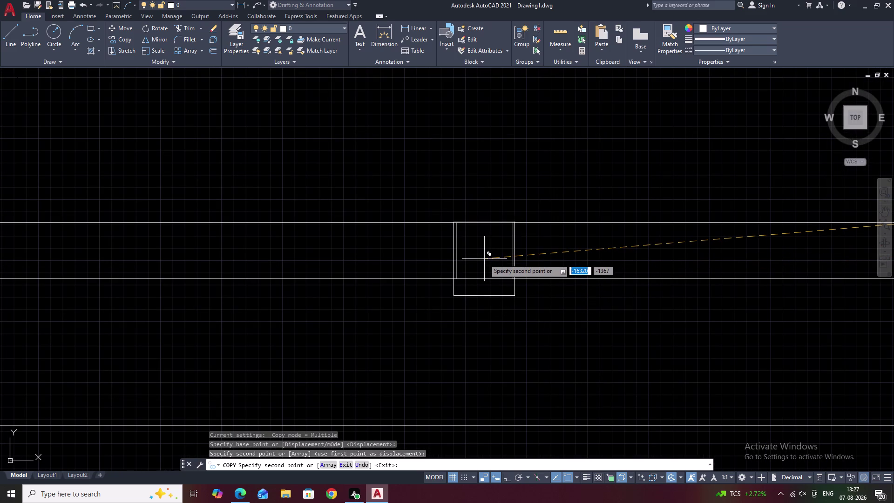
click(485, 259)
scroll(down, 3)
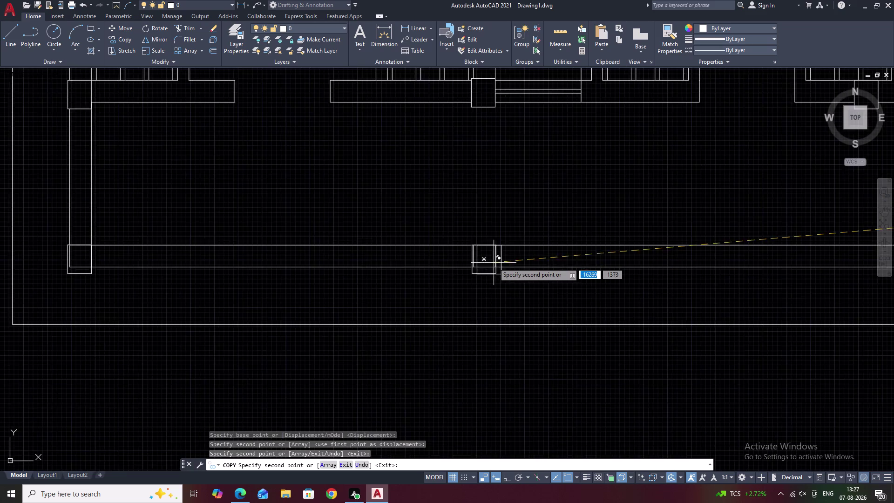
scroll(down, 3)
middle_drag(575, 291, 304, 287)
middle_drag(503, 275, 428, 287)
scroll(up, 3)
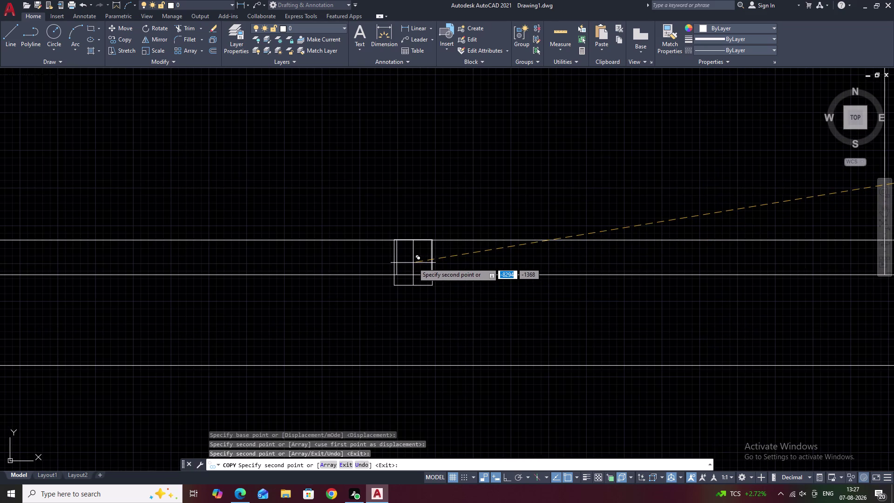
click(413, 263)
Place the final column copy at the verandah's right end and finish copying.
scroll(down, 3)
scroll(down, 3)
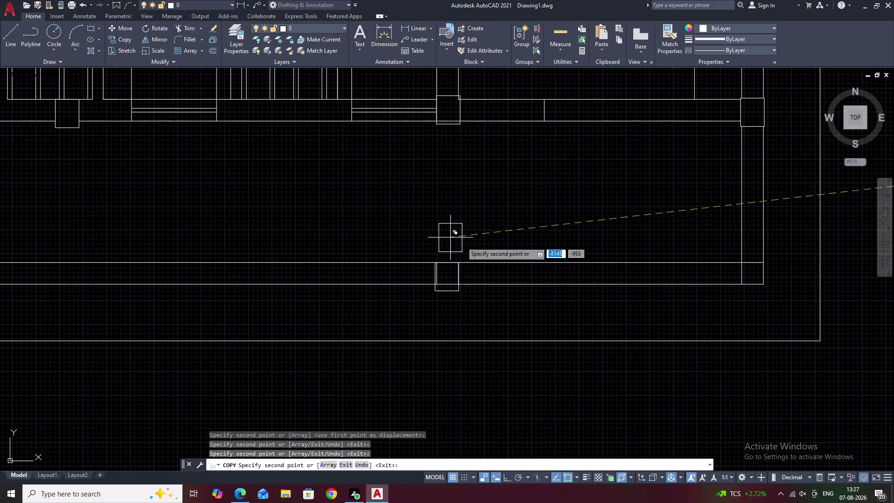
middle_drag(653, 279, 316, 287)
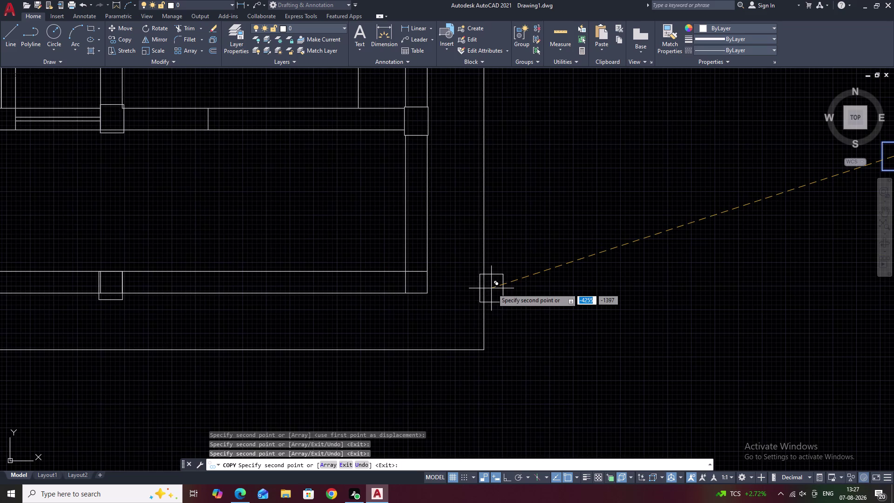
scroll(up, 3)
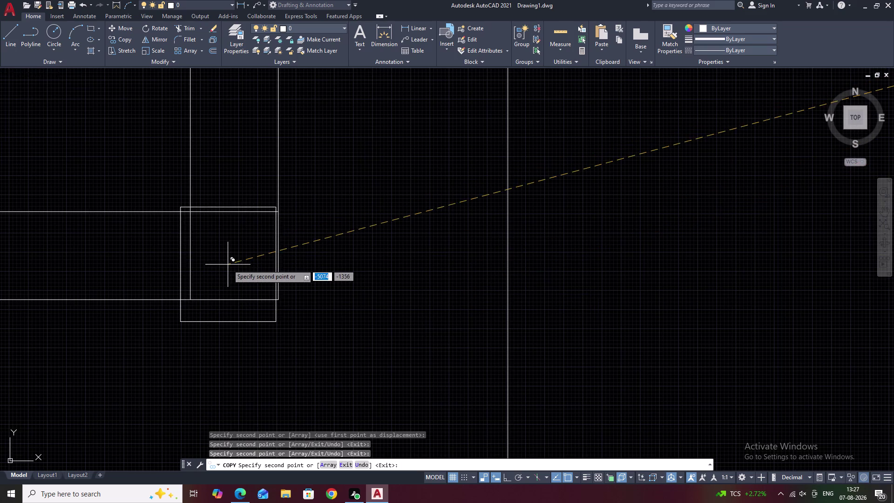
click(234, 267)
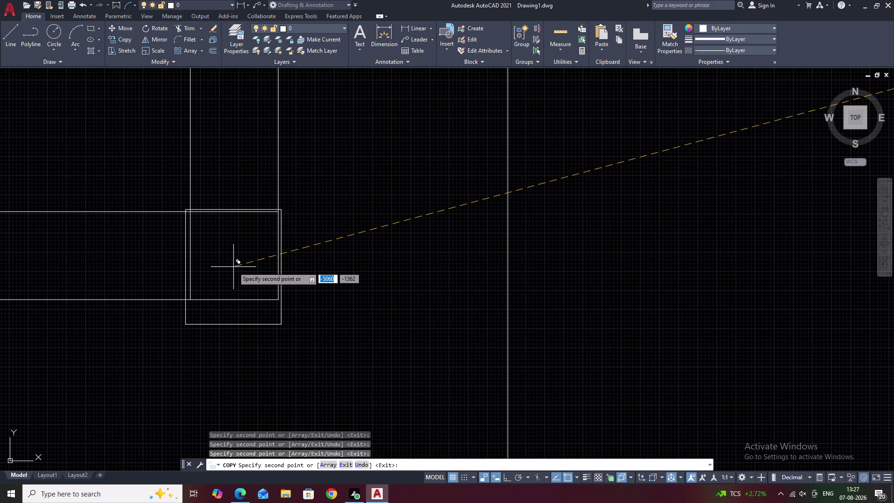
scroll(down, 3)
key(Escape)
Pan across the plan to check the placed columns, then select the leftover original rectangle.
scroll(down, 3)
middle_drag(331, 286, 414, 264)
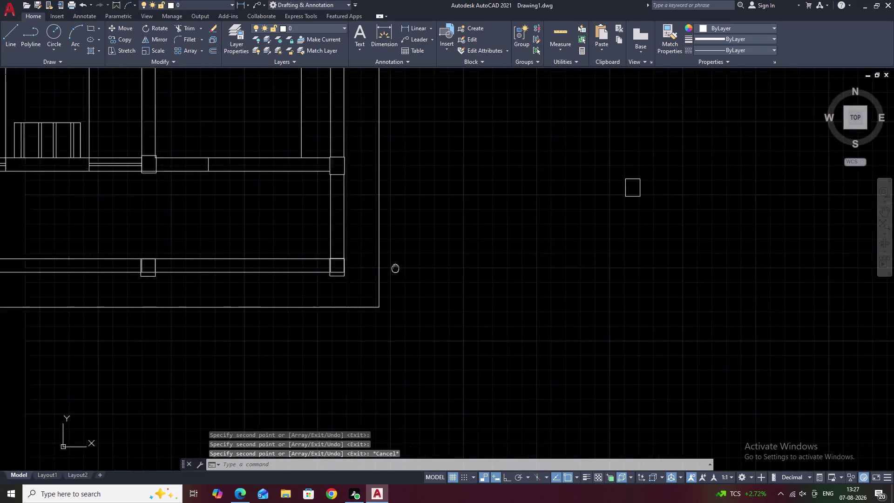
middle_drag(414, 264, 415, 263)
middle_drag(208, 257, 346, 257)
scroll(up, 3)
middle_drag(184, 251, 379, 239)
middle_drag(98, 249, 390, 246)
middle_drag(127, 250, 389, 248)
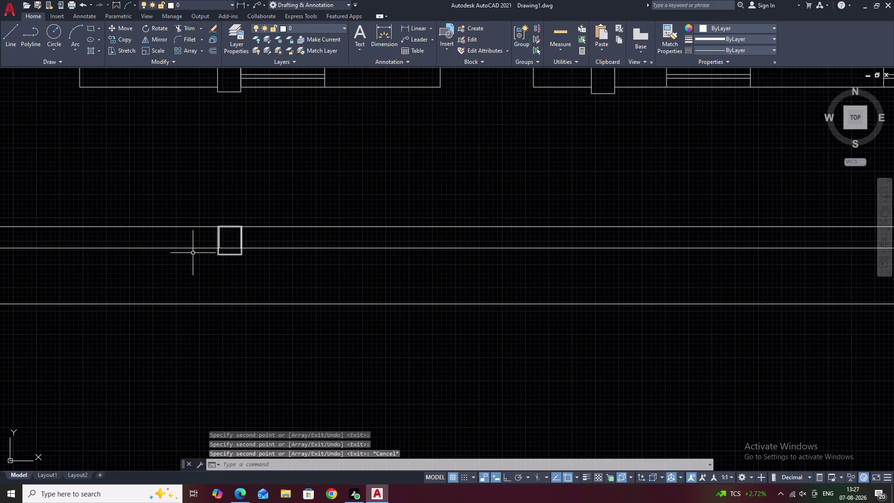
middle_drag(198, 251, 386, 255)
middle_drag(153, 243, 411, 242)
scroll(up, 3)
scroll(down, 3)
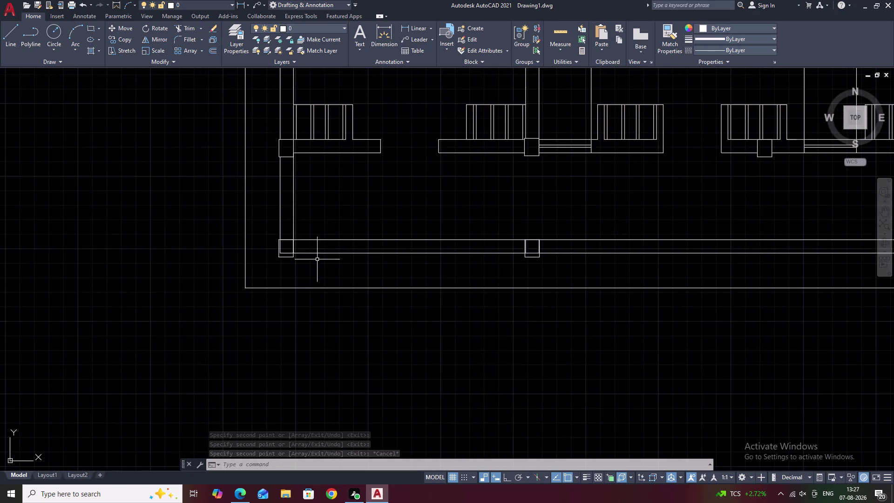
scroll(down, 3)
middle_drag(365, 264, 308, 286)
middle_drag(404, 245, 371, 268)
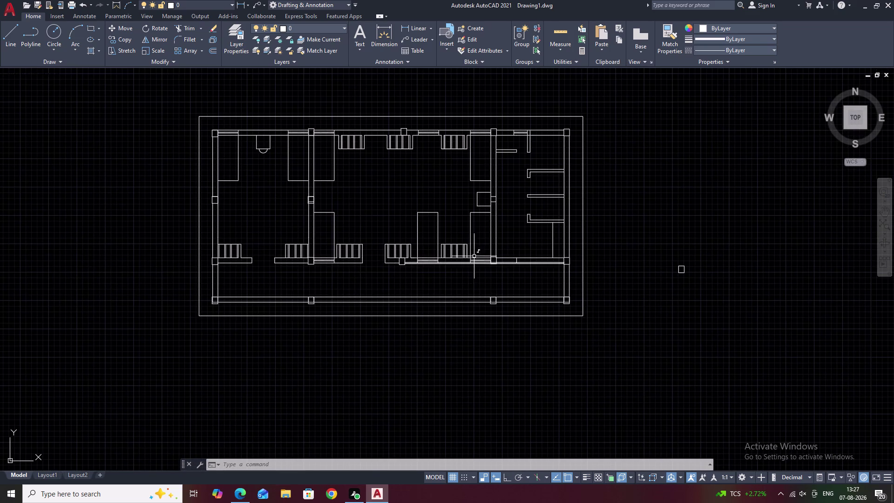
drag(703, 249, 679, 281)
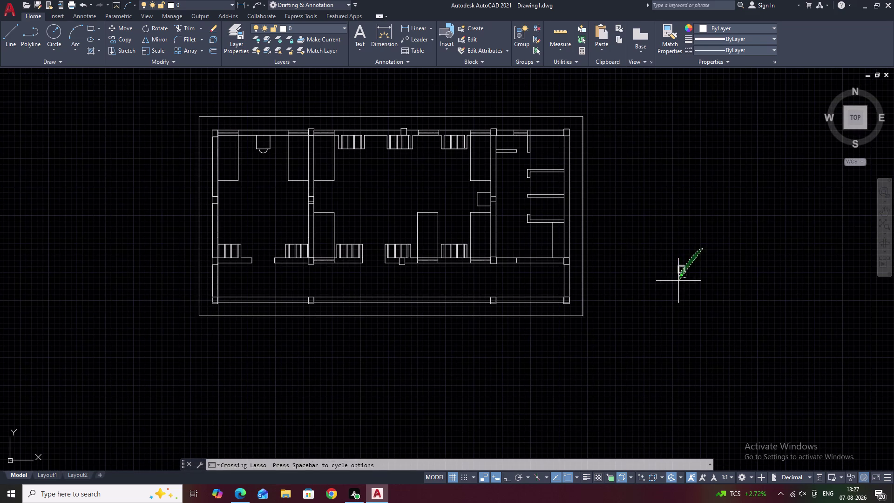
Erase the leftover original column rectangle beside the floor plan.
drag(679, 280, 691, 298)
text(E)
key(space)
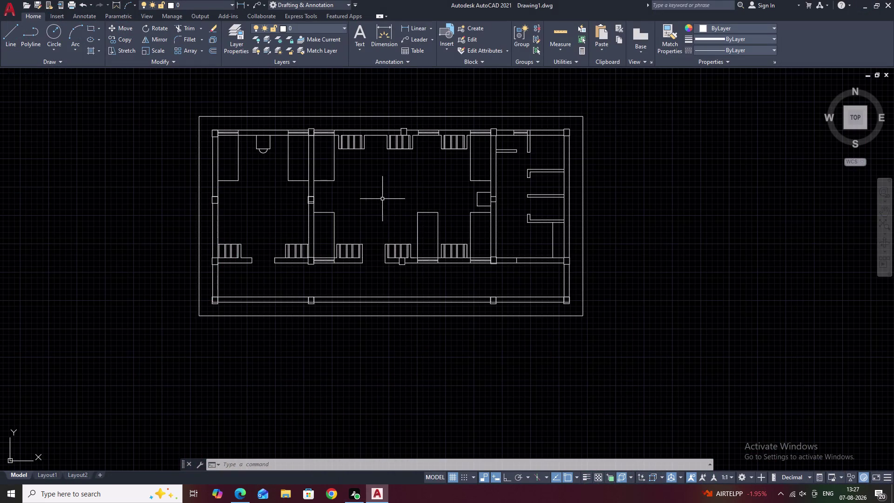
Pan and zoom in on the verandah's bottom-left corner column.
middle_drag(387, 197, 398, 226)
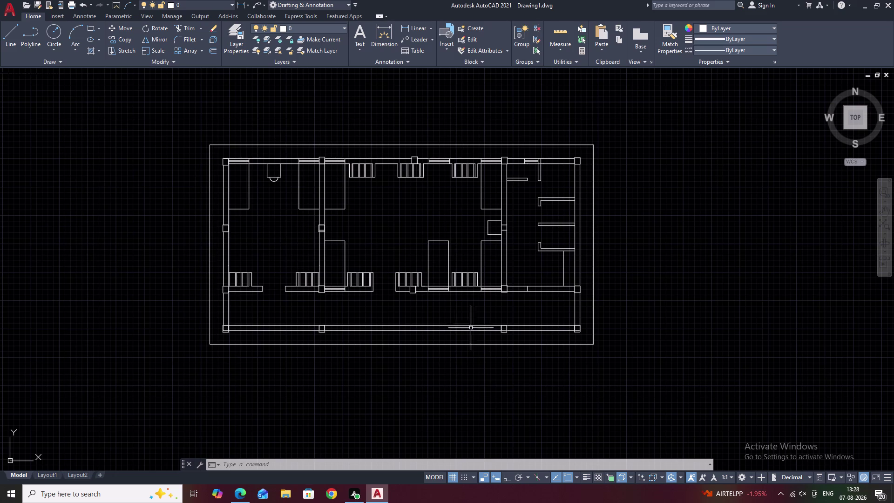
middle_drag(456, 308, 483, 284)
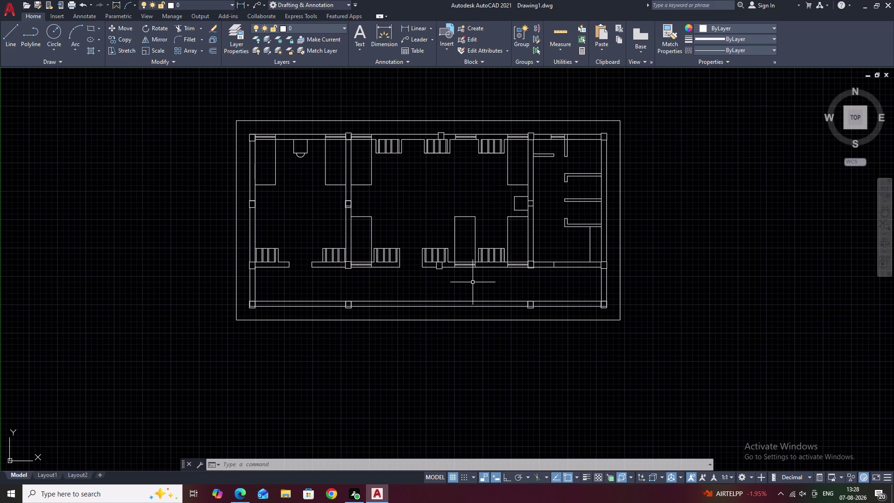
key(Escape)
middle_drag(435, 278, 469, 285)
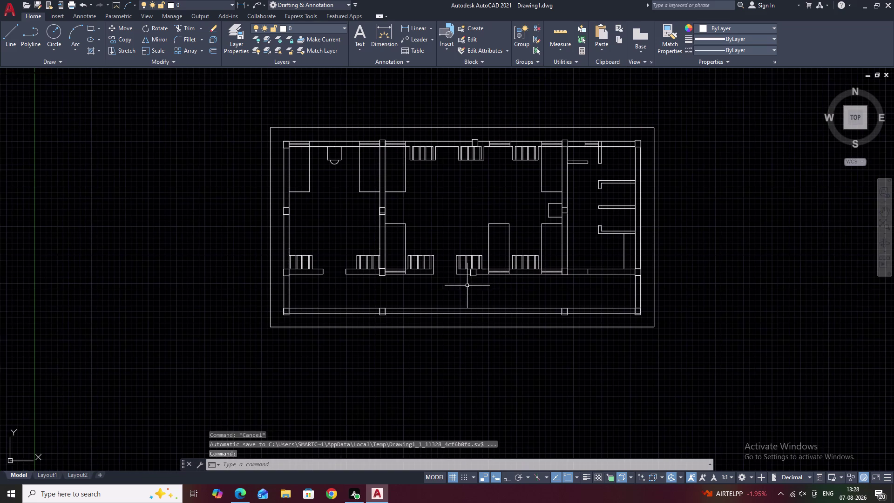
scroll(up, 3)
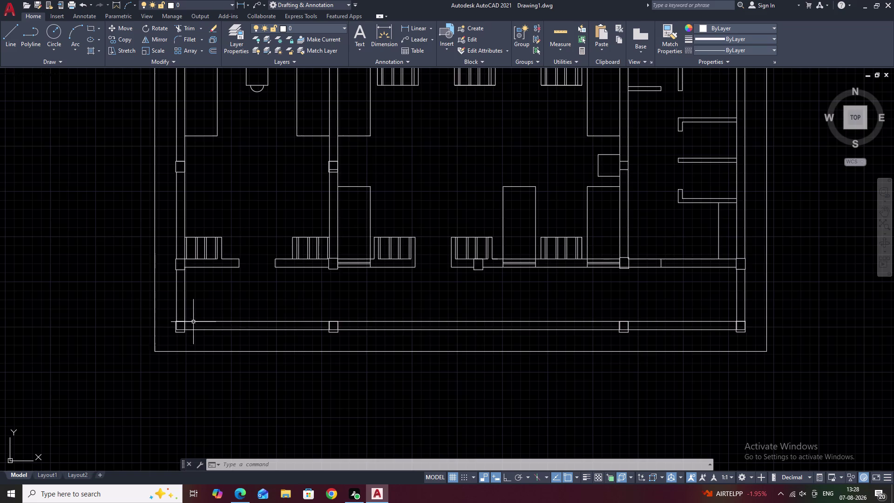
scroll(up, 3)
middle_drag(193, 320, 272, 267)
Trim the overhanging line pieces inside the left and right corner columns.
key(Escape)
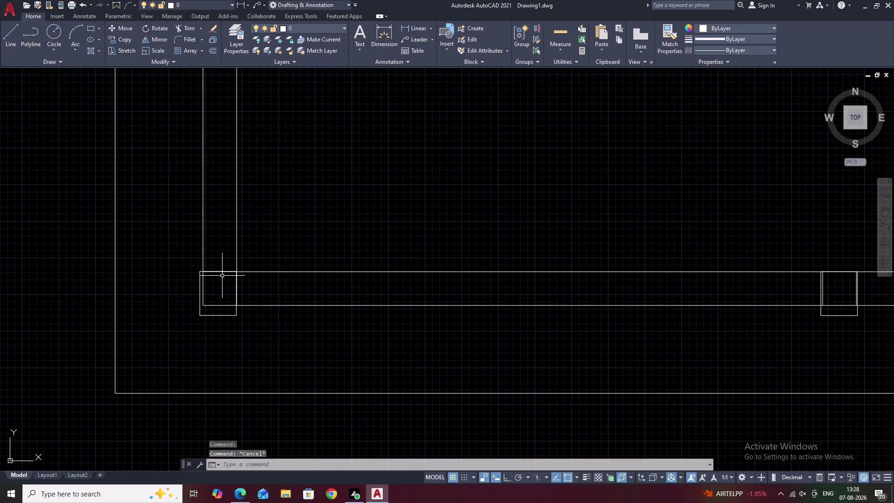
text(TR)
key(space)
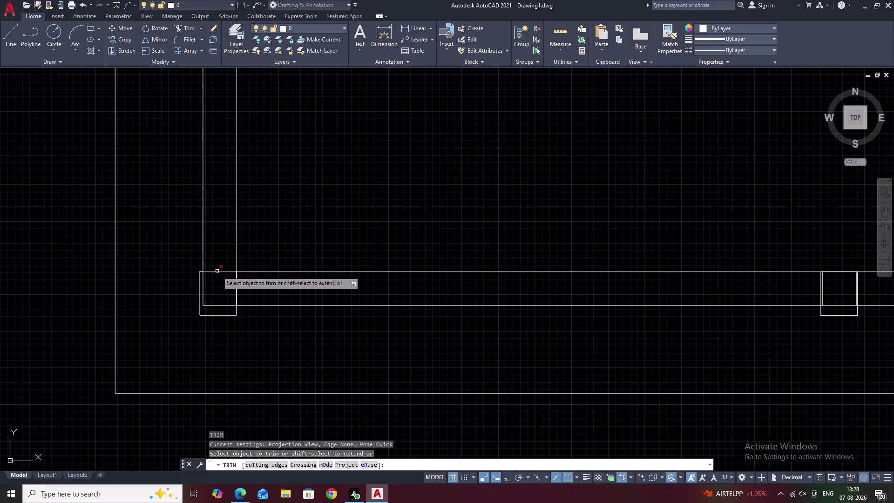
click(217, 271)
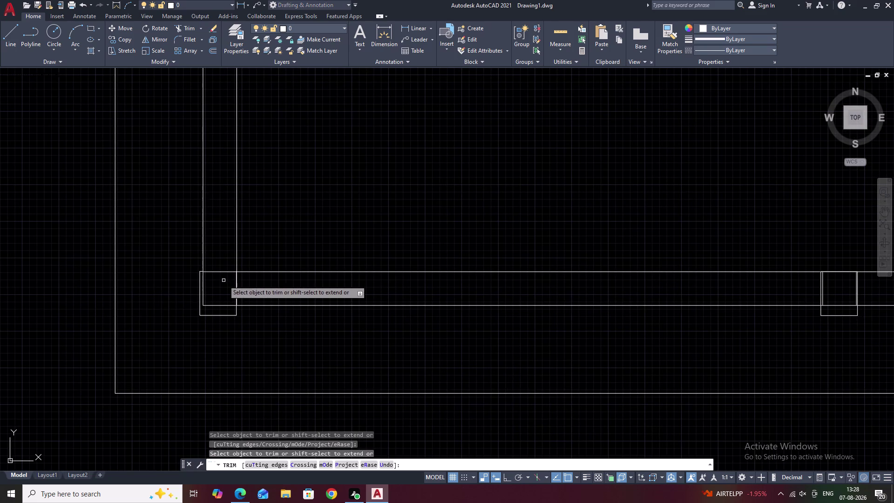
scroll(down, 3)
scroll(down, 3)
middle_drag(393, 255, 193, 293)
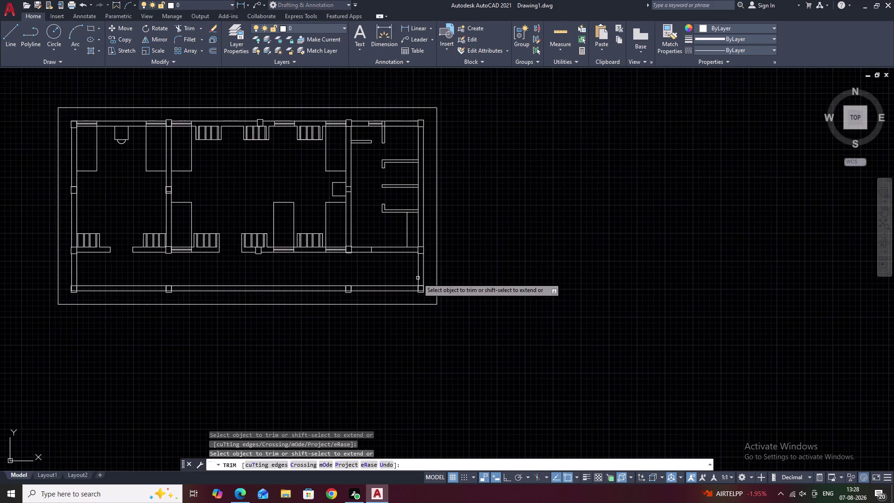
scroll(up, 3)
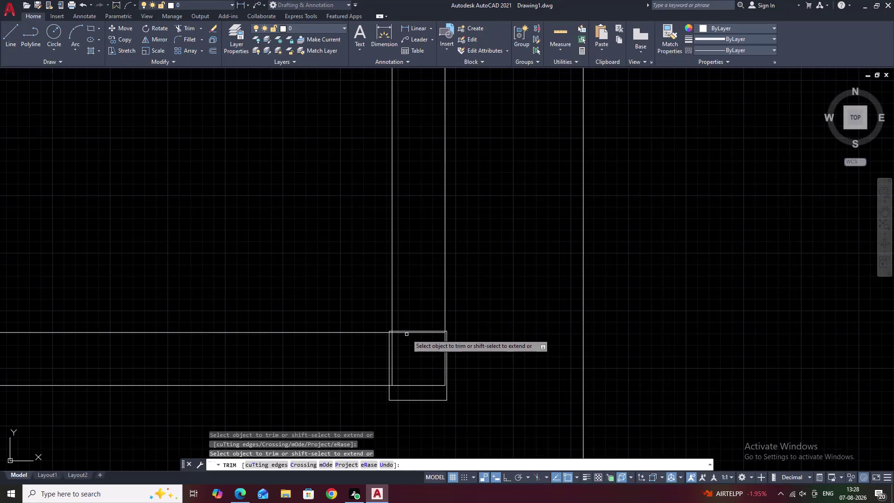
scroll(up, 3)
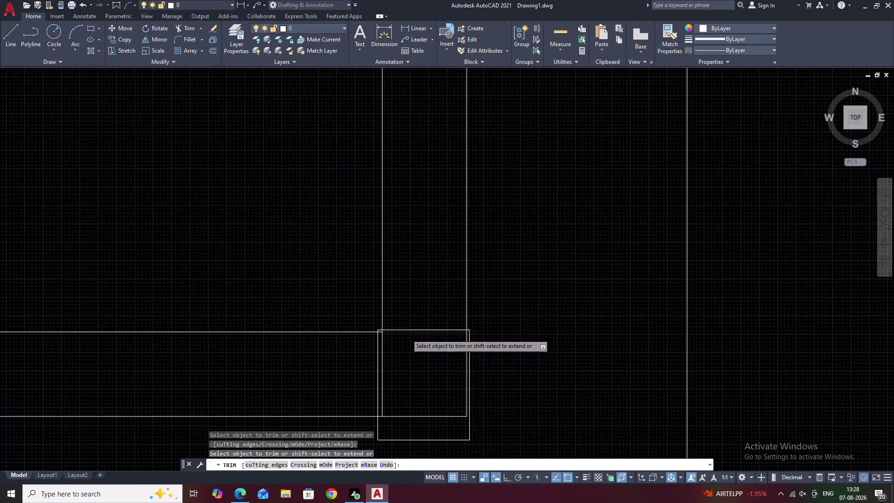
scroll(up, 3)
click(403, 329)
Pan along the plan's right side and top wall to check the columns, then end trimming.
scroll(down, 3)
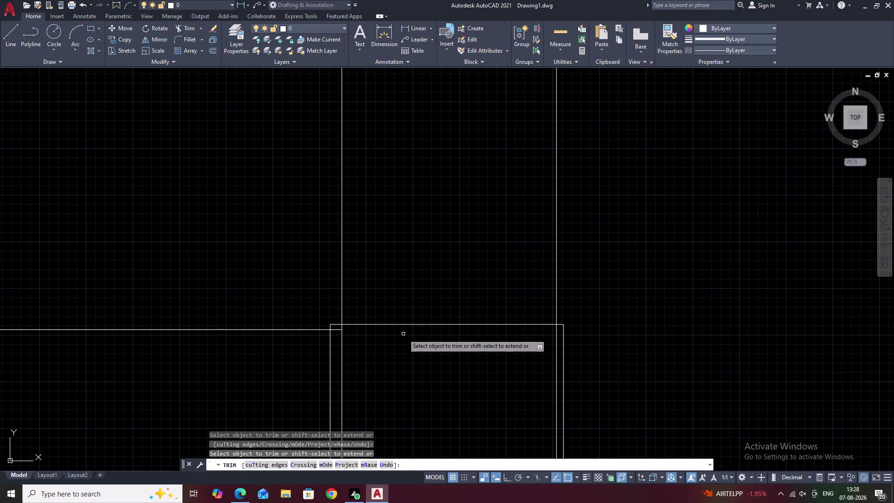
scroll(down, 3)
scroll(down, 3)
scroll(down, 3)
middle_drag(420, 300, 442, 355)
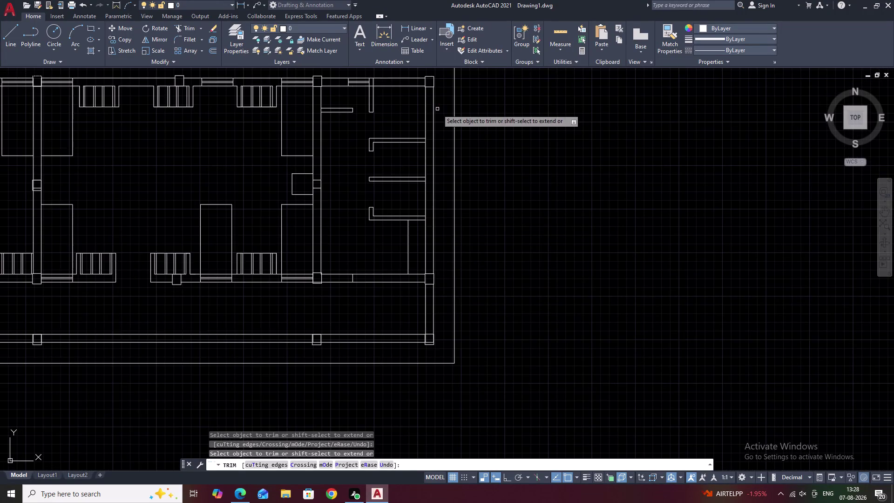
middle_drag(438, 109, 450, 245)
scroll(up, 3)
scroll(up, 3)
scroll(down, 3)
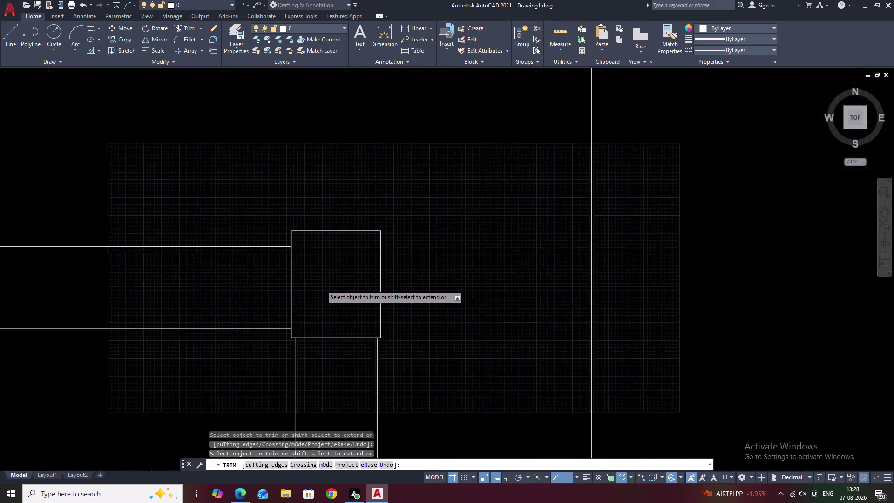
scroll(down, 3)
scroll(down, 3)
middle_drag(389, 287, 576, 283)
middle_drag(254, 285, 538, 288)
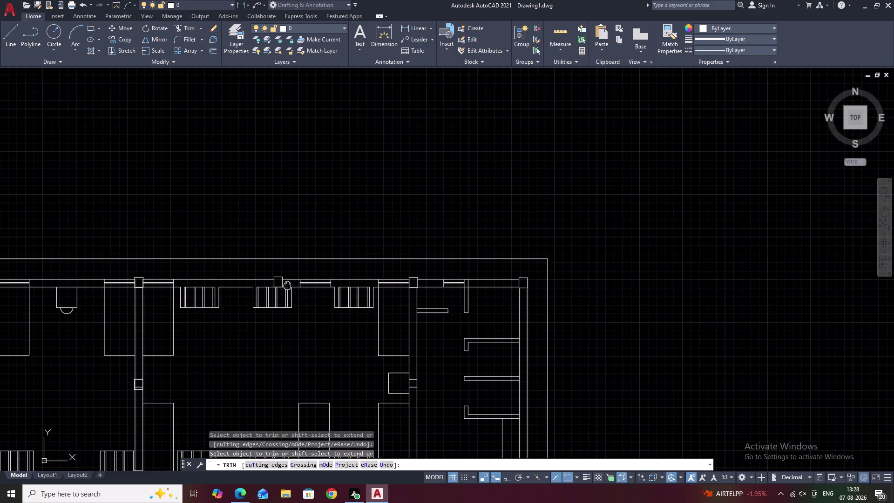
middle_drag(538, 288, 547, 289)
scroll(up, 3)
scroll(down, 3)
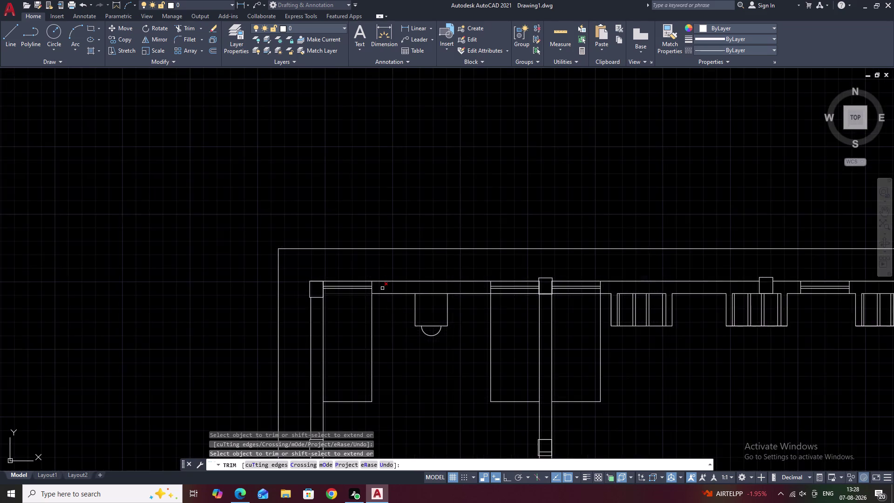
scroll(down, 3)
key(Escape)
Check the top-left room's top wall lines and the short left verandah line by selecting them.
middle_drag(503, 255, 482, 205)
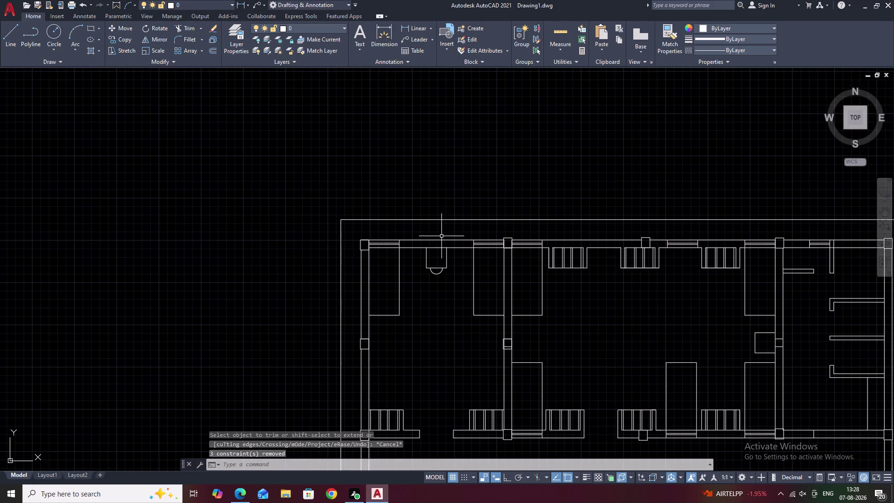
click(421, 247)
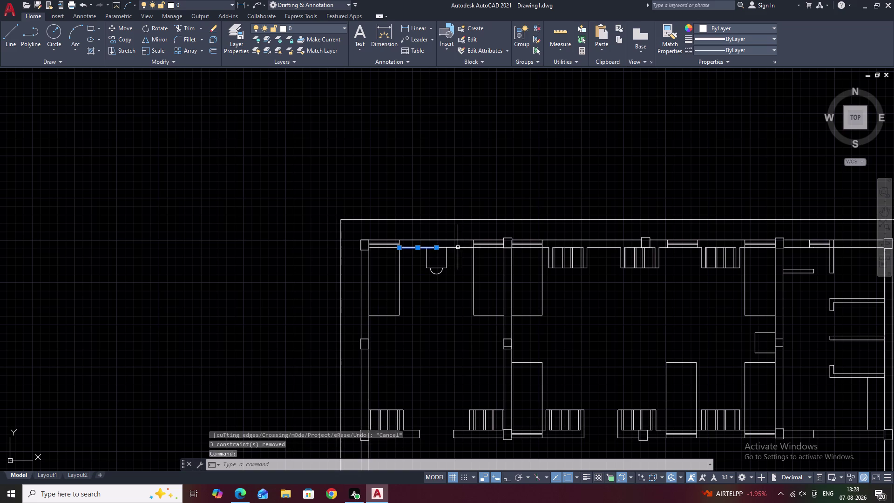
click(459, 248)
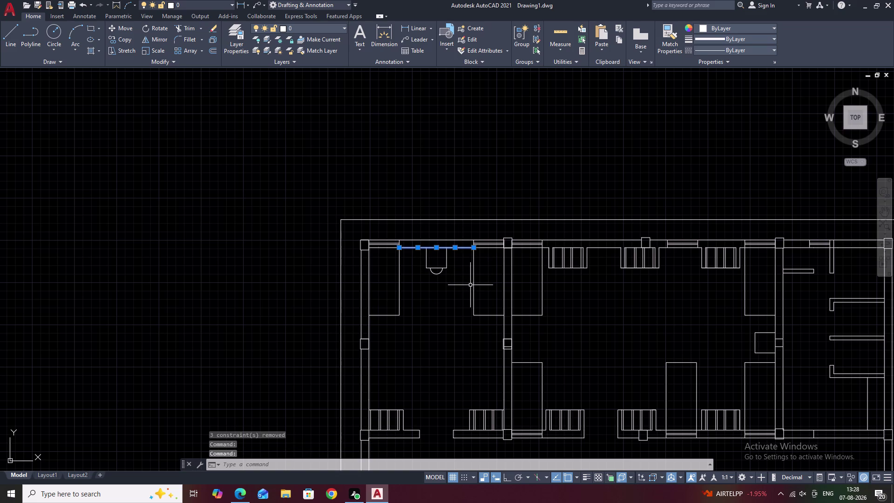
key(Escape)
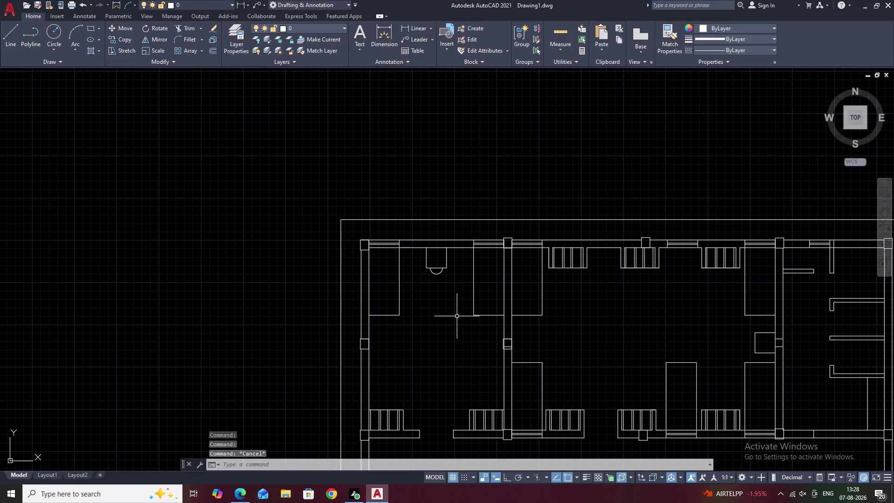
middle_drag(458, 316, 452, 85)
click(363, 229)
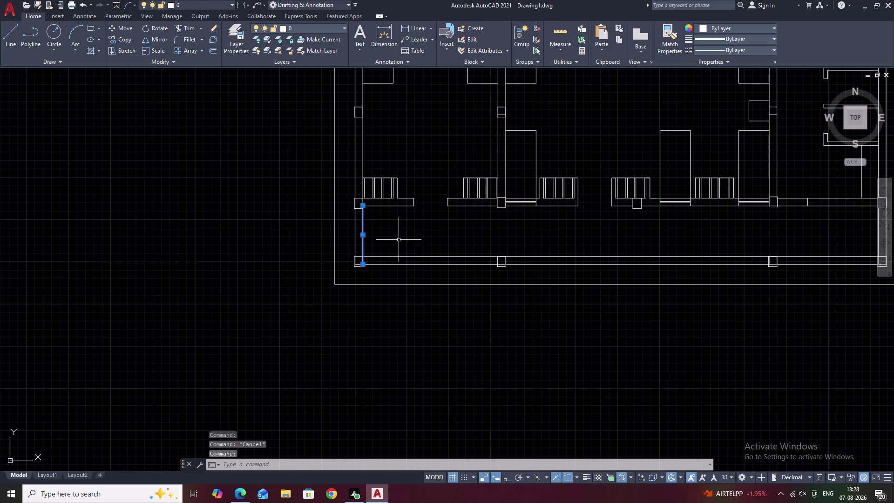
key(Escape)
scroll(up, 3)
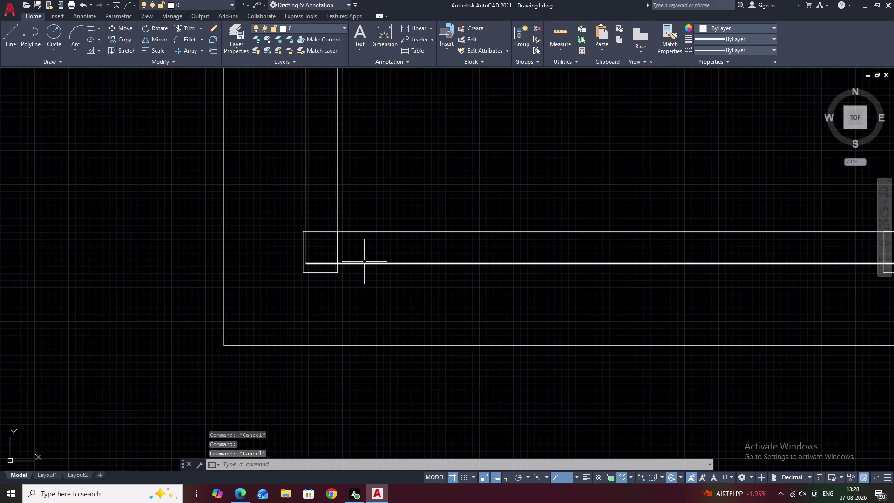
scroll(up, 3)
Trim the line end sticking out past the verandah's corner column.
text(TR)
key(space)
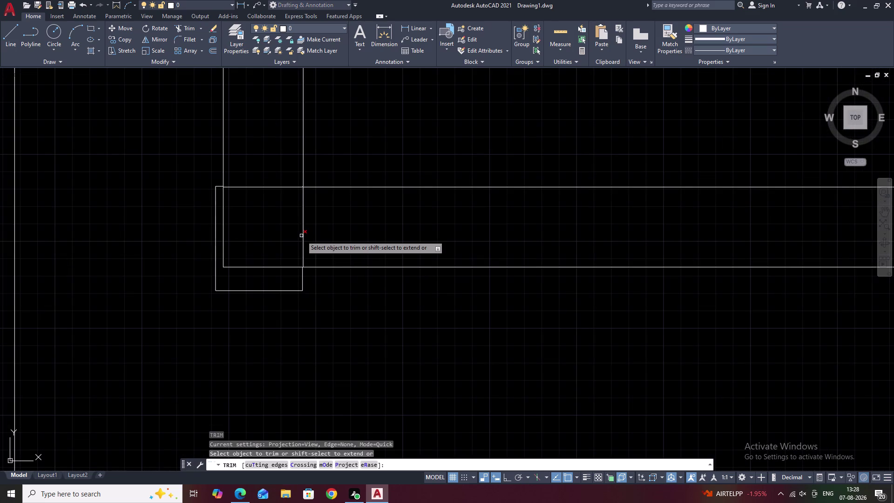
scroll(up, 3)
middle_drag(314, 215, 331, 230)
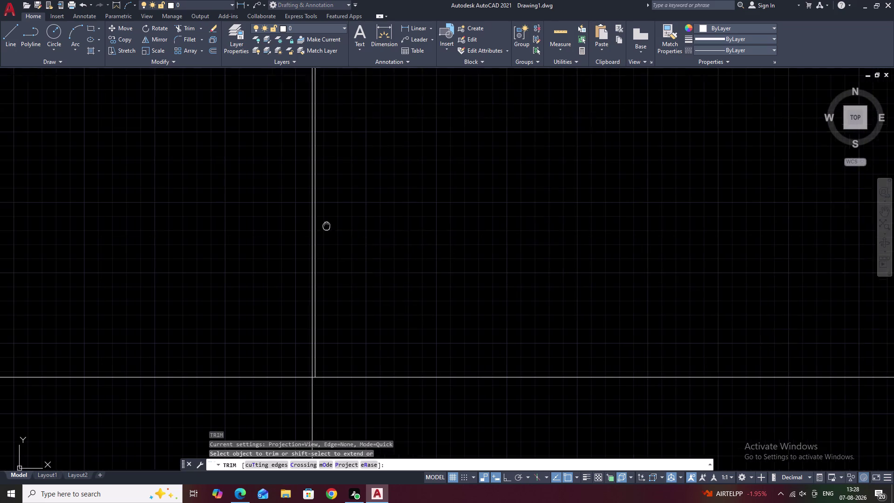
middle_drag(331, 230, 373, 300)
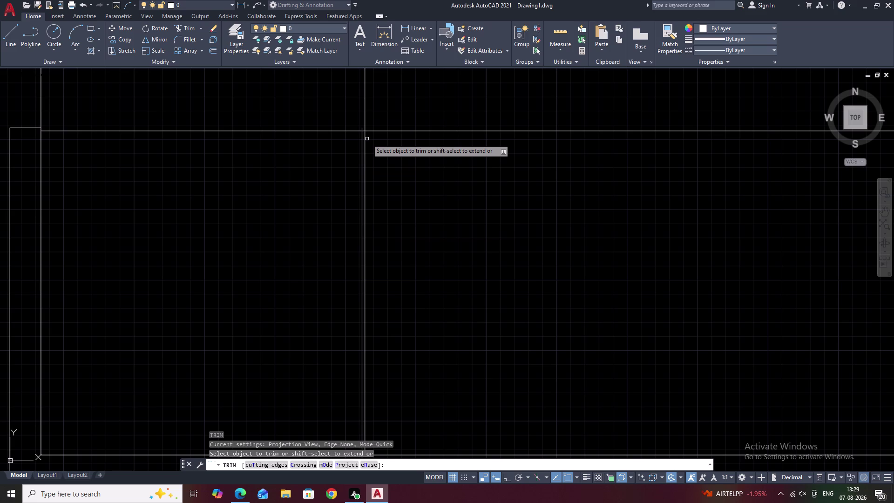
click(365, 140)
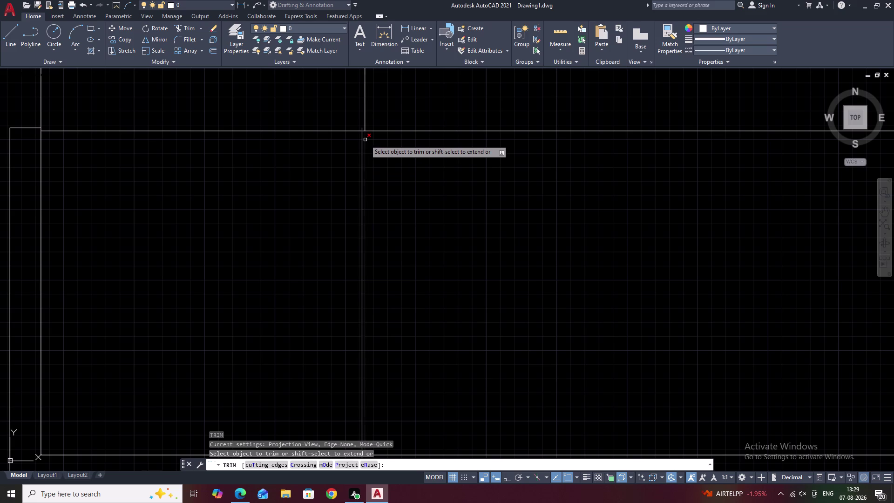
scroll(down, 3)
middle_drag(393, 161, 398, 183)
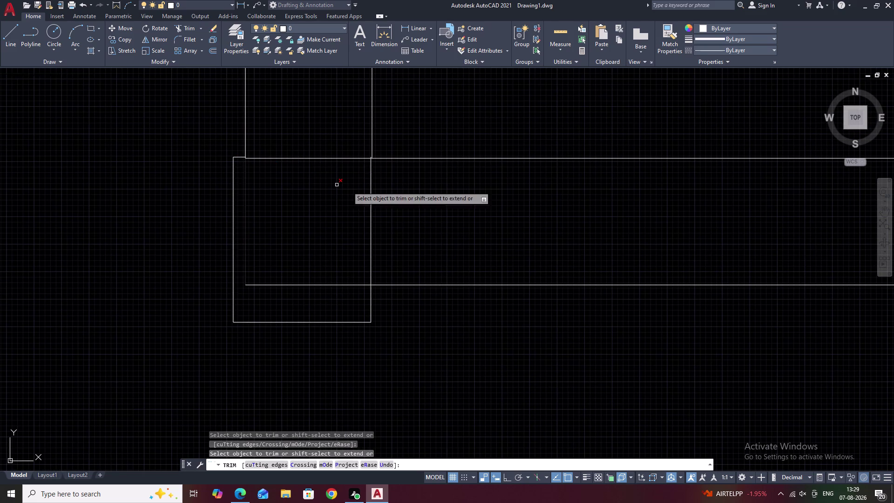
key(Escape)
Extend the short line to the column edge and review the verandah wall.
text(EX)
key(space)
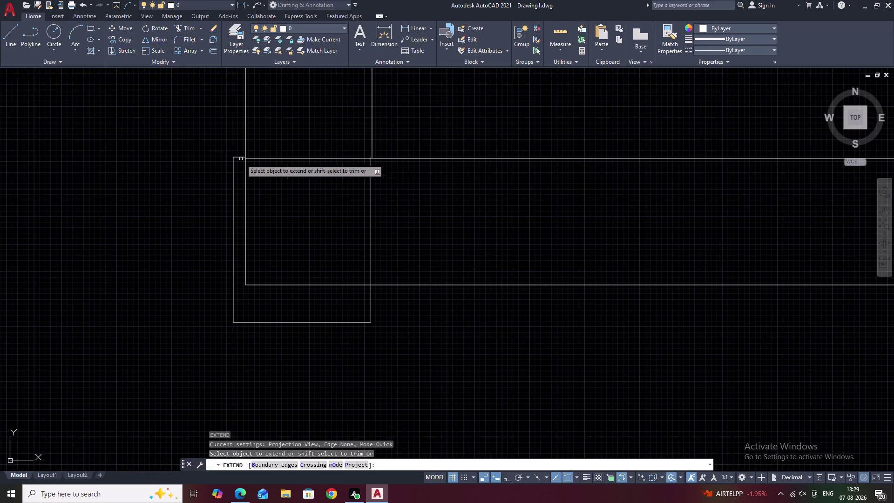
click(235, 156)
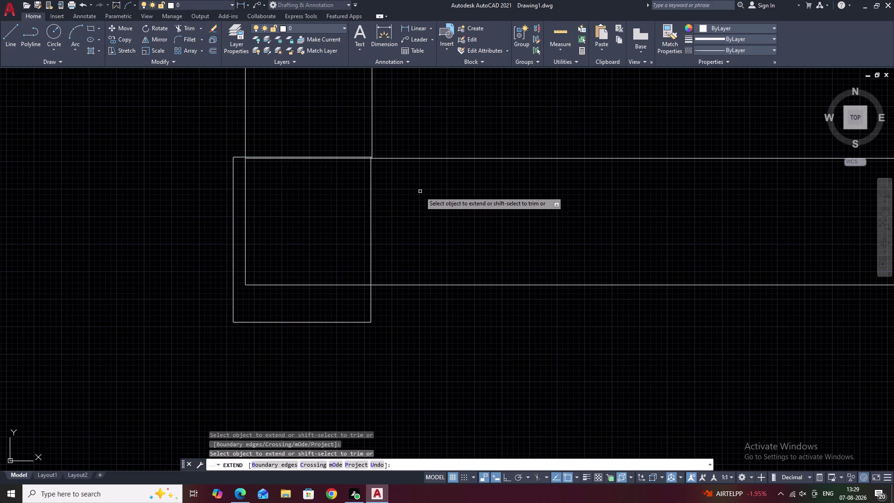
scroll(down, 3)
key(Escape)
scroll(down, 3)
middle_drag(464, 213, 412, 226)
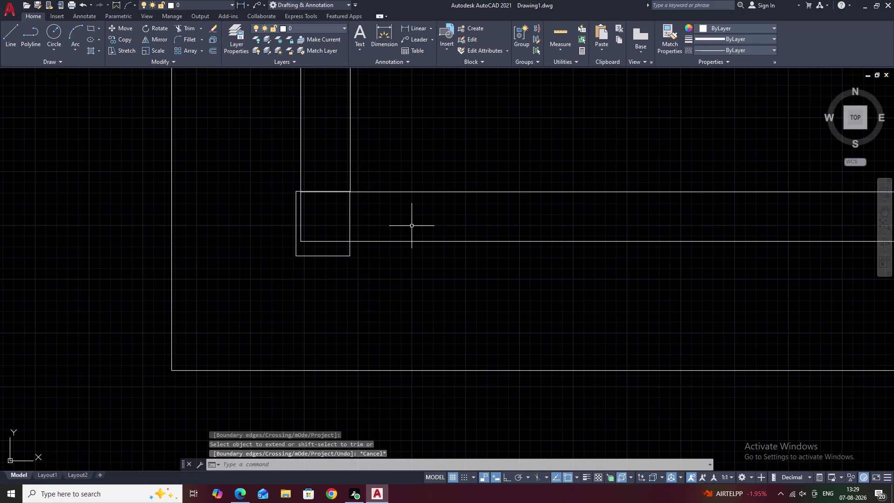
scroll(up, 3)
scroll(up, 3)
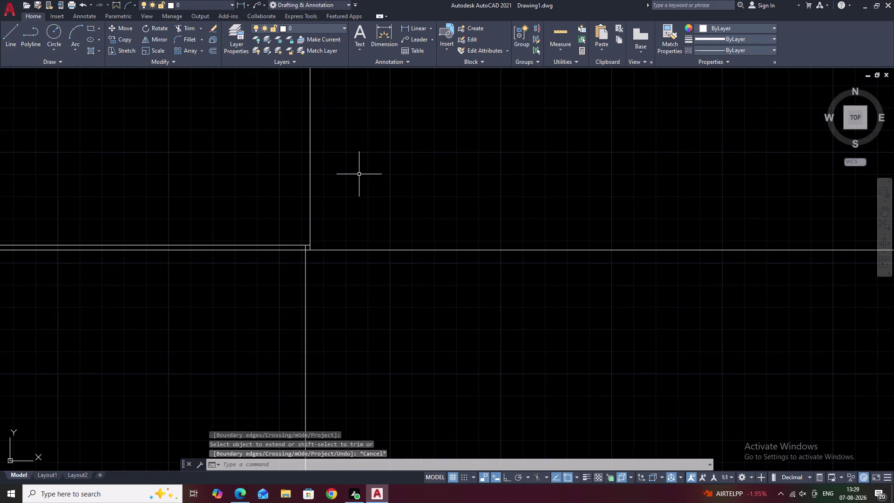
middle_drag(323, 234, 335, 174)
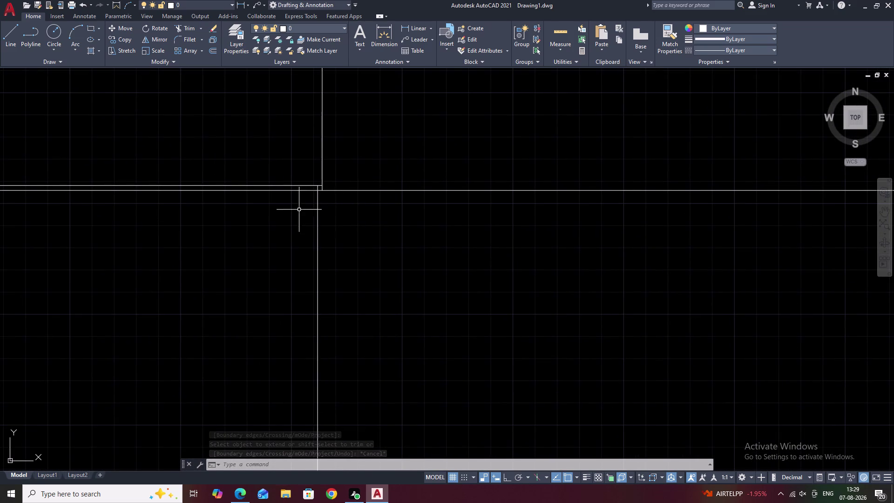
scroll(down, 3)
middle_drag(490, 208, 331, 263)
scroll(down, 3)
middle_drag(496, 242, 418, 265)
middle_drag(536, 243, 404, 263)
middle_drag(522, 263, 488, 275)
scroll(down, 3)
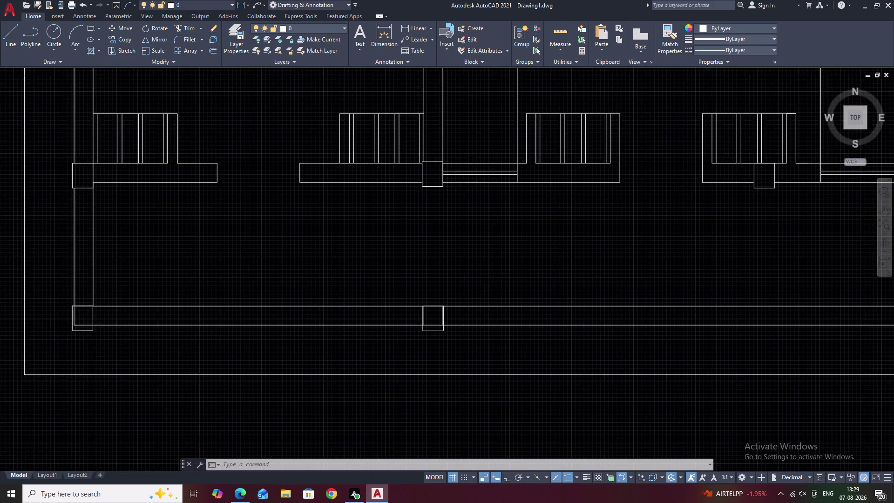
middle_drag(492, 275, 424, 321)
scroll(down, 3)
middle_drag(616, 302, 522, 307)
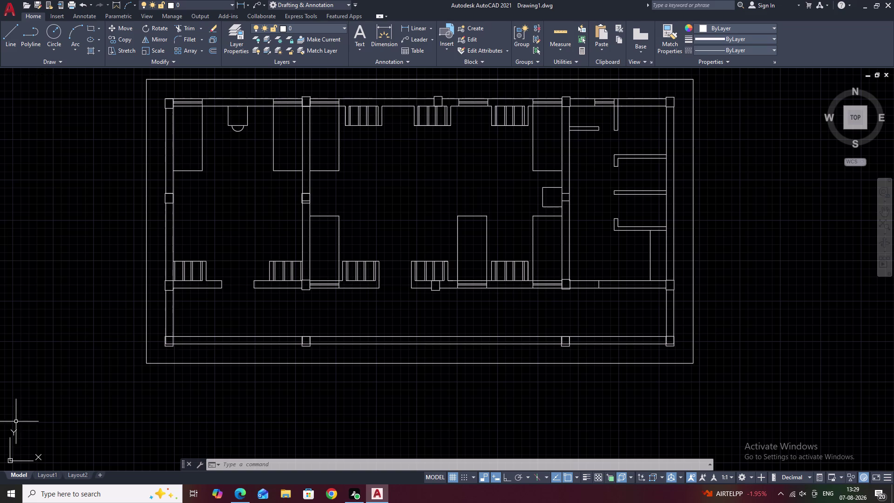
middle_drag(441, 189, 501, 214)
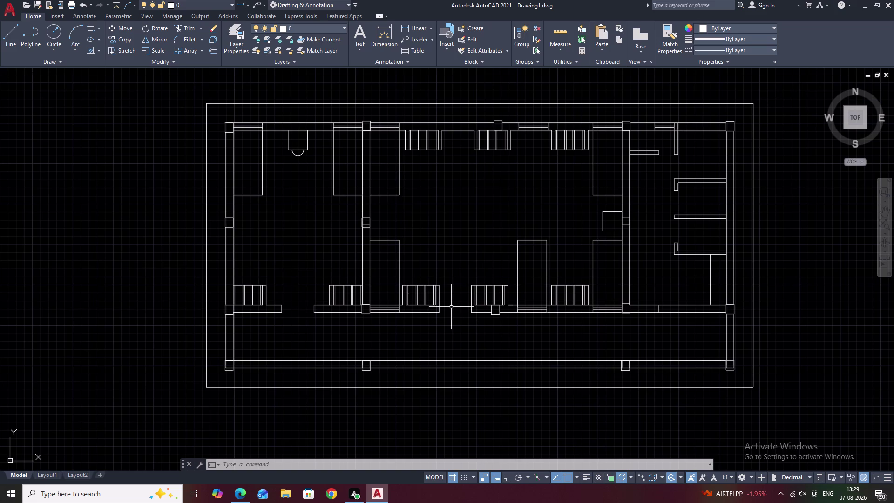
middle_drag(320, 240, 397, 268)
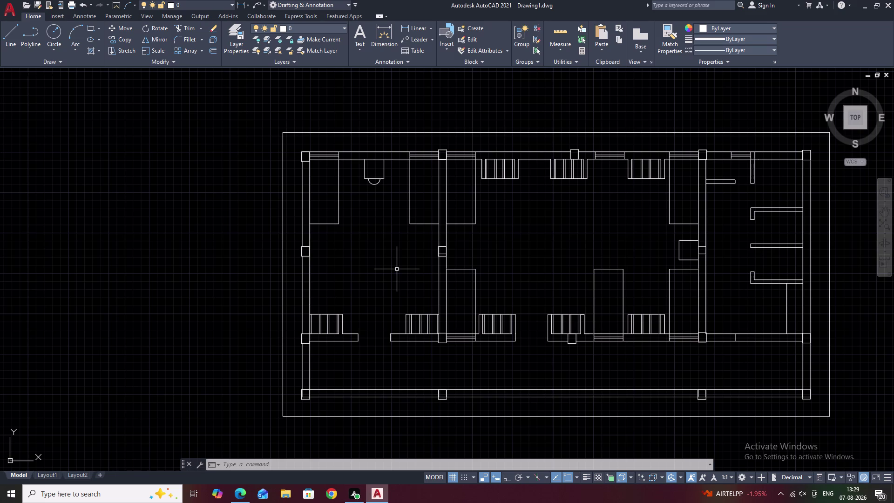
middle_drag(512, 386, 504, 314)
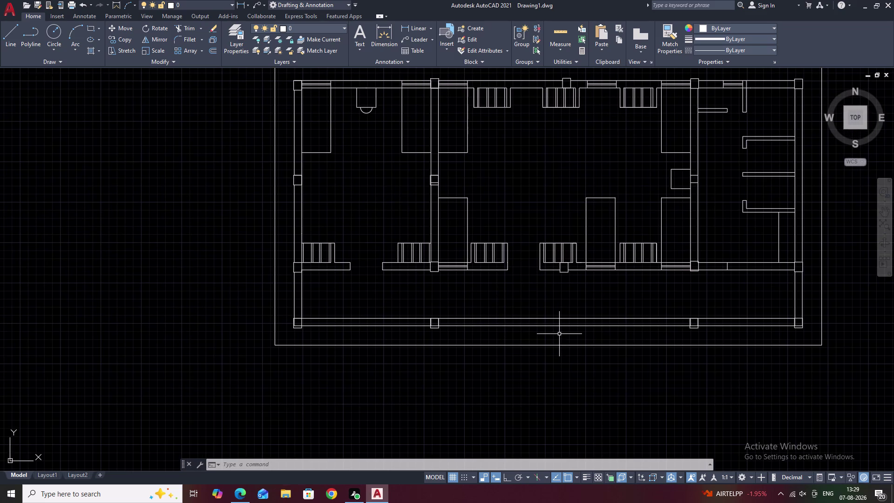
scroll(up, 3)
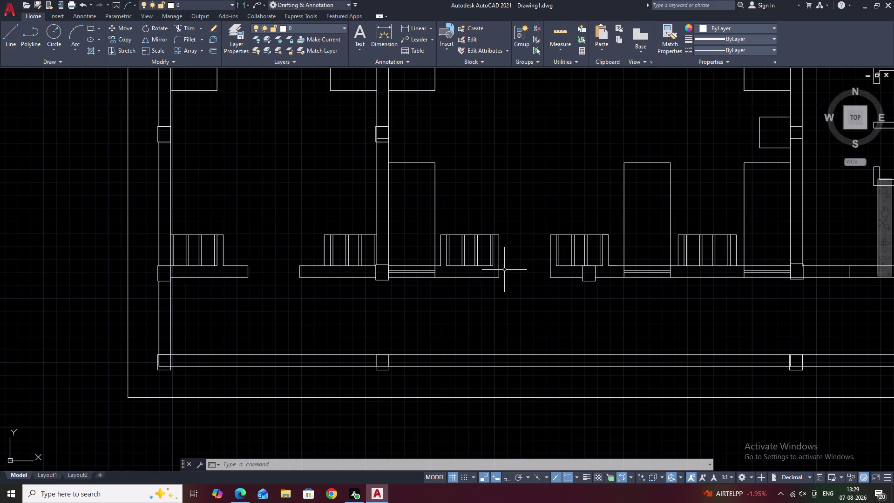
Extend the two vertical side lines down to the outer boundary line.
text(EX)
key(space)
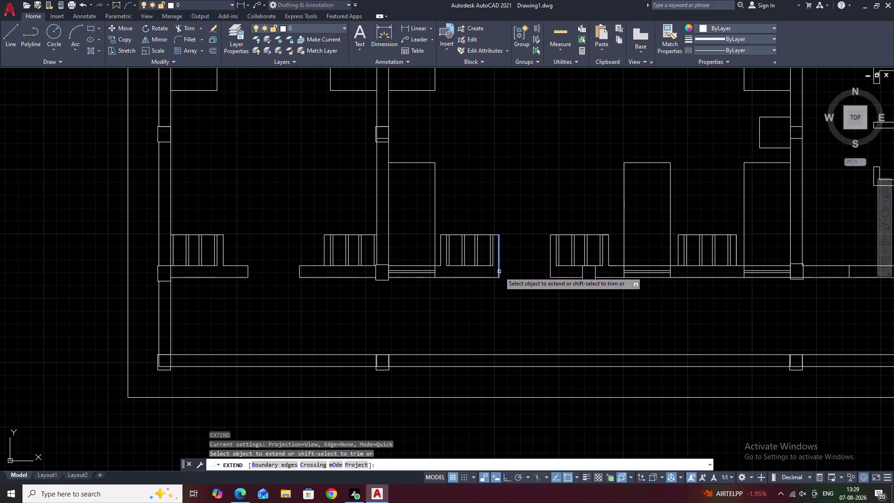
text(B)
key(space)
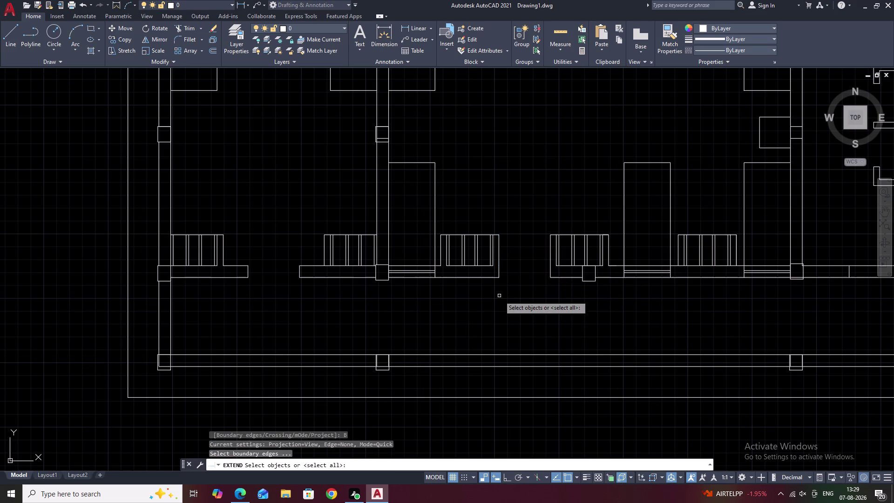
click(500, 398)
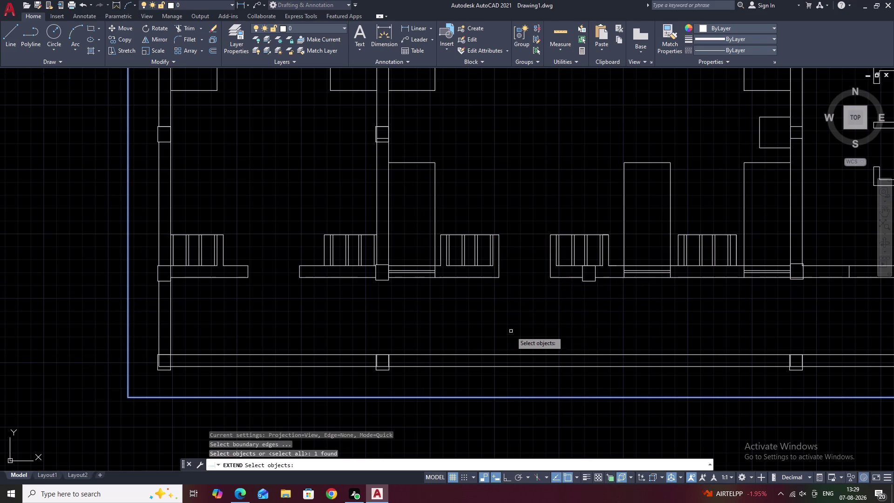
right_click(511, 329)
click(498, 265)
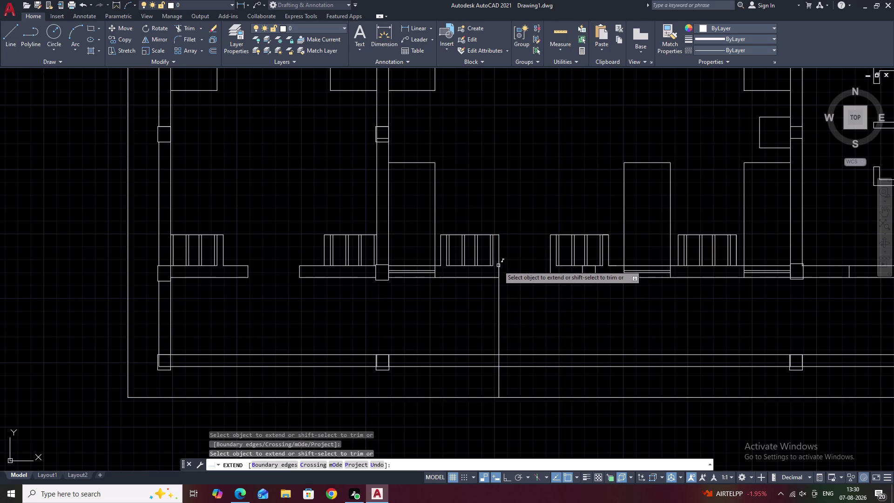
click(551, 259)
key(Escape)
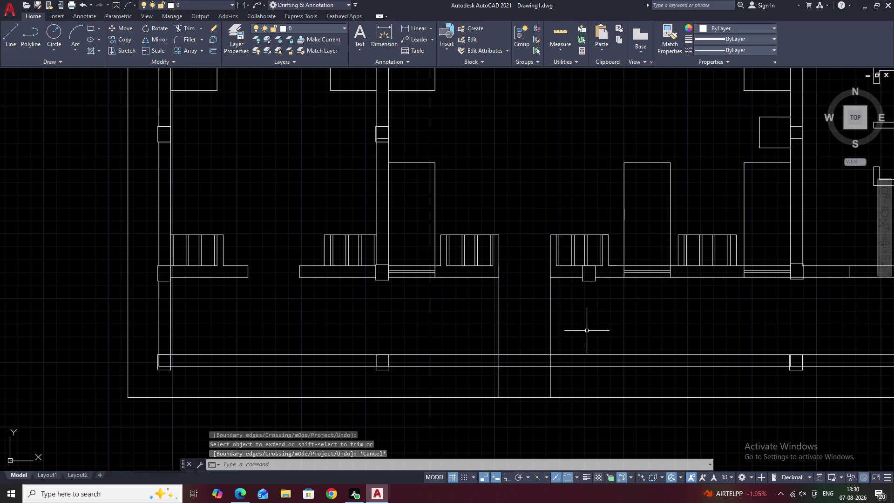
scroll(up, 3)
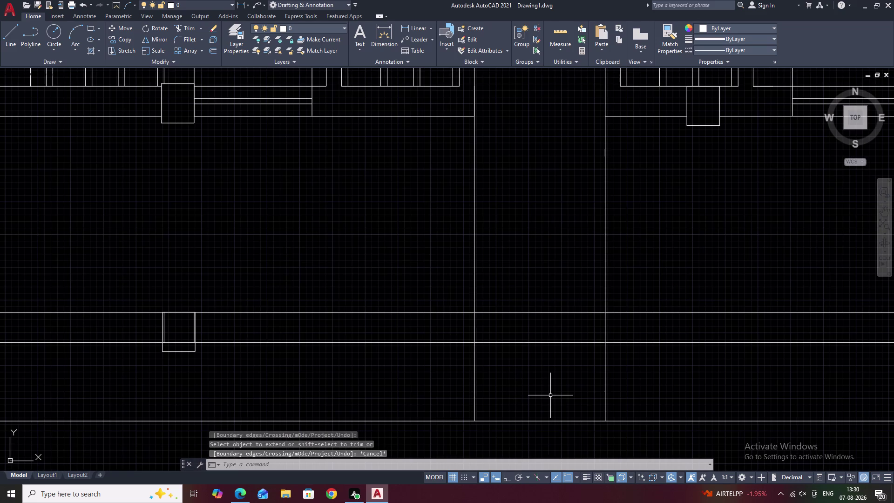
Break the bottom boundary line where it meets the left and right side lines.
text(BR)
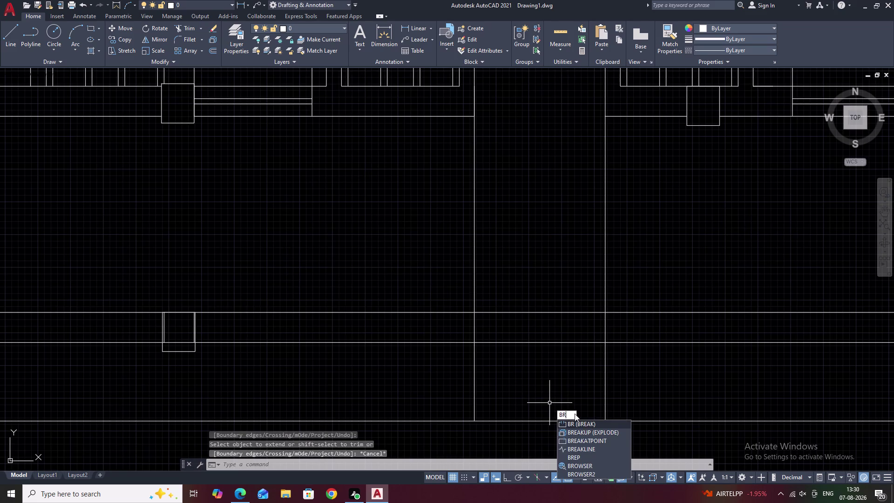
click(585, 441)
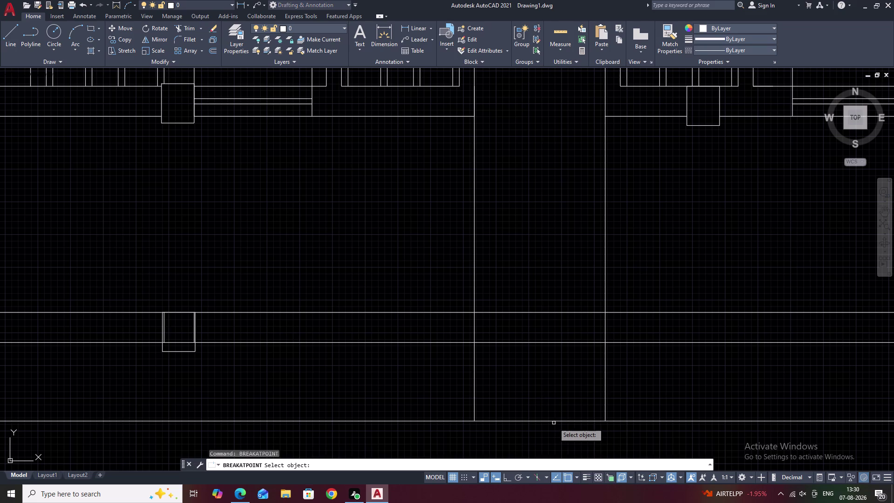
click(553, 421)
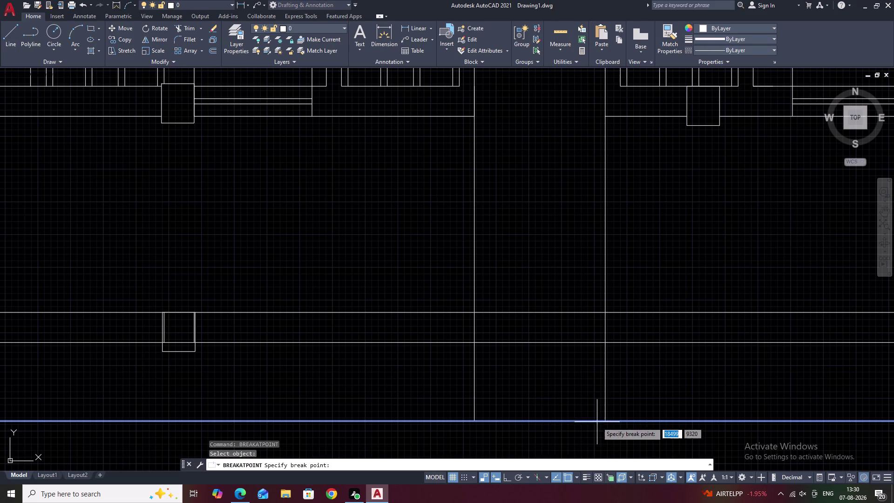
click(603, 422)
key(space)
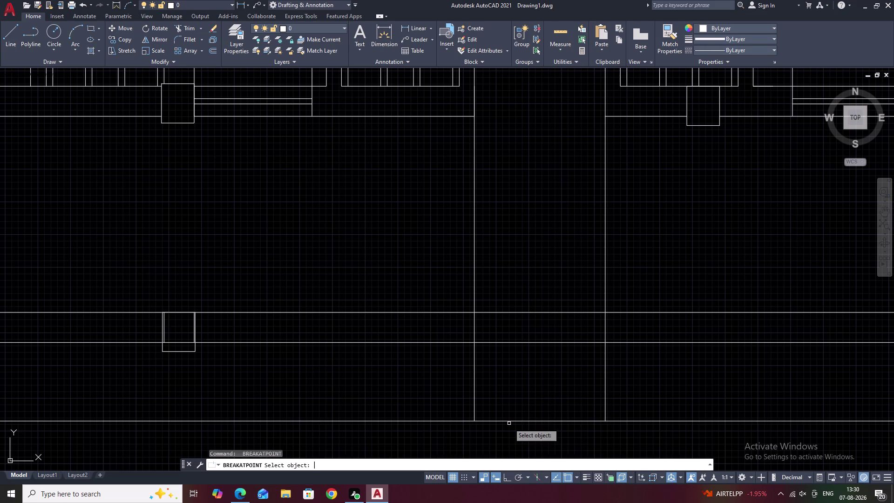
click(510, 421)
click(475, 420)
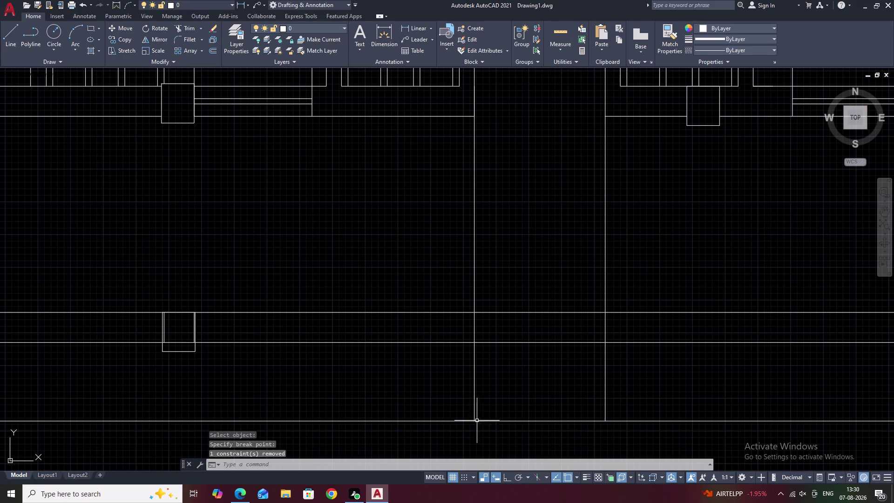
key(Escape)
Offset the short boundary segment 300 upward to form the entrance step.
text(O 30)
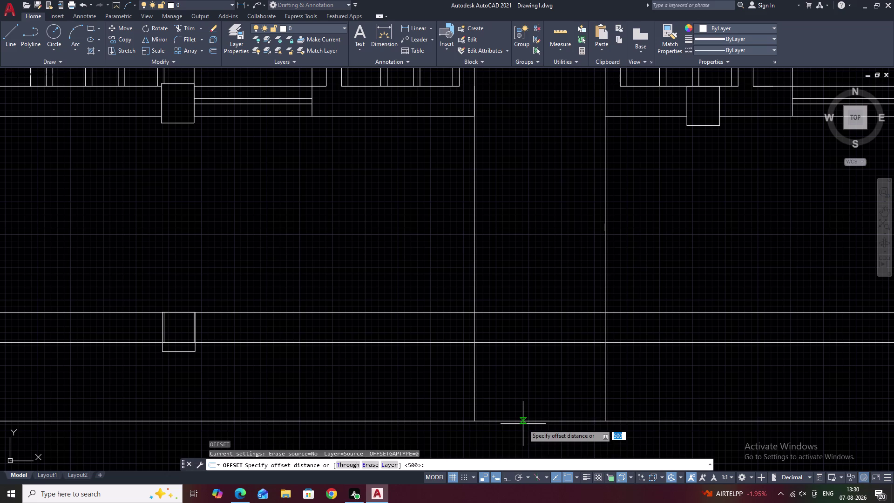
text(0)
key(space)
click(523, 422)
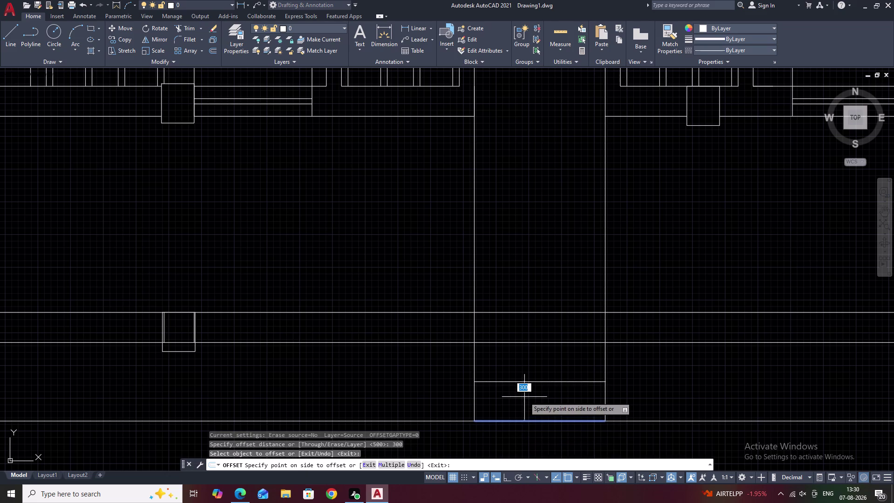
click(524, 397)
key(Escape)
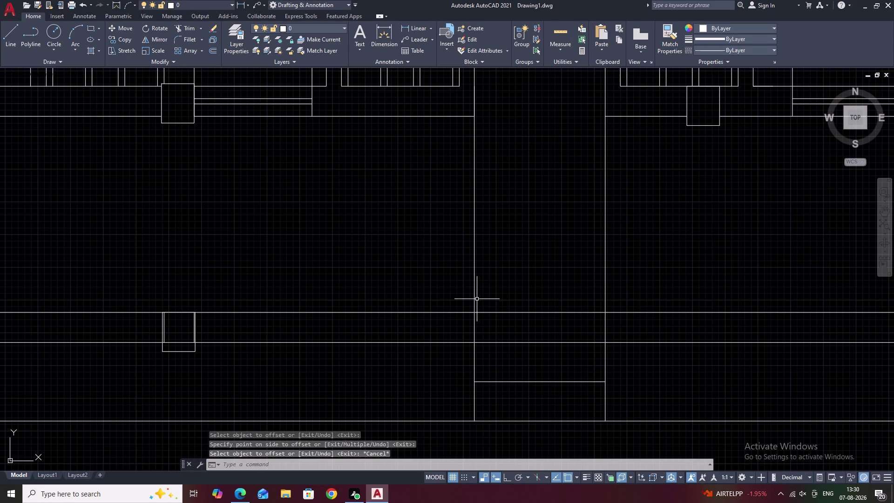
Fence-trim the side lines between the verandah edges.
text(TR)
key(space)
click(473, 327)
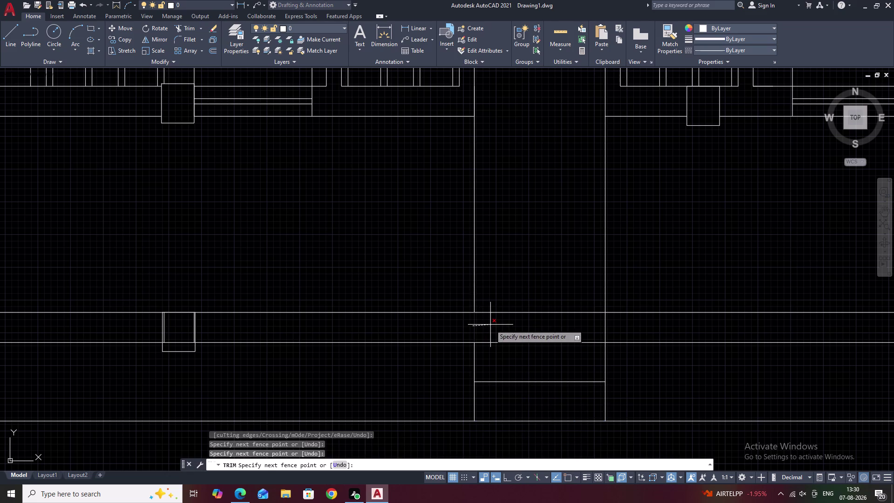
click(464, 323)
drag(636, 330, 475, 333)
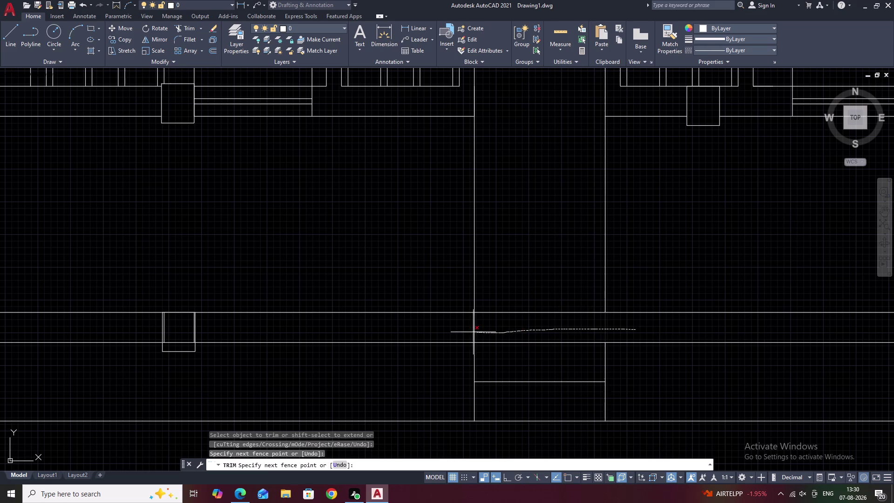
drag(475, 332, 463, 332)
key(Escape)
drag(730, 244, 435, 226)
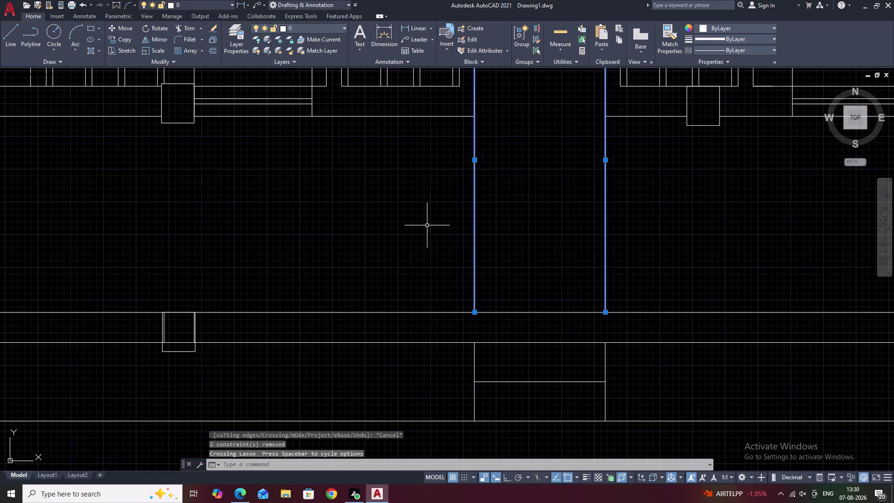
scroll(down, 3)
middle_drag(586, 227, 573, 260)
key(Escape)
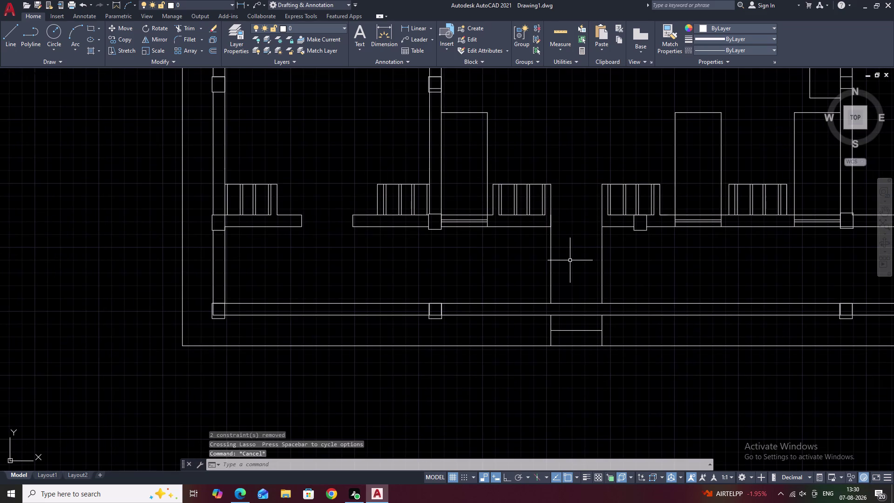
Trim the three remaining side-line segments above the verandah.
text(TR)
key(space)
click(601, 259)
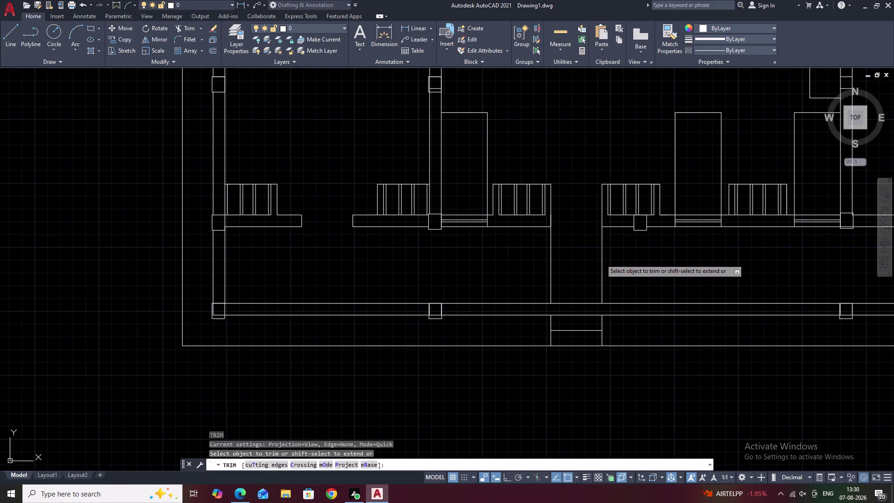
click(610, 258)
click(552, 257)
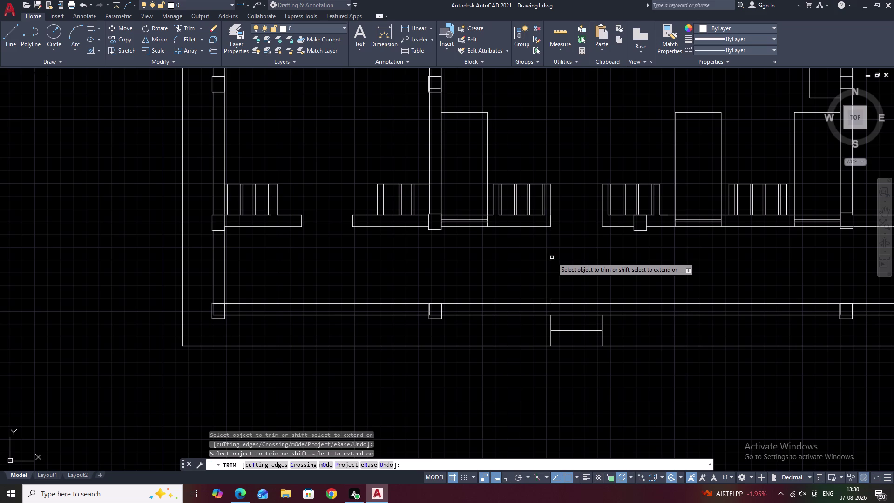
scroll(down, 3)
middle_drag(566, 265, 488, 299)
key(Escape)
middle_drag(531, 379, 447, 389)
scroll(up, 3)
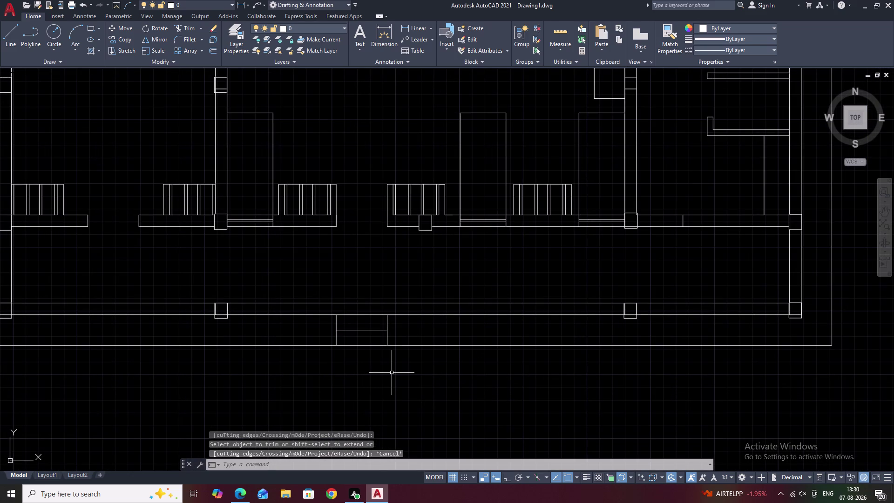
key(space)
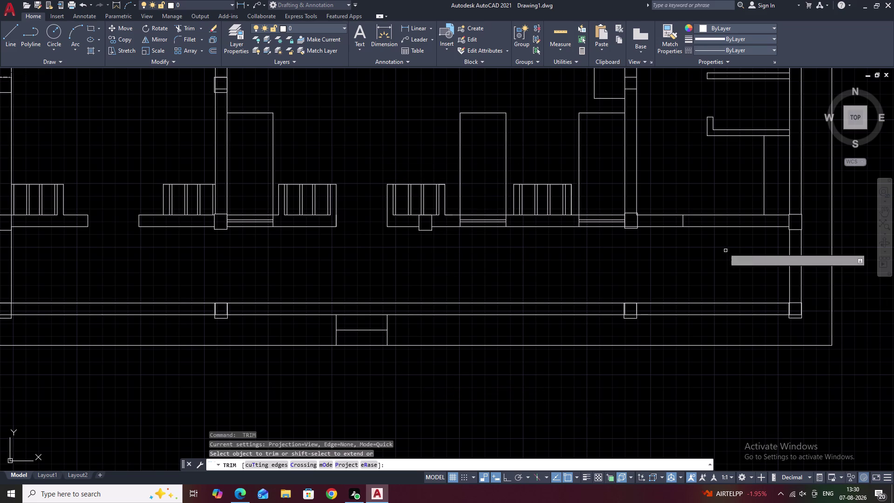
click(406, 30)
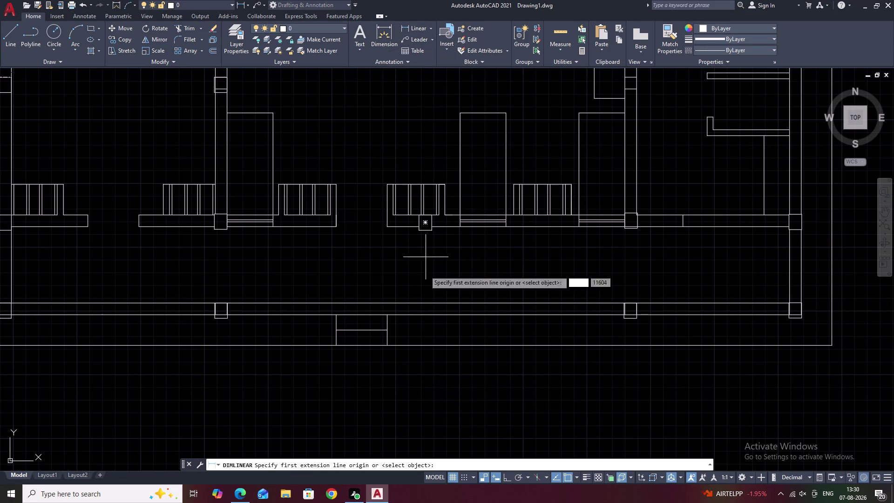
Dimension the 1000 gap between the two vertical lines, then erase that dimension.
scroll(up, 3)
click(229, 235)
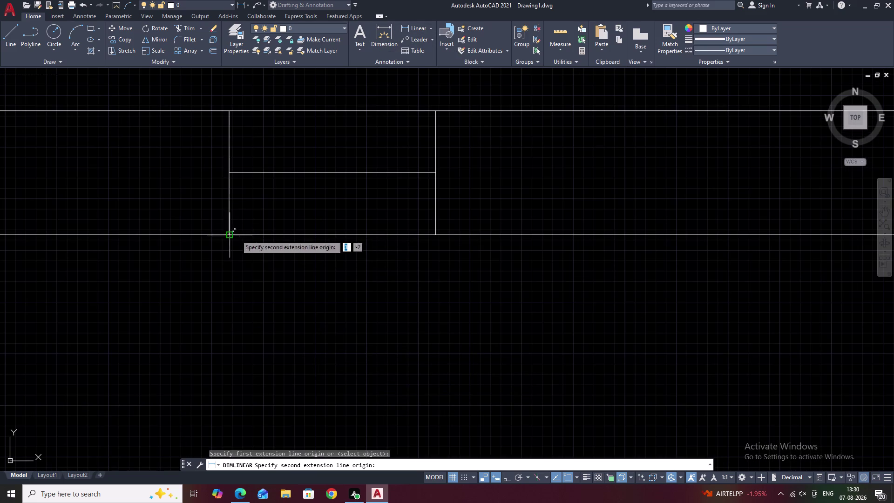
click(435, 234)
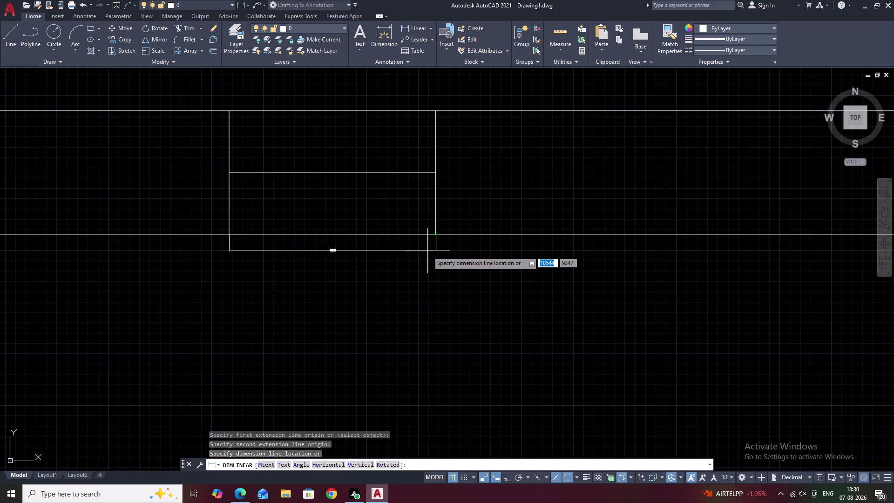
click(428, 251)
scroll(up, 3)
click(342, 217)
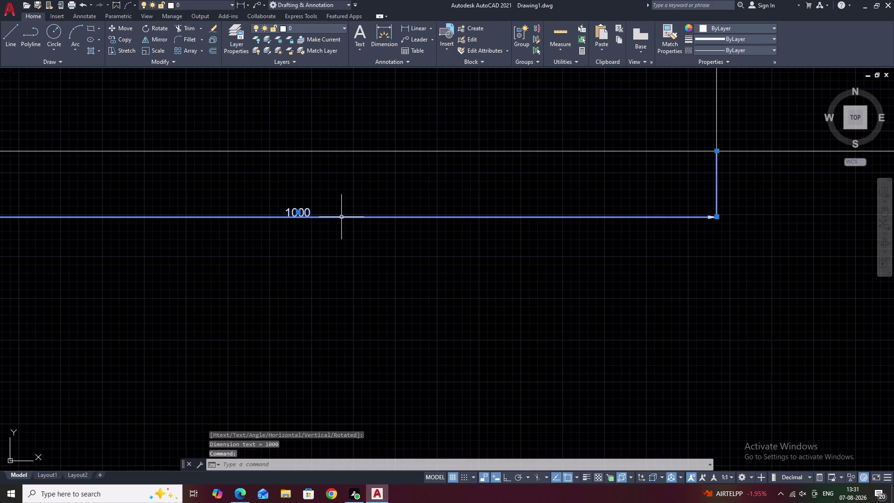
text(E)
key(space)
scroll(down, 3)
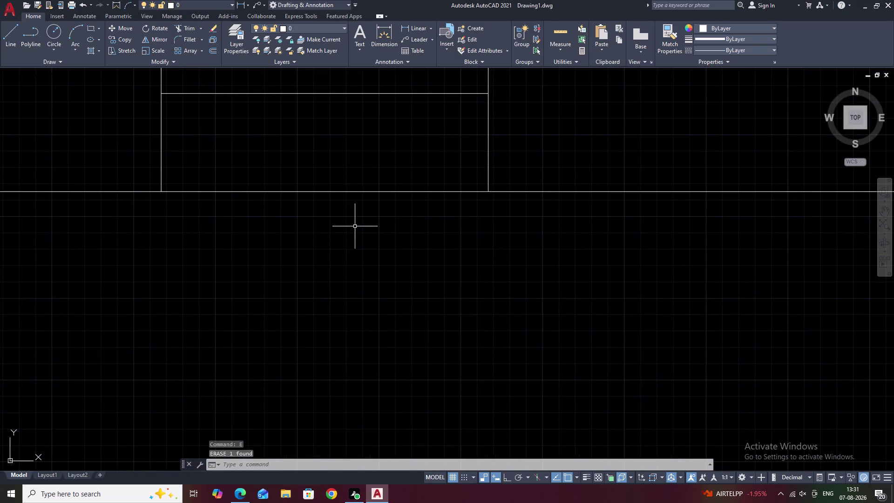
scroll(down, 3)
middle_drag(368, 272, 366, 331)
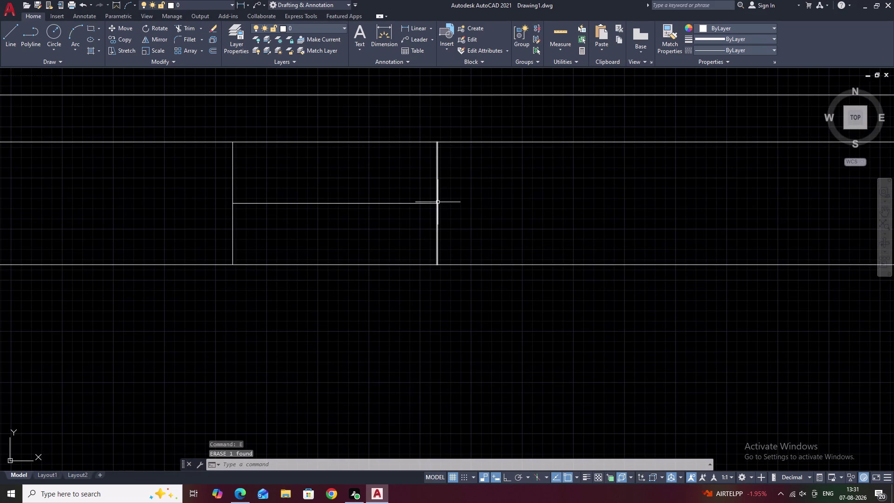
Offset the right and left vertical lines outward by 100.
text(O 1)
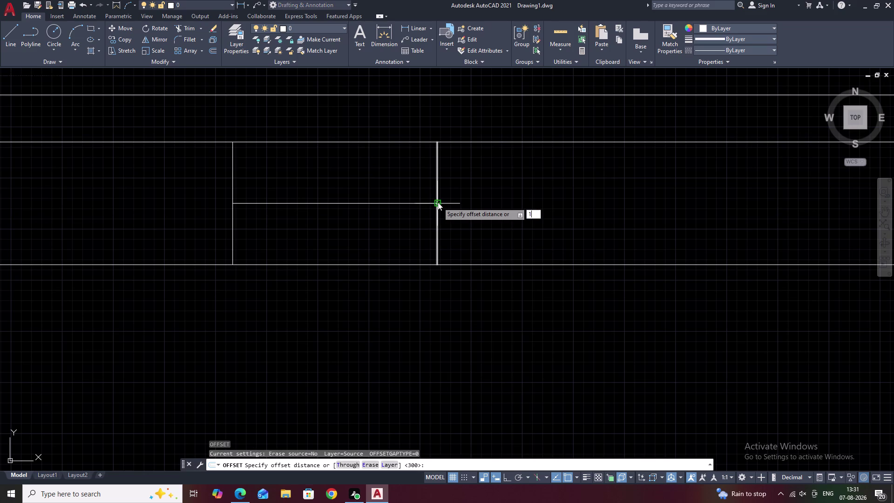
text(00)
key(space)
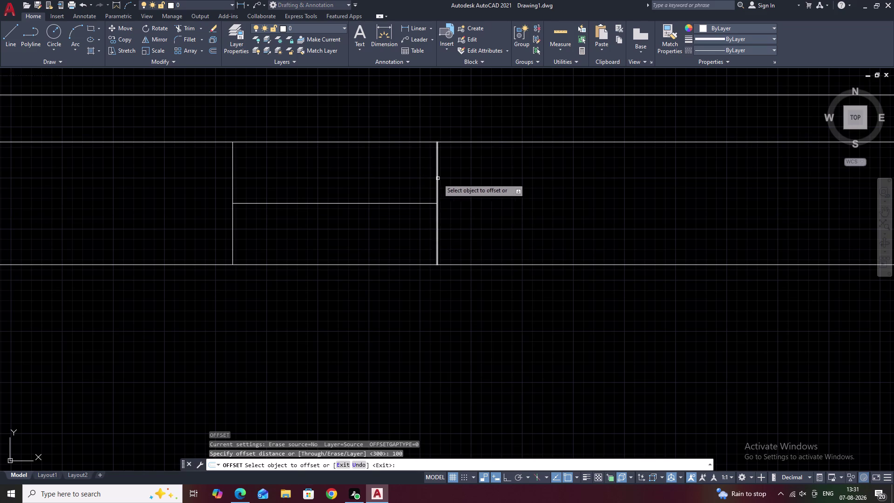
click(438, 178)
click(454, 179)
click(231, 177)
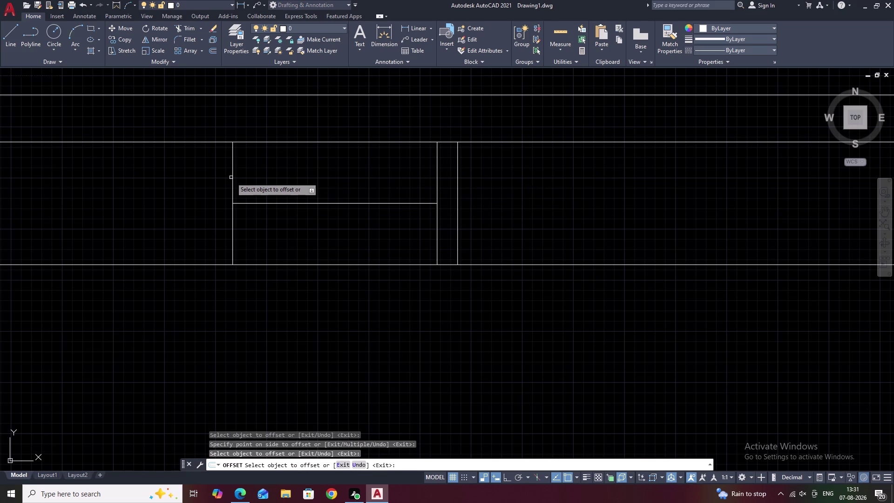
click(233, 176)
click(212, 177)
key(Escape)
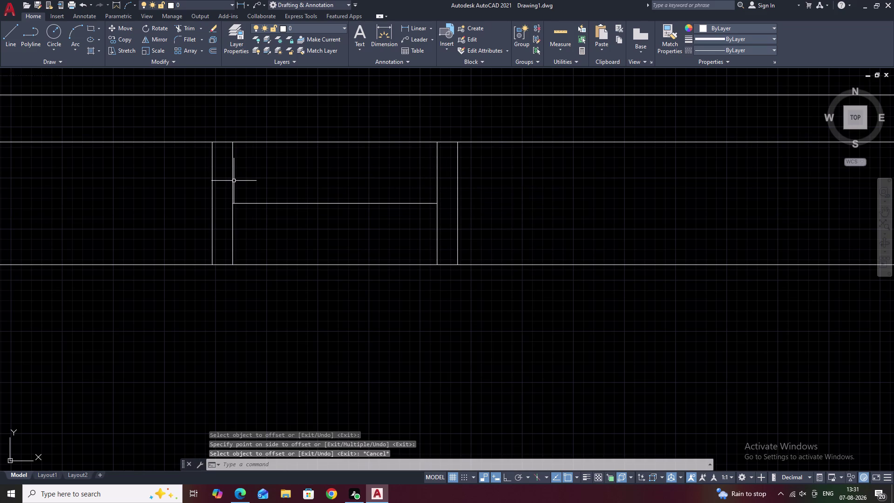
Erase the two original vertical lines.
click(233, 183)
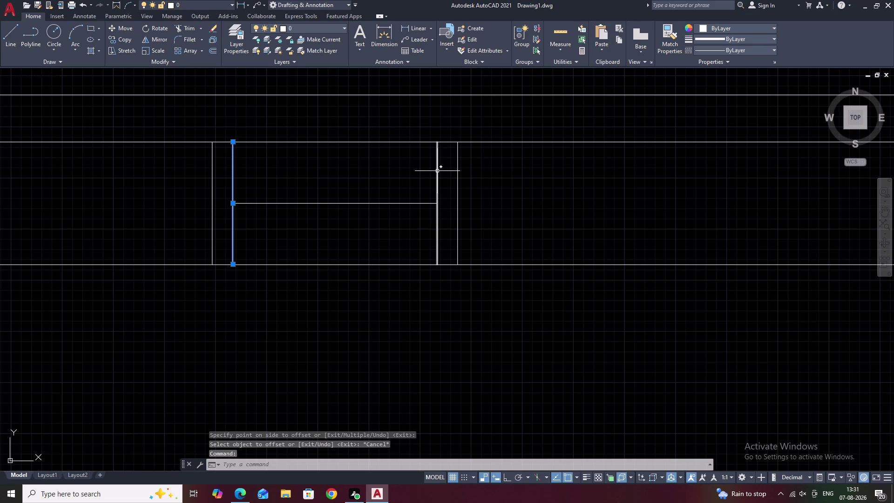
click(437, 171)
text(E)
key(space)
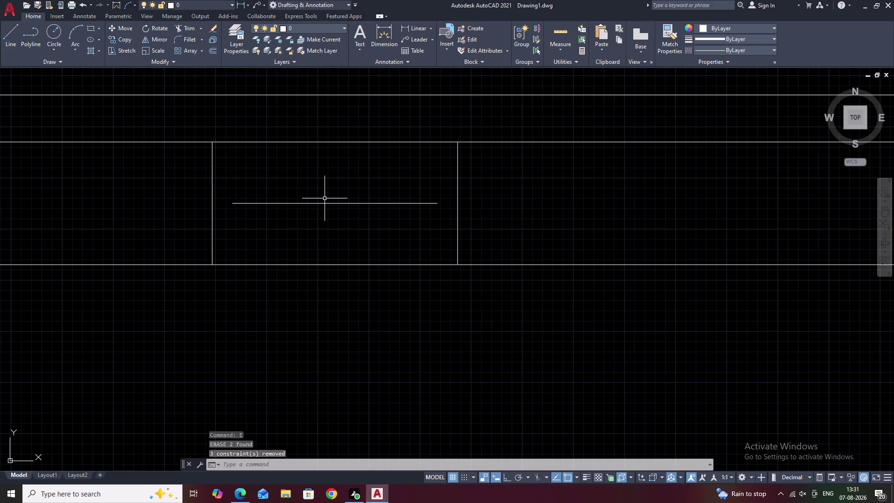
key(Escape)
Extend the middle horizontal line to both new vertical lines with EXTEND.
text(EX)
key(space)
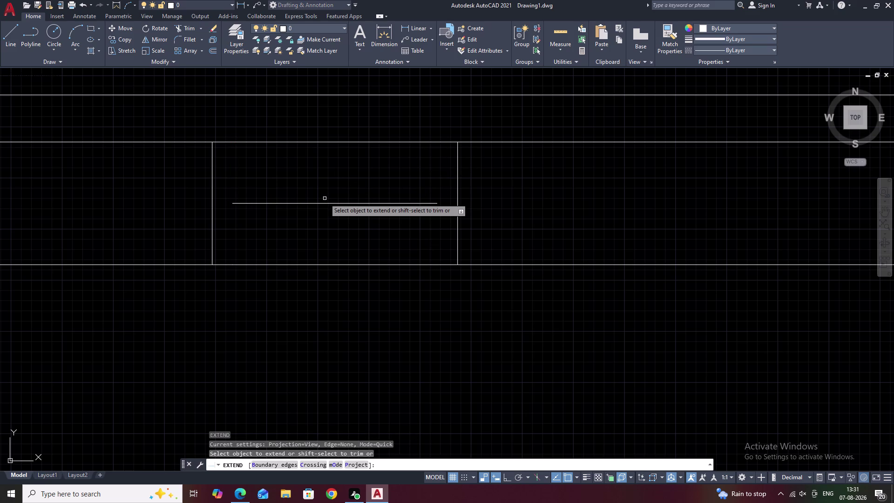
click(321, 204)
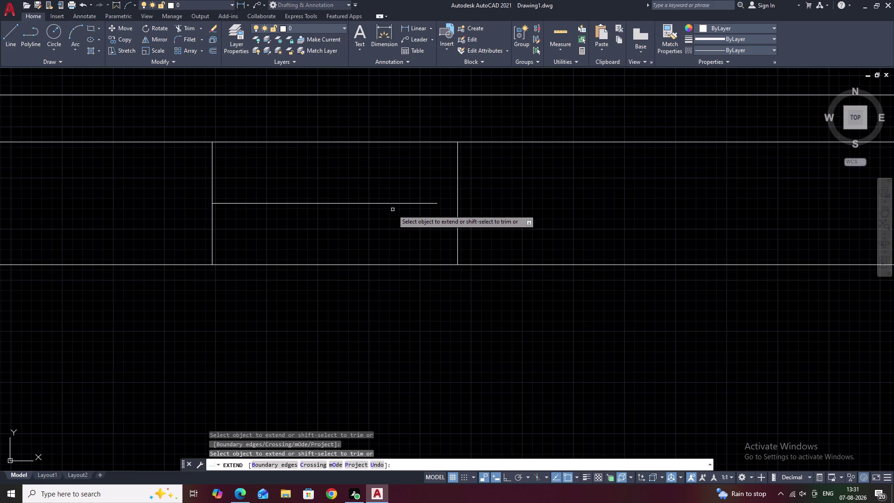
click(415, 204)
key(Escape)
scroll(down, 3)
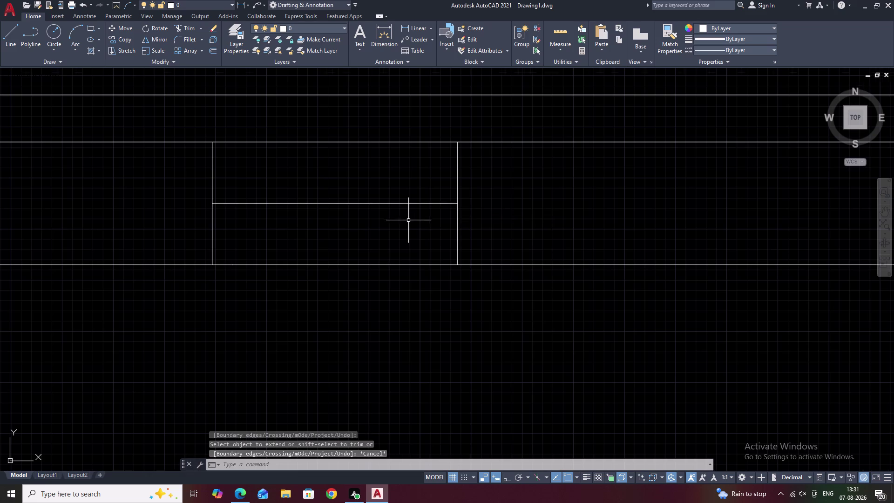
scroll(down, 3)
scroll(down, 3)
middle_drag(408, 222, 416, 267)
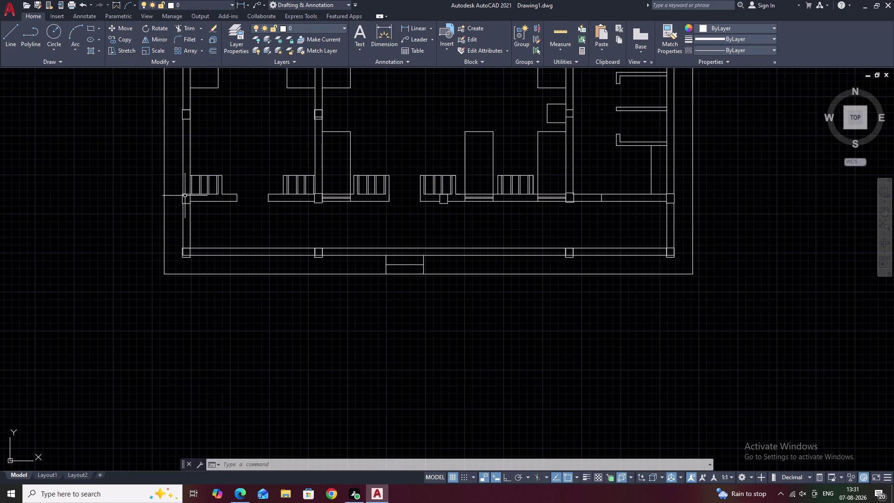
middle_drag(461, 186, 490, 291)
middle_drag(470, 200, 470, 213)
middle_drag(444, 217, 445, 205)
middle_click(396, 212)
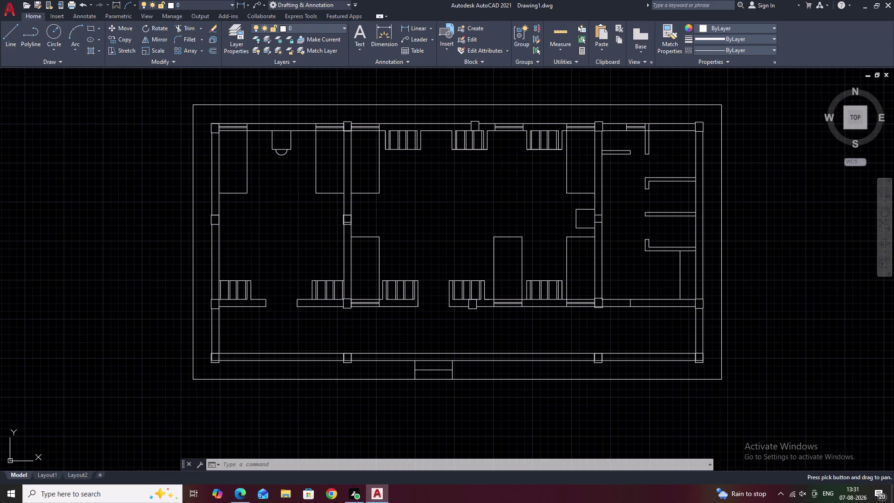
scroll(up, 3)
middle_drag(395, 212, 319, 210)
scroll(down, 3)
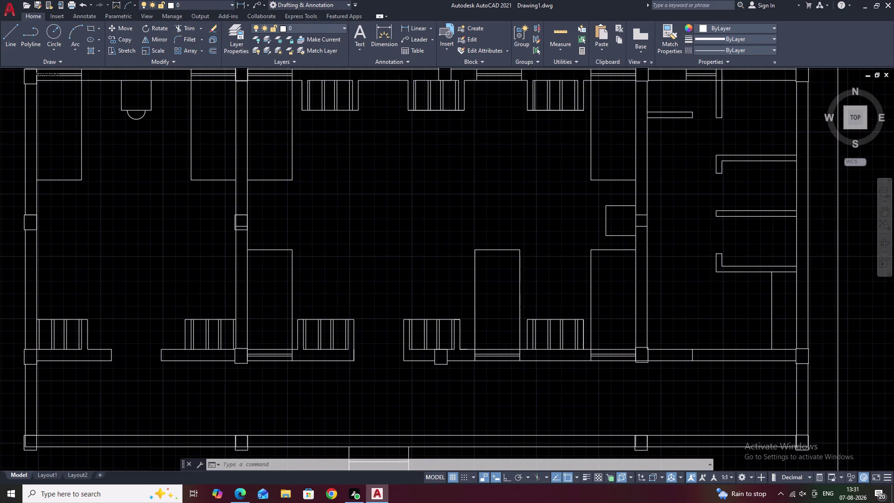
middle_drag(319, 210, 355, 218)
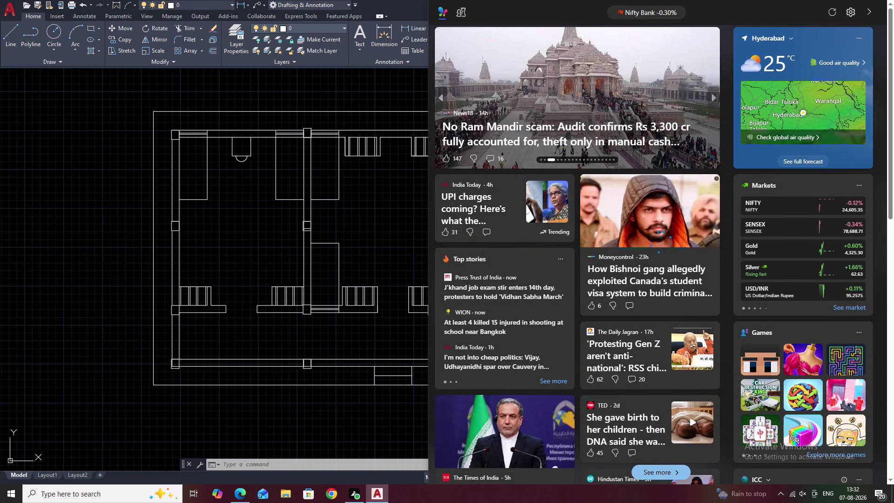
middle_drag(341, 242, 375, 242)
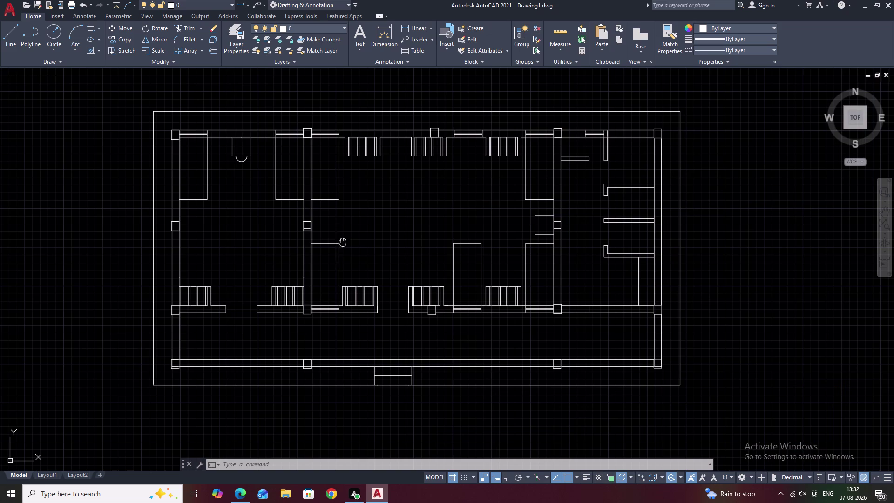
middle_drag(375, 241, 399, 241)
scroll(up, 3)
scroll(down, 3)
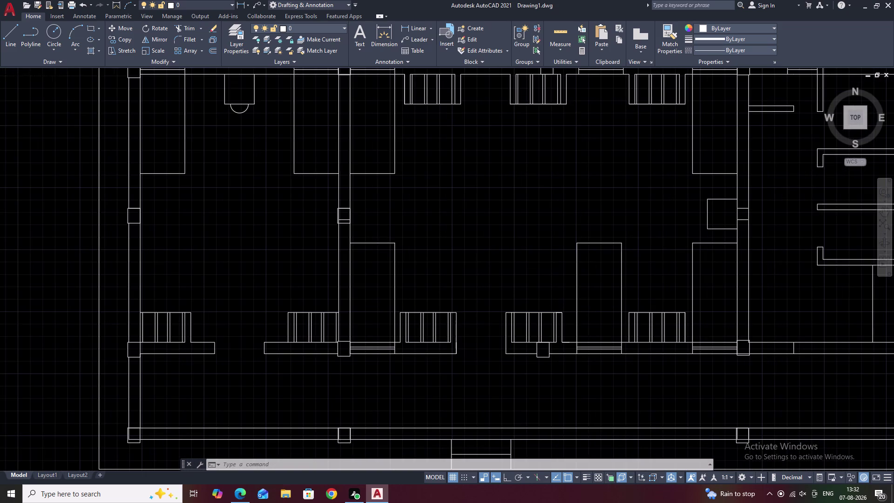
middle_drag(398, 241, 383, 247)
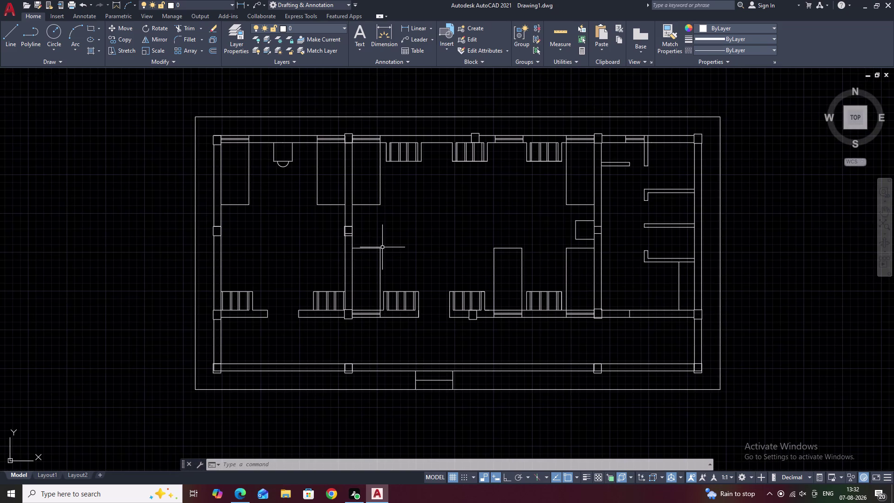
Start a solid hatch, then cancel it.
text(H)
key(space)
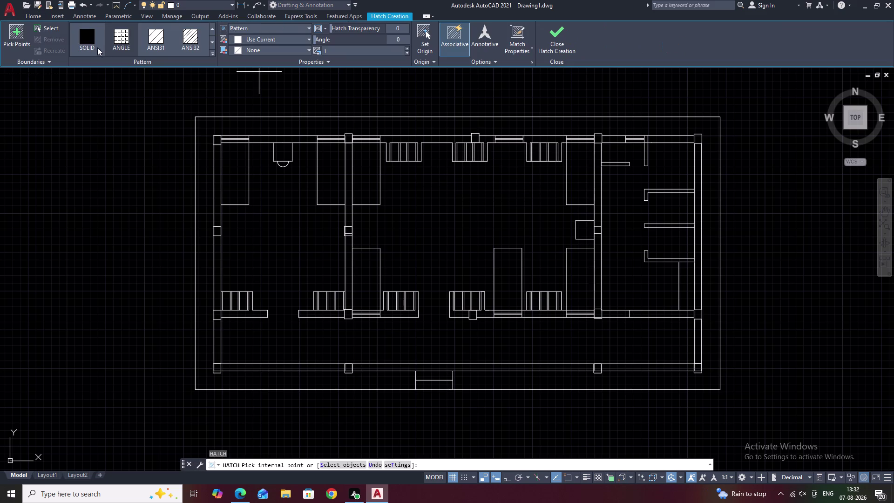
click(86, 33)
scroll(up, 3)
scroll(up, 3)
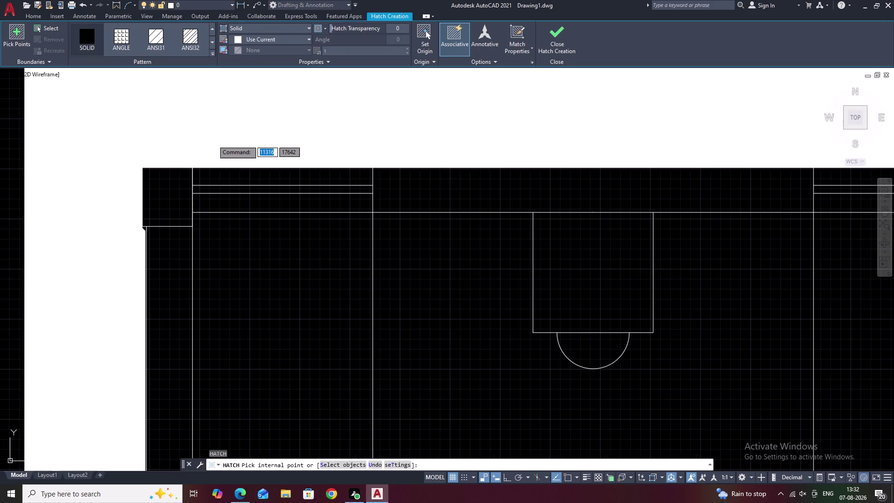
key(Escape)
key(Escape)
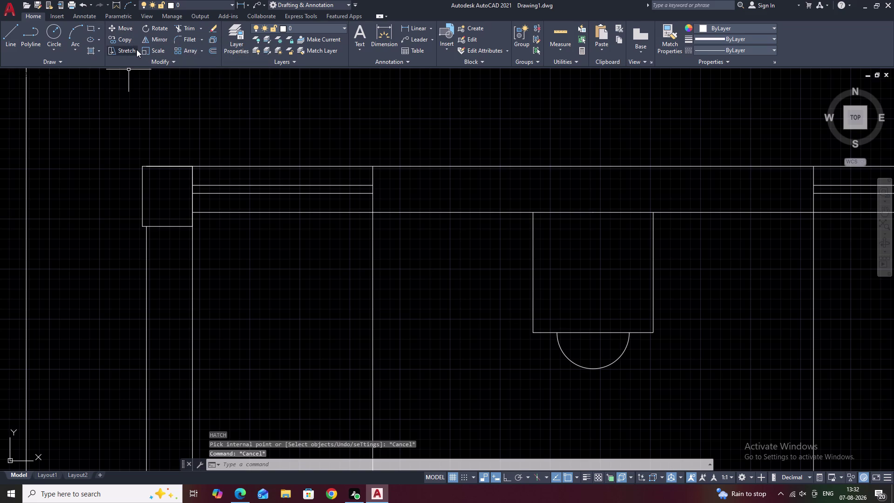
Solid-fill the top-left column and the next two columns along the top wall.
text(H)
key(space)
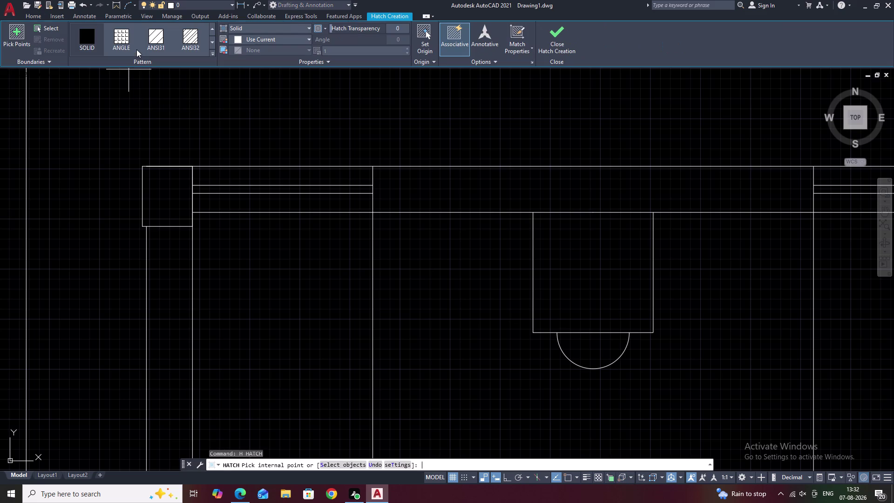
click(83, 39)
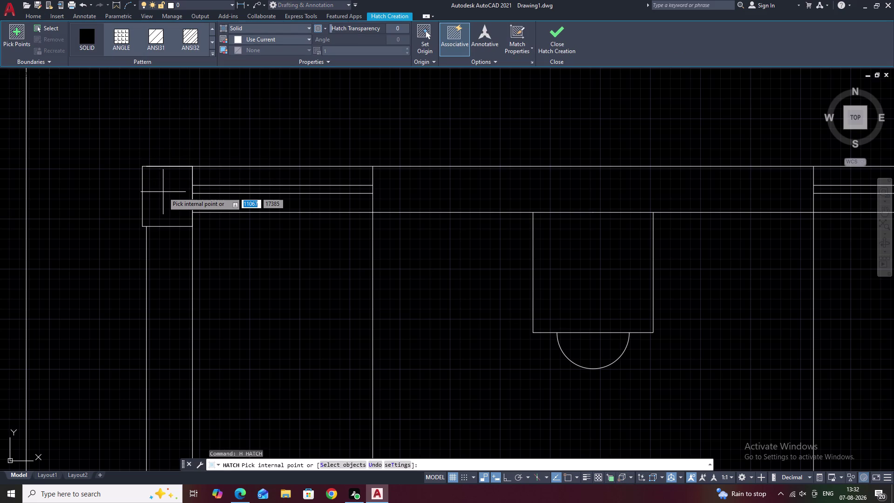
click(163, 192)
scroll(down, 3)
scroll(down, 3)
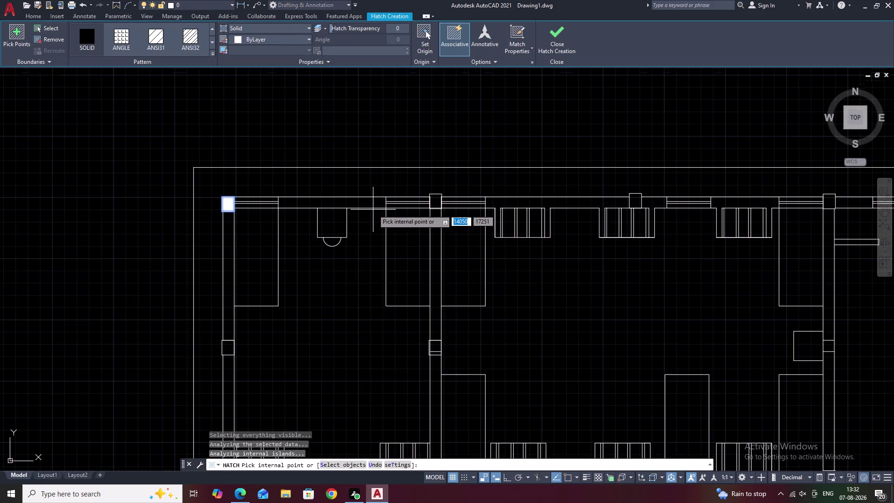
middle_drag(373, 210, 327, 217)
scroll(up, 3)
click(385, 210)
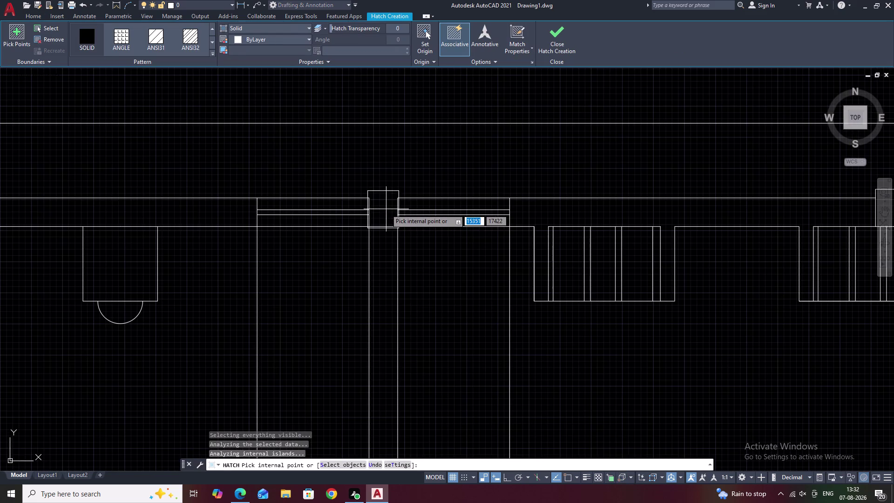
scroll(down, 3)
middle_drag(515, 240, 426, 252)
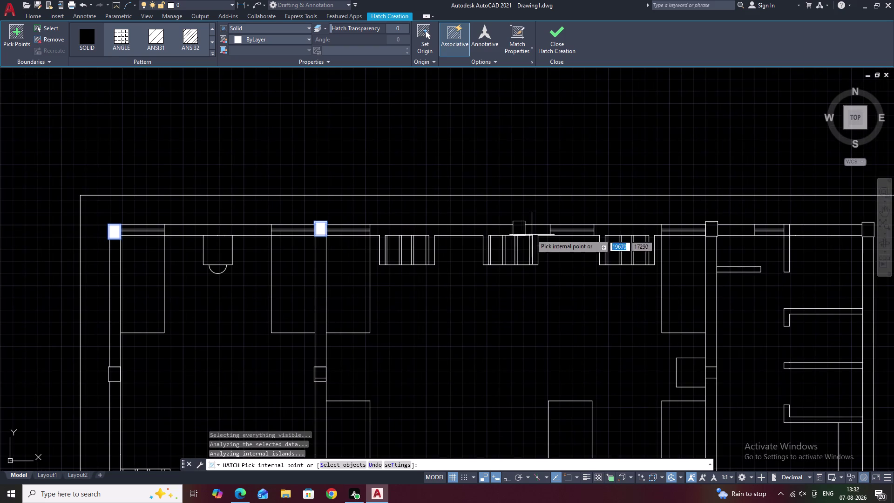
click(520, 231)
Solid-fill the verandah wall columns and the column midway up the left wall, then end hatching.
middle_drag(522, 288, 521, 206)
middle_drag(515, 280, 517, 214)
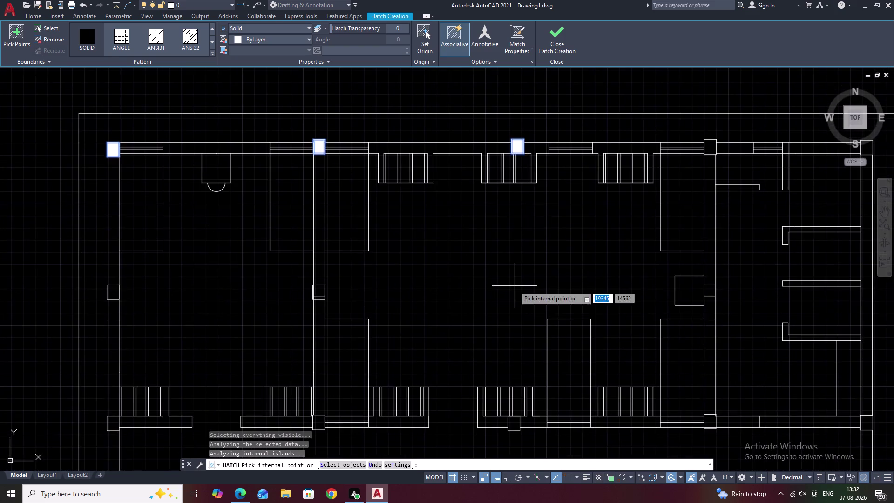
middle_drag(517, 215, 522, 168)
middle_drag(510, 274, 515, 248)
click(329, 284)
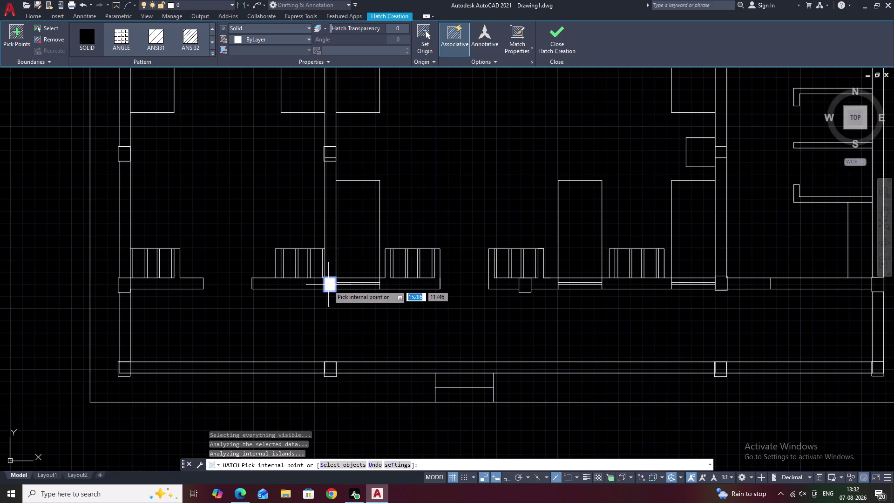
click(119, 283)
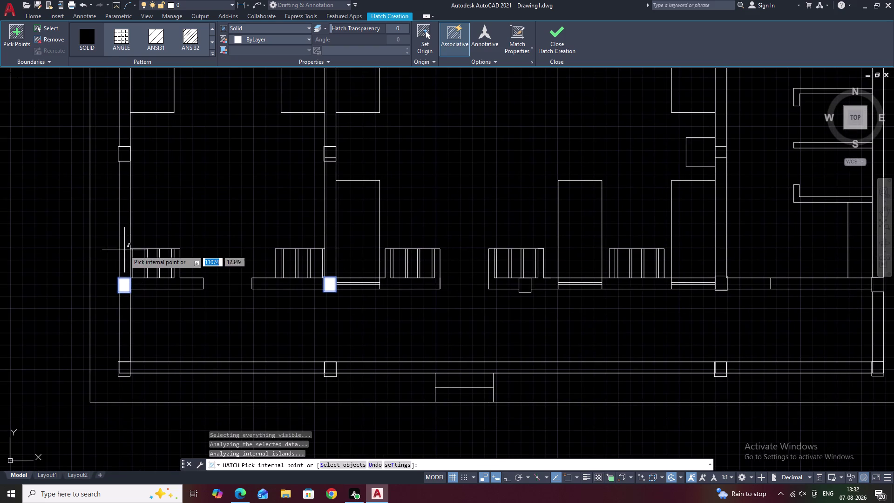
click(124, 154)
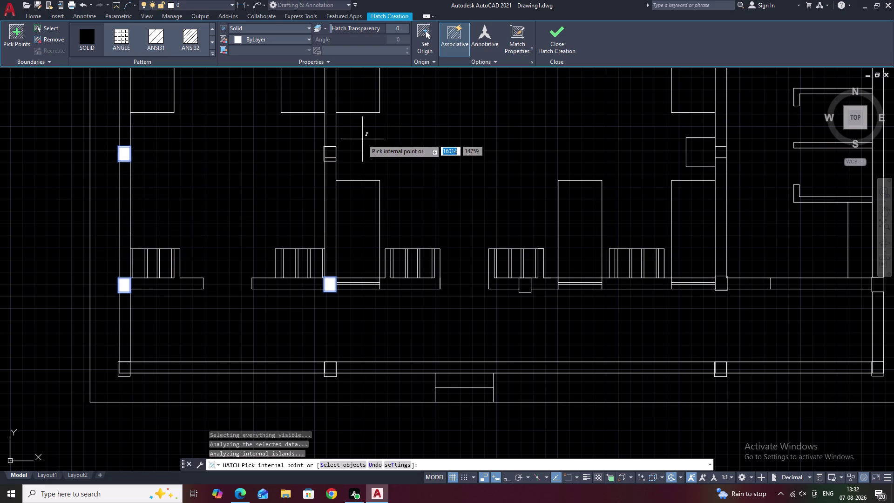
scroll(up, 3)
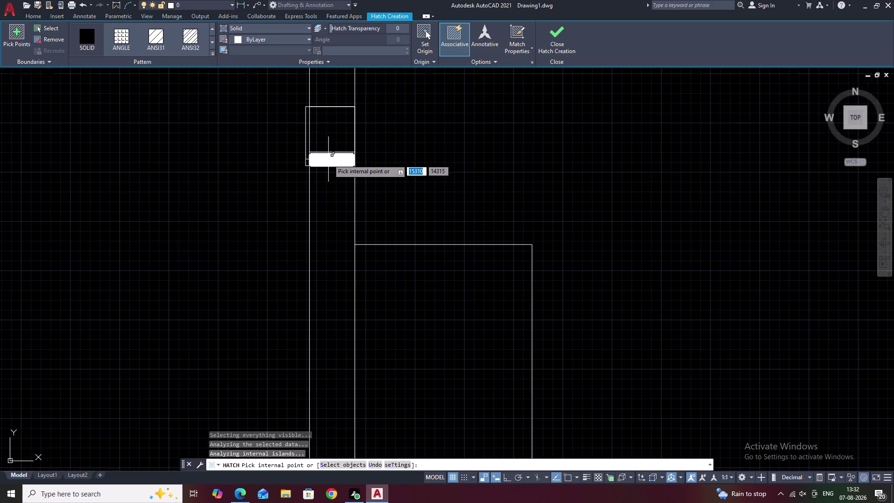
scroll(down, 3)
scroll(down, 3)
scroll(down, 3)
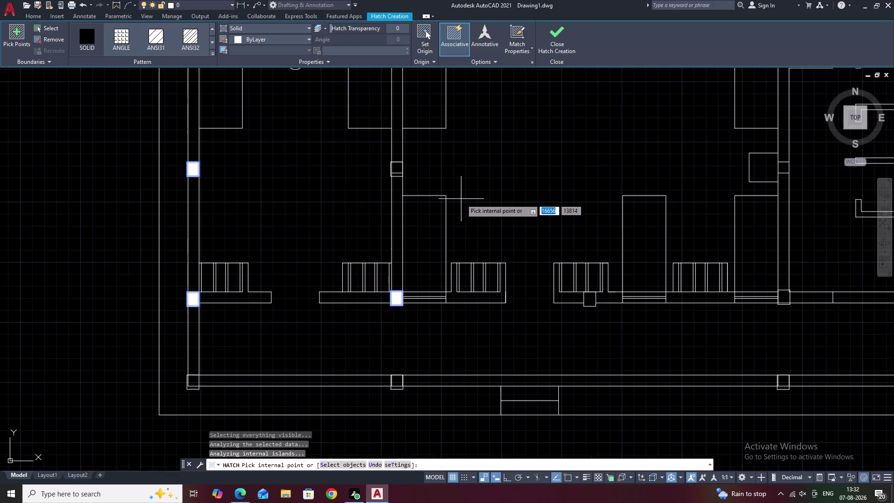
middle_drag(468, 200, 365, 229)
click(487, 329)
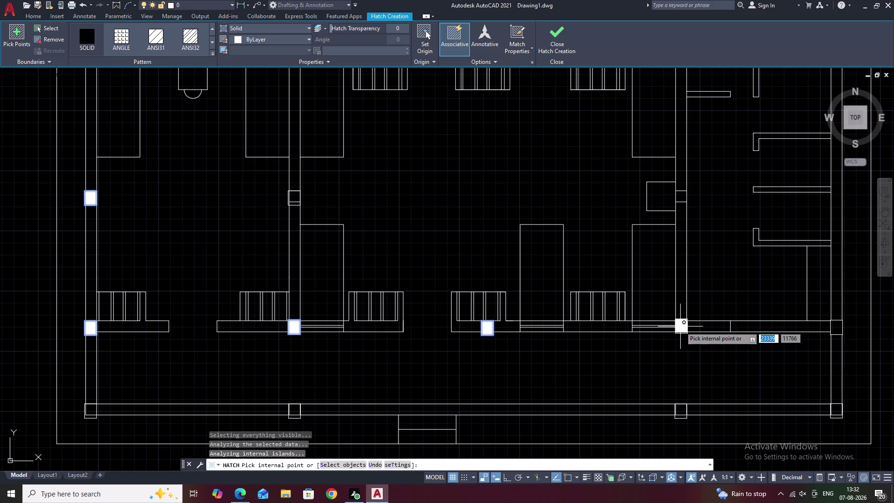
key(Escape)
Zoom and pan in on a column junction that wall lines still cross.
scroll(down, 3)
middle_drag(394, 260, 397, 275)
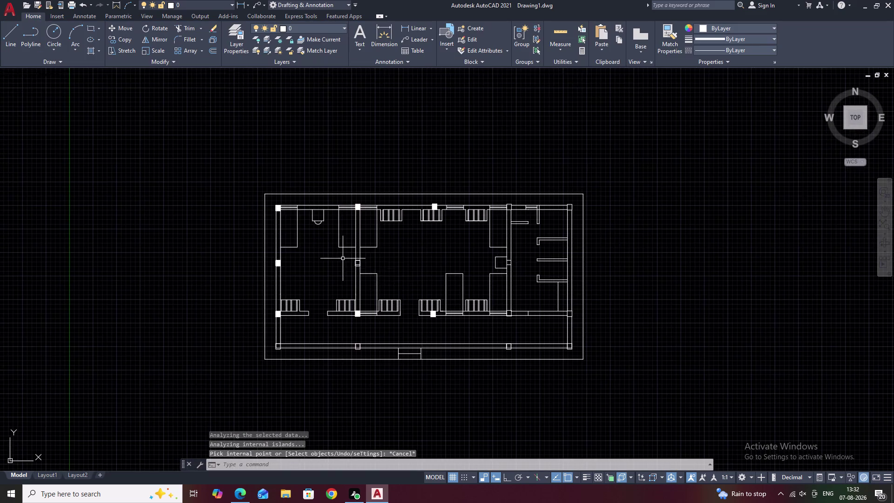
scroll(up, 3)
scroll(up, 3)
middle_drag(432, 277, 407, 272)
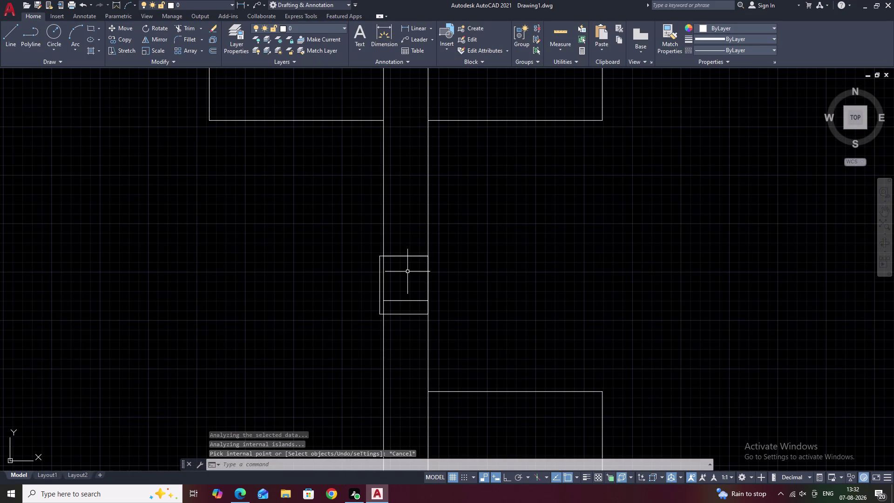
Start TRIM and cut away the three wall line pieces inside the first column.
text(TR)
key(space)
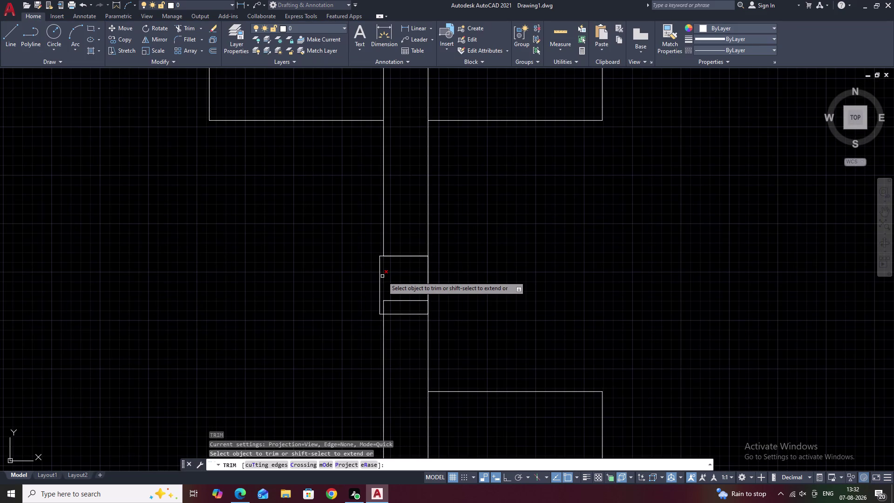
click(382, 276)
click(385, 305)
click(398, 301)
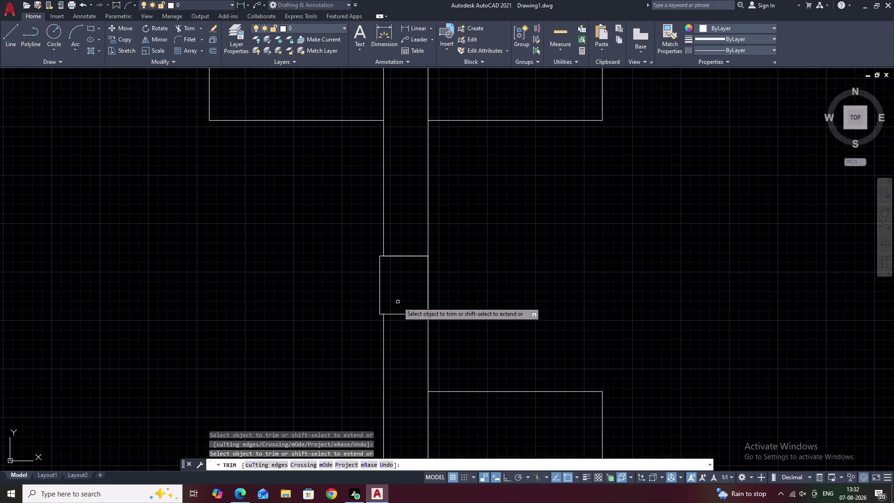
scroll(down, 3)
scroll(down, 3)
middle_drag(533, 303, 380, 278)
scroll(up, 3)
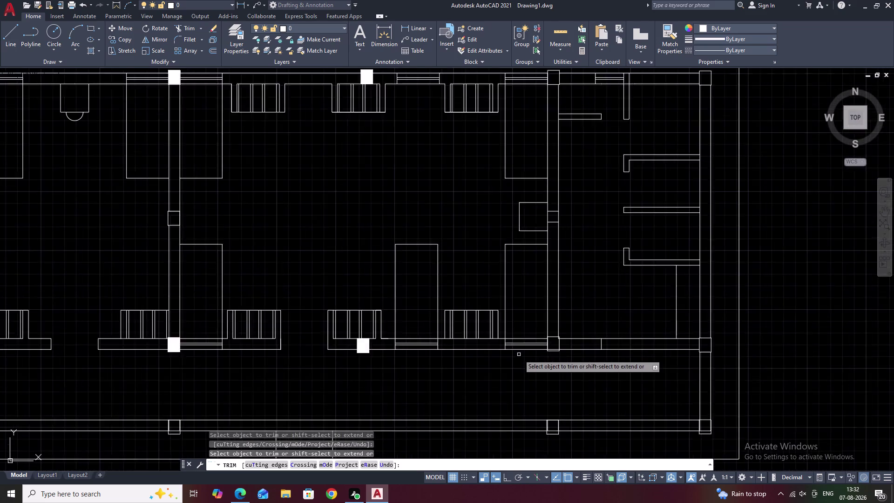
scroll(up, 3)
Fence-trim the lines through the next column and remove its leftover wall pieces.
click(597, 280)
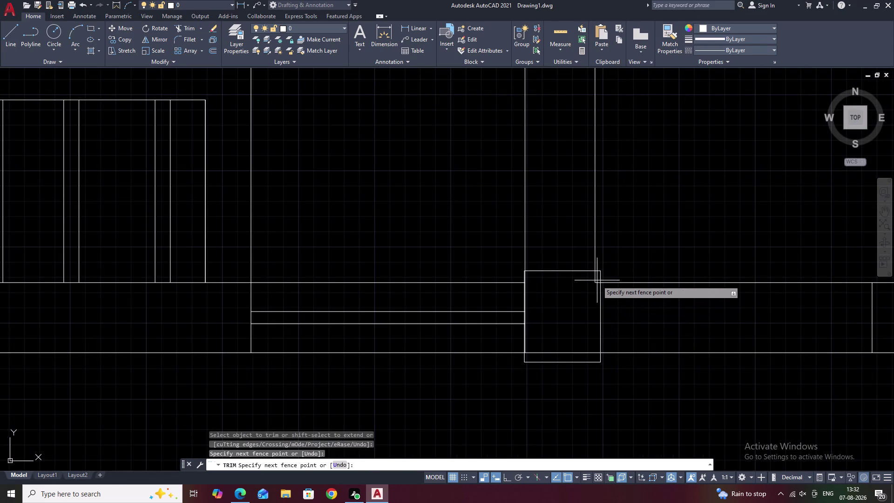
click(596, 279)
click(596, 285)
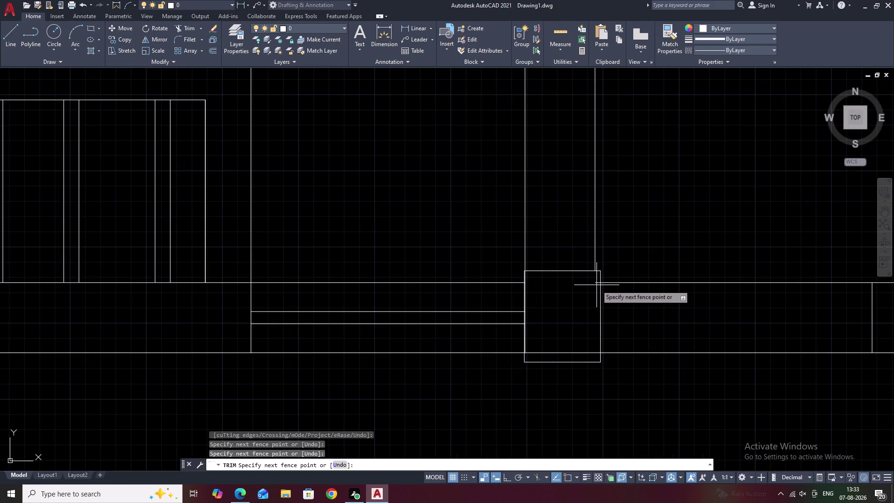
click(597, 282)
click(561, 353)
scroll(down, 3)
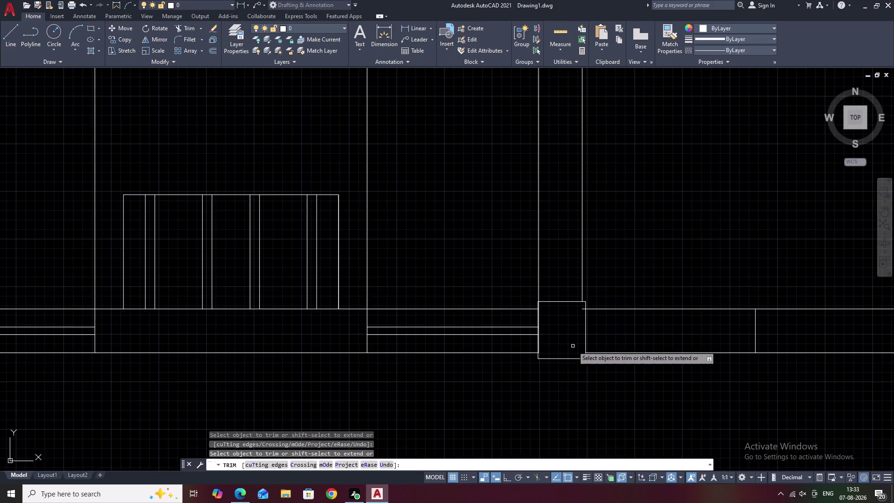
scroll(up, 3)
click(587, 298)
click(587, 295)
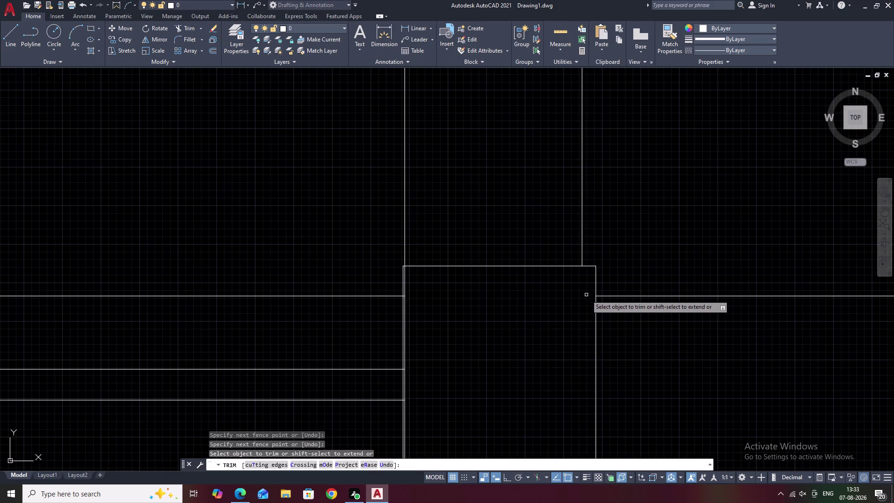
Trim the lines crossing another column, including the pieces at its top edge.
scroll(down, 3)
scroll(down, 3)
middle_drag(634, 346, 343, 353)
middle_drag(630, 355, 598, 357)
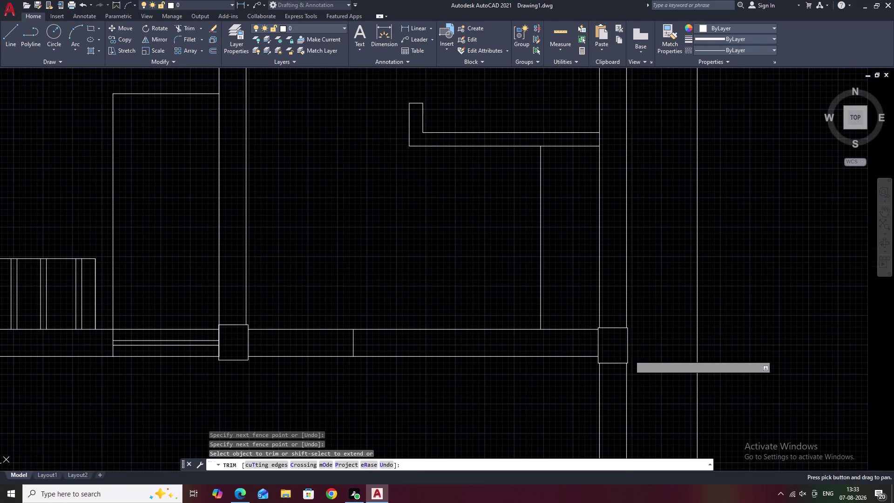
scroll(down, 3)
middle_drag(496, 393, 548, 333)
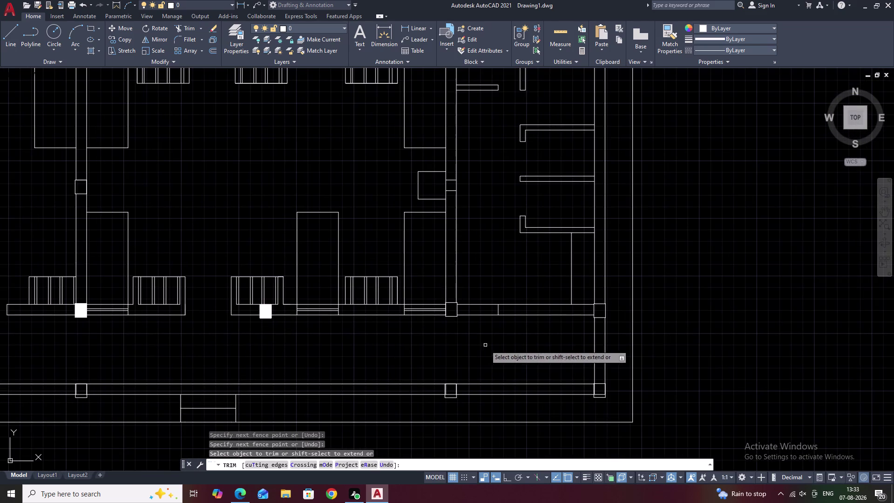
scroll(up, 3)
scroll(up, 3)
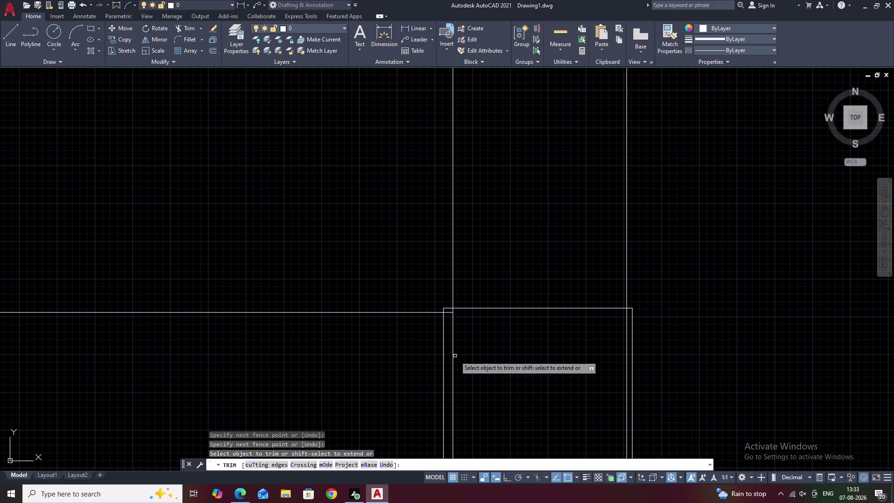
click(454, 348)
click(451, 313)
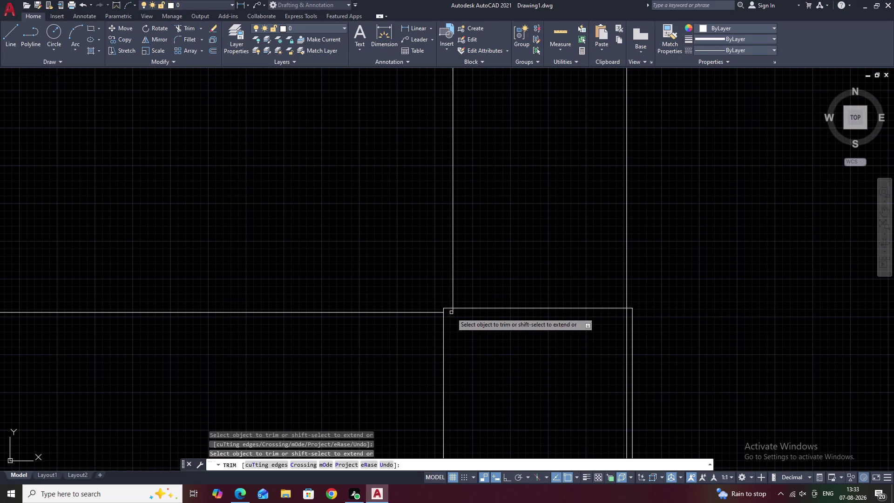
click(453, 312)
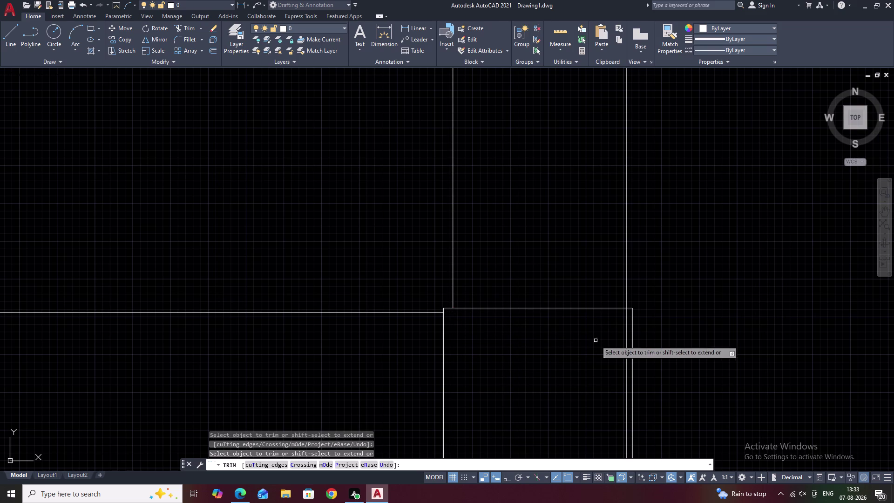
click(626, 320)
Trim the verandah line and wall pieces inside the nearby lower columns.
scroll(down, 3)
middle_drag(585, 362, 585, 328)
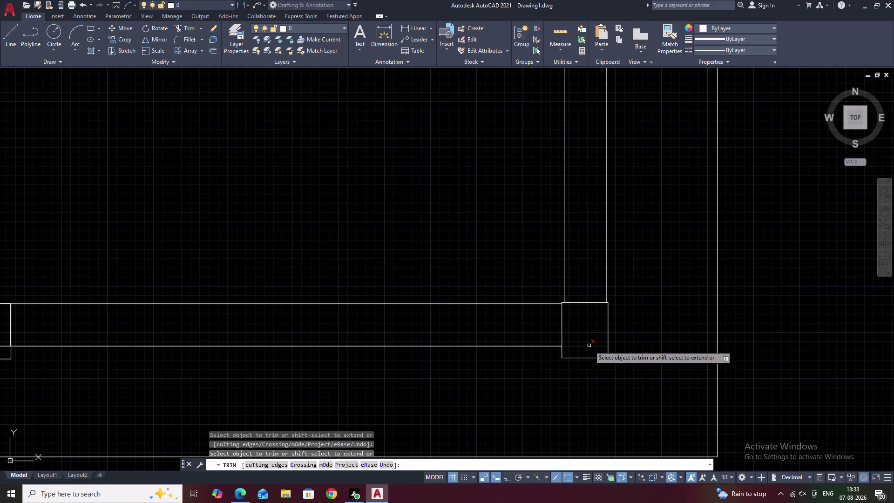
click(589, 345)
scroll(down, 3)
middle_drag(495, 344, 599, 334)
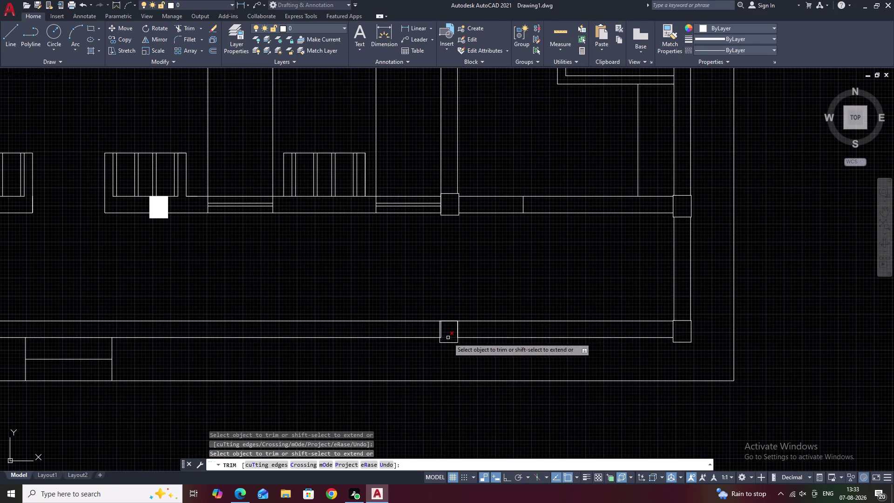
scroll(up, 3)
click(441, 343)
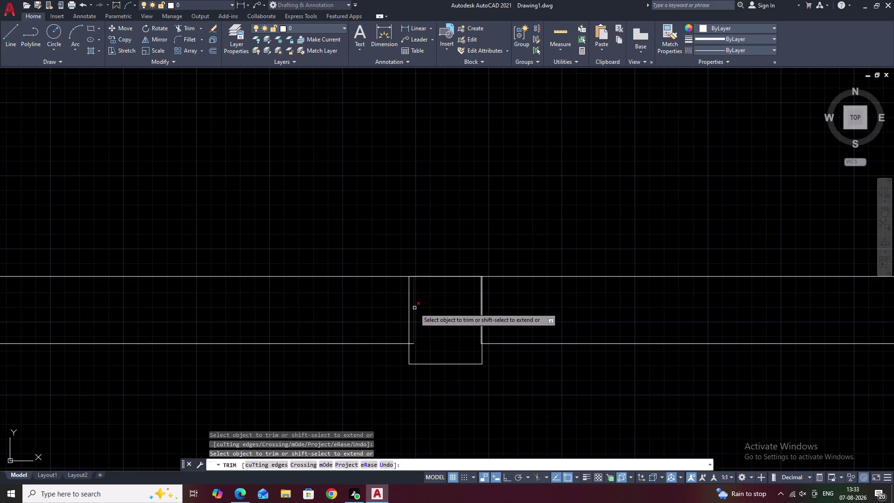
click(415, 307)
click(413, 344)
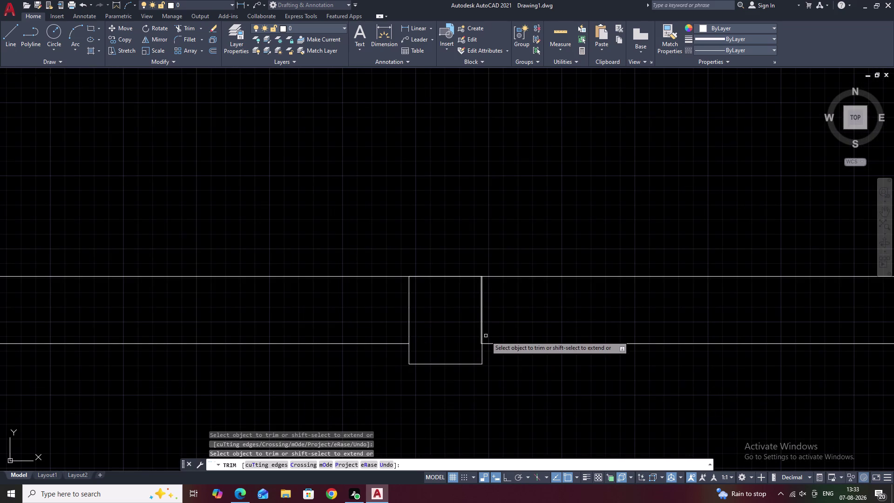
scroll(up, 3)
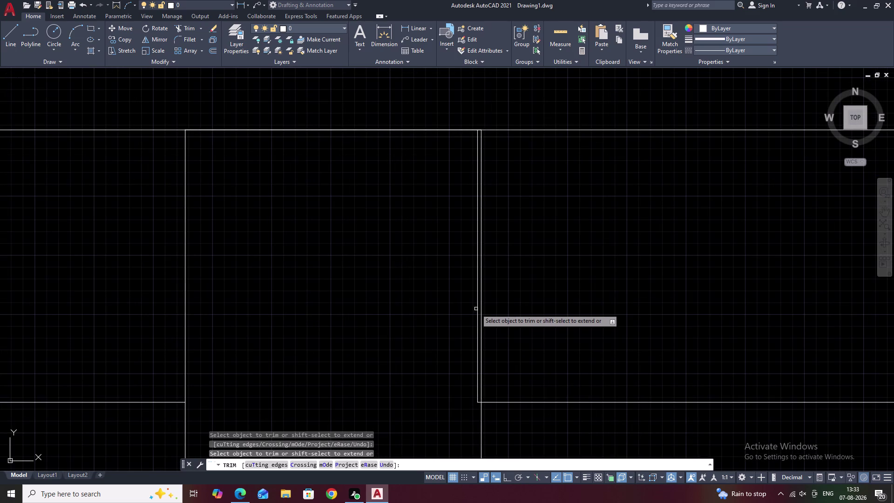
click(477, 307)
click(479, 402)
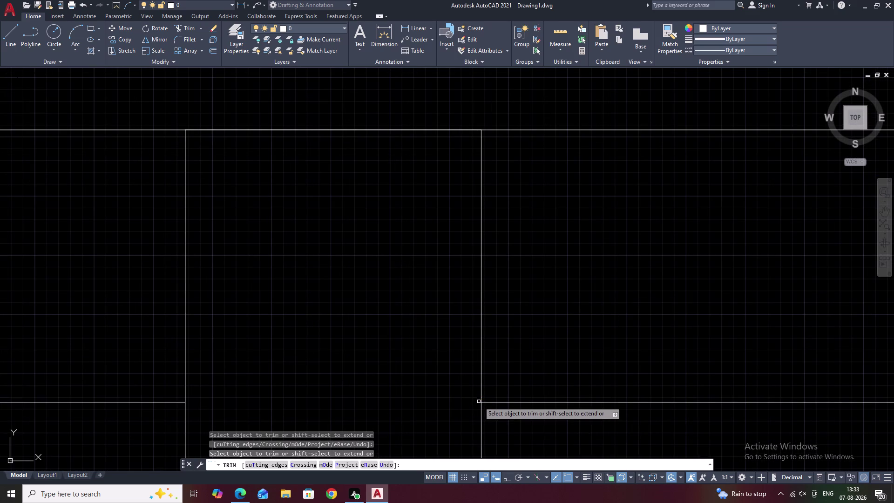
Trim the inner line pieces of the upper columns along the verandah.
scroll(down, 3)
scroll(down, 3)
middle_drag(404, 371, 494, 369)
middle_drag(286, 341, 313, 340)
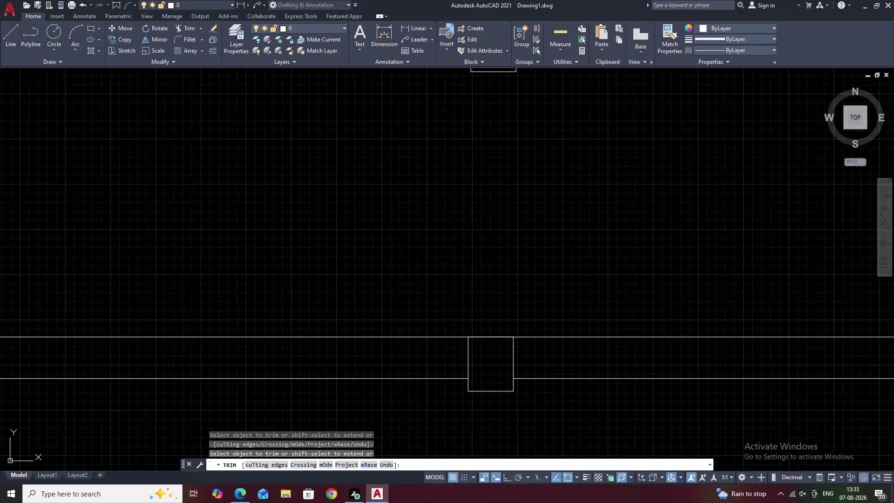
middle_drag(313, 340, 550, 341)
middle_drag(329, 339, 701, 355)
middle_drag(396, 349, 626, 354)
scroll(down, 3)
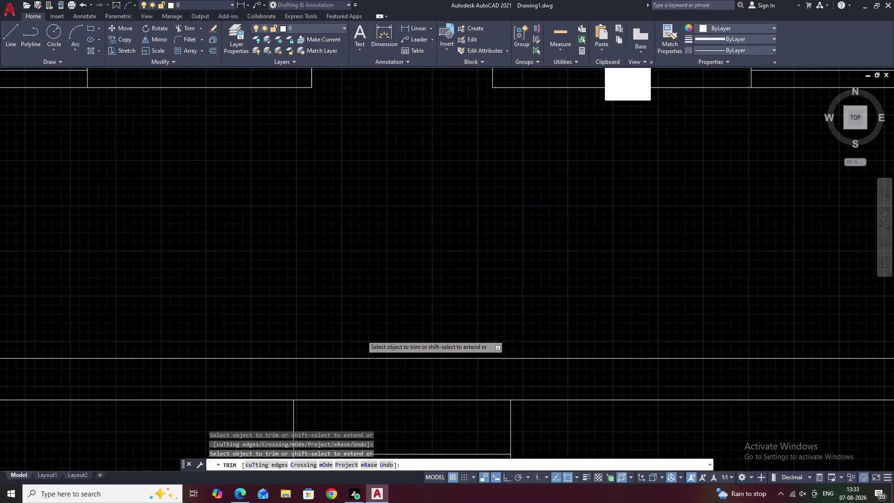
scroll(down, 3)
middle_drag(292, 342, 478, 334)
scroll(up, 3)
scroll(up, 3)
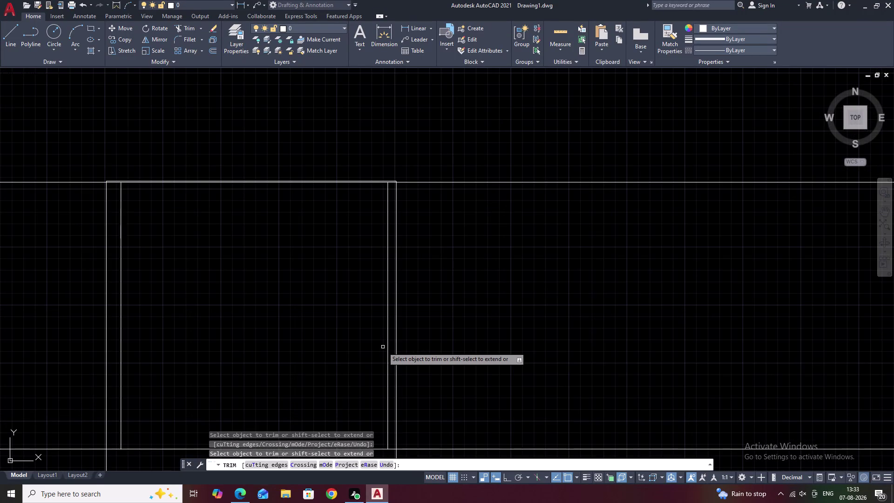
click(387, 343)
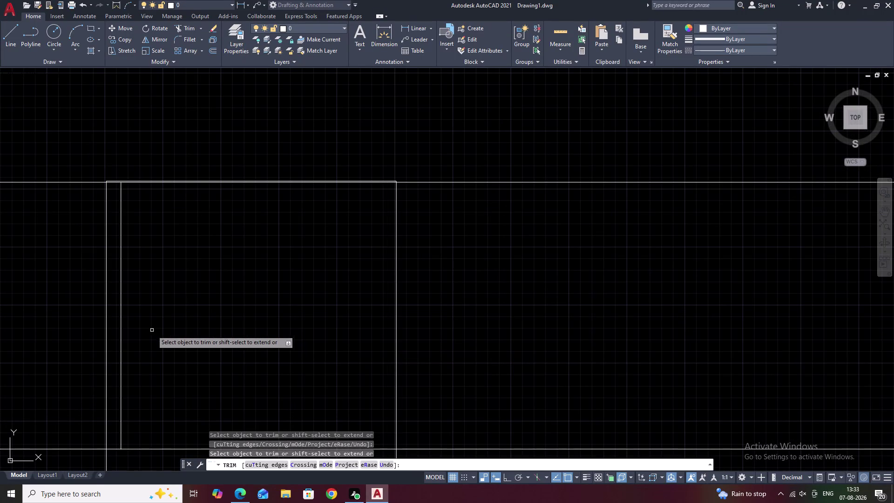
click(120, 335)
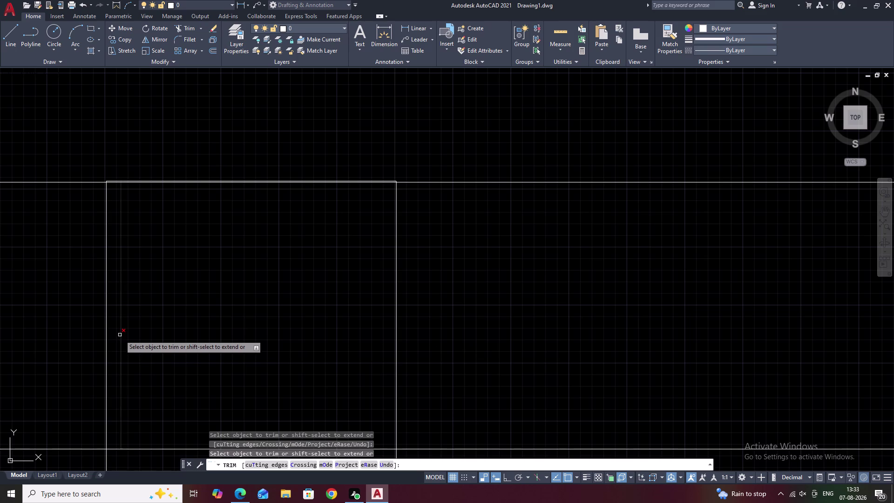
Fence-trim the lines running through the bottom-row columns and clear leftovers.
scroll(down, 3)
drag(191, 362, 187, 385)
scroll(down, 3)
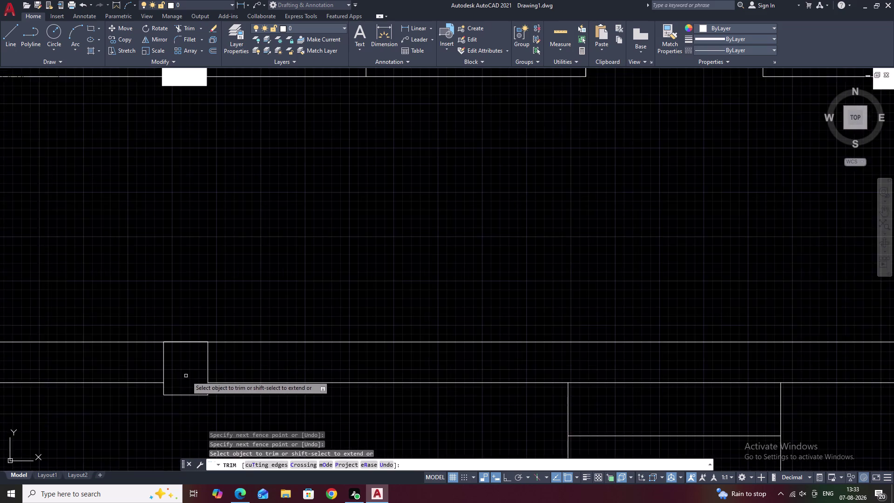
middle_drag(188, 375, 343, 346)
middle_drag(165, 331, 446, 332)
scroll(down, 3)
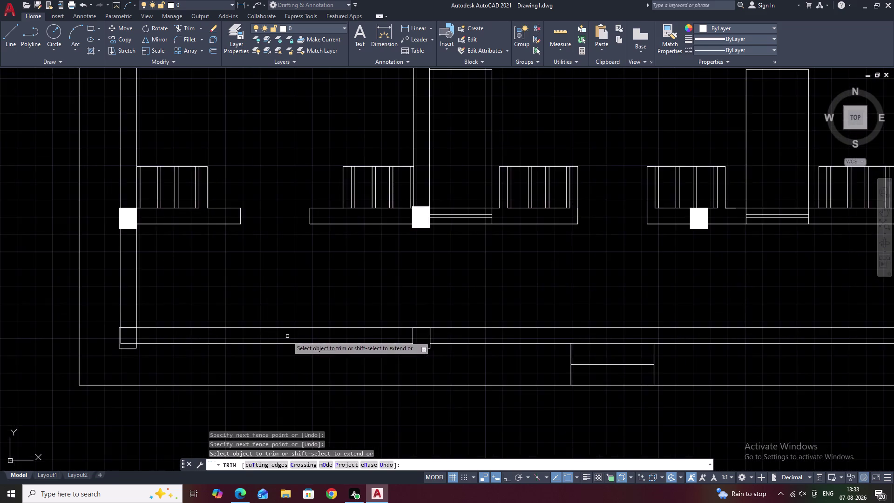
middle_drag(299, 336, 523, 341)
scroll(up, 3)
drag(345, 357, 341, 369)
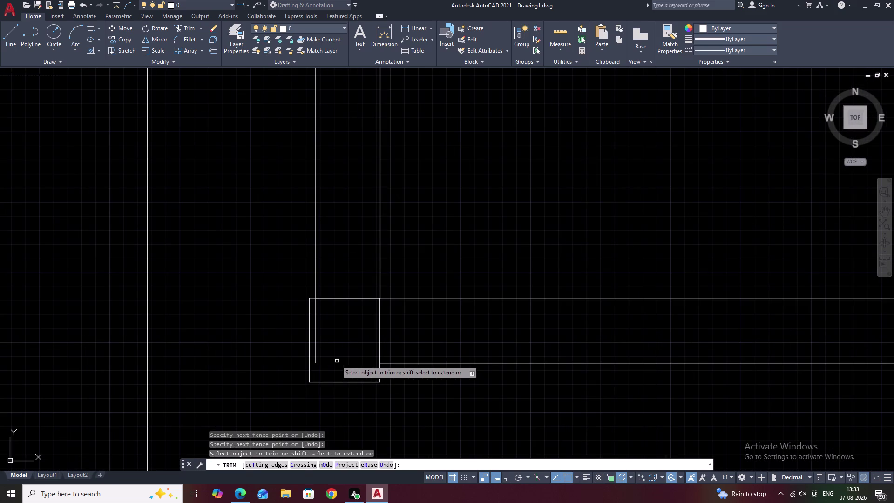
click(314, 340)
Cut the last line stubs along a column's top, check the result and end trimming.
scroll(up, 3)
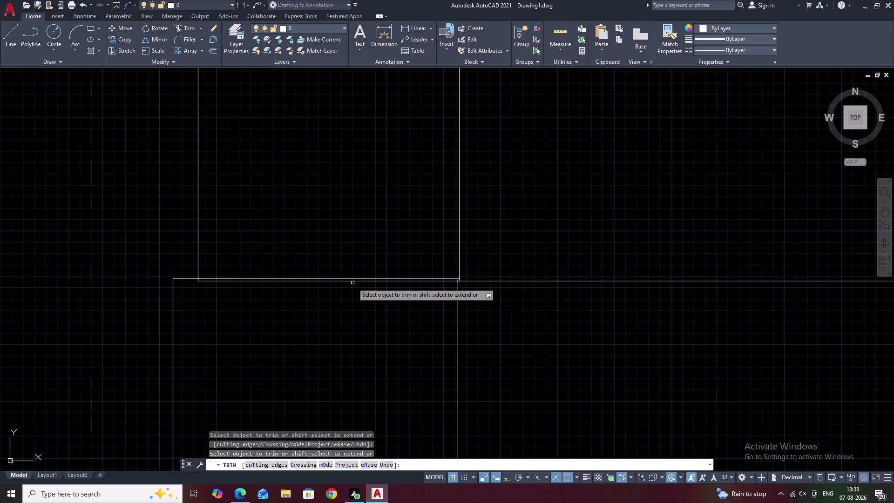
click(353, 282)
scroll(up, 3)
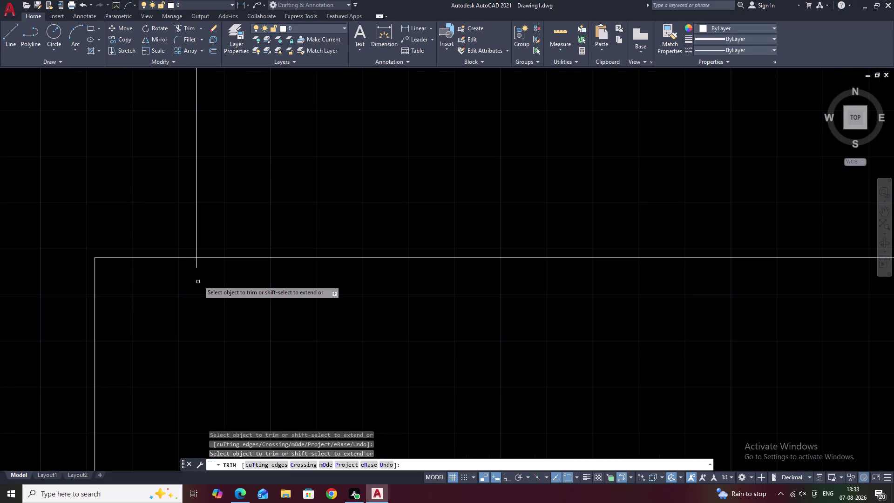
click(195, 265)
scroll(down, 3)
scroll(down, 3)
middle_drag(359, 323, 338, 348)
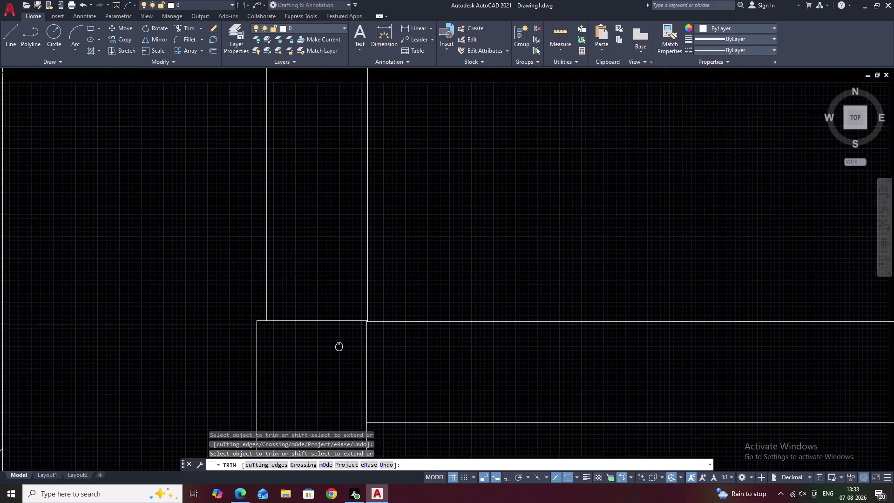
scroll(up, 3)
scroll(down, 3)
middle_drag(353, 371, 387, 301)
key(Escape)
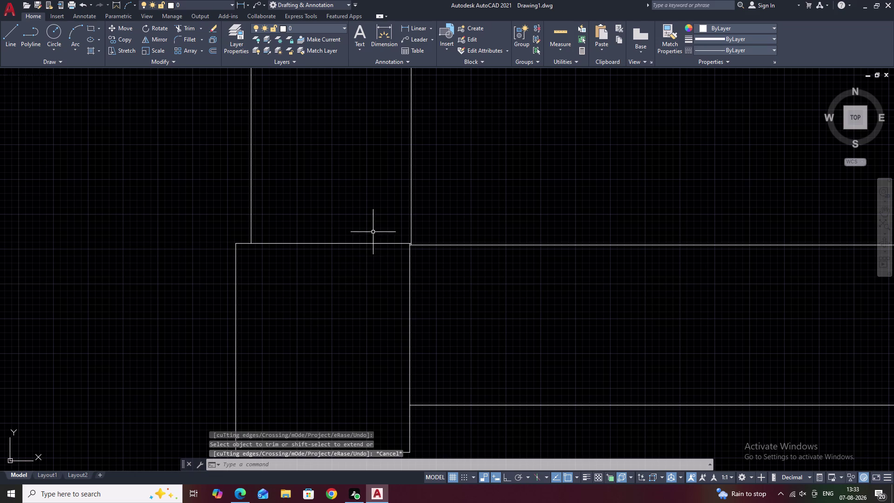
Move the square column slightly from its bottom midpoint onto the wall lines.
drag(373, 232, 337, 278)
click(326, 279)
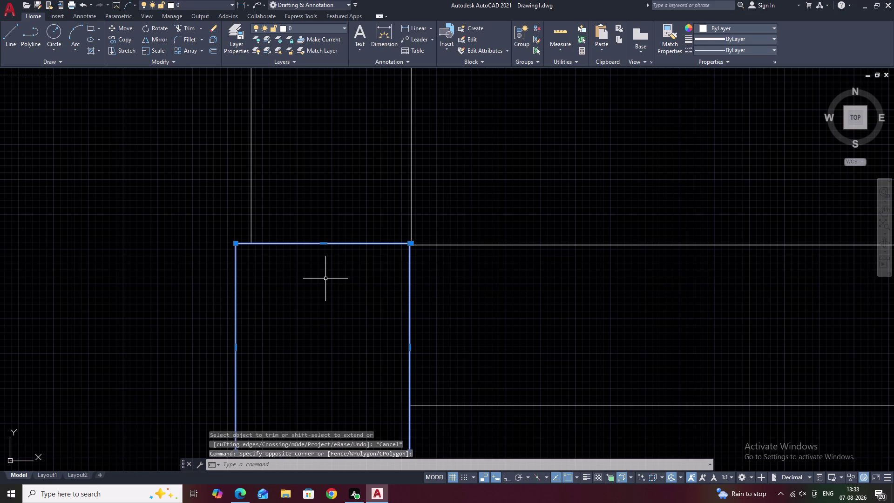
text(M)
key(space)
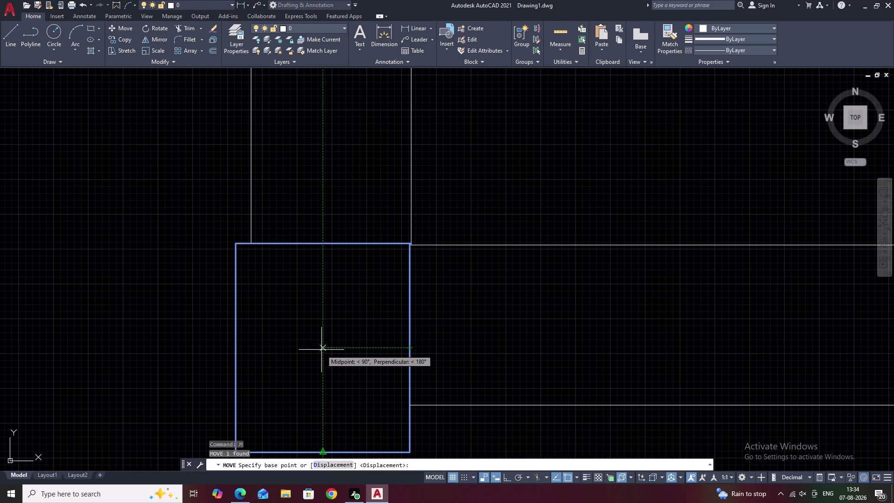
click(322, 347)
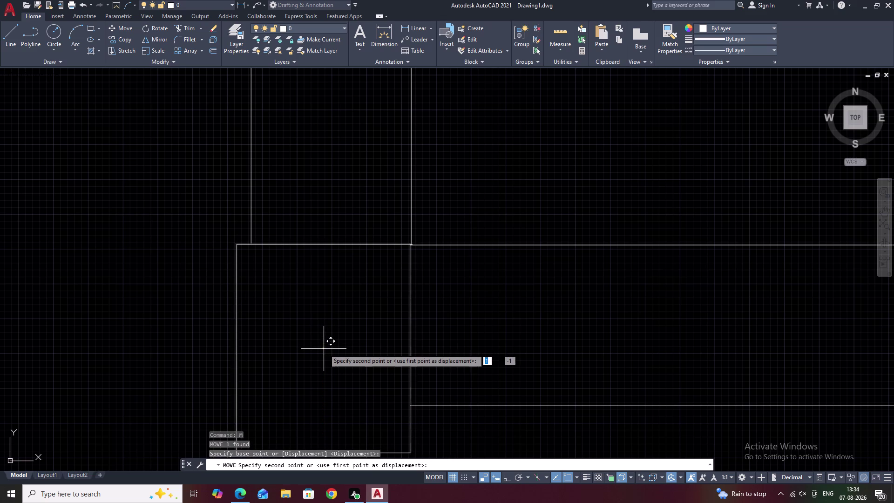
click(324, 348)
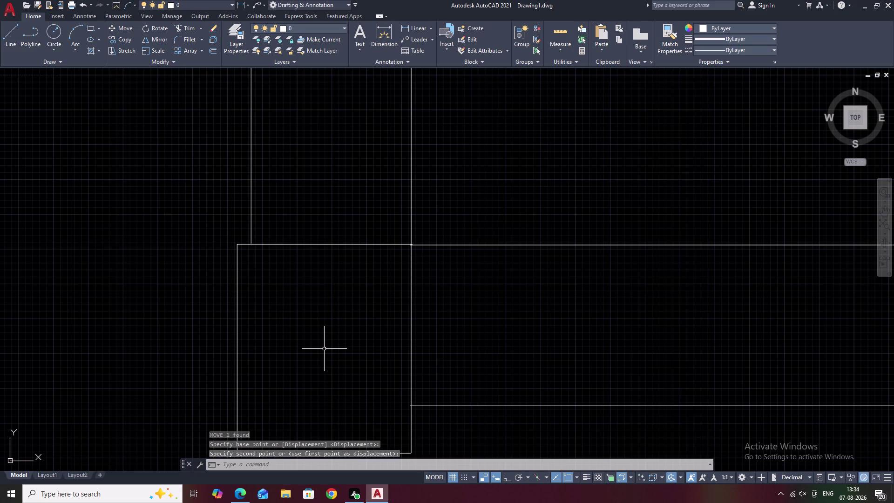
scroll(up, 3)
key(Escape)
scroll(up, 3)
text(TR)
key(space)
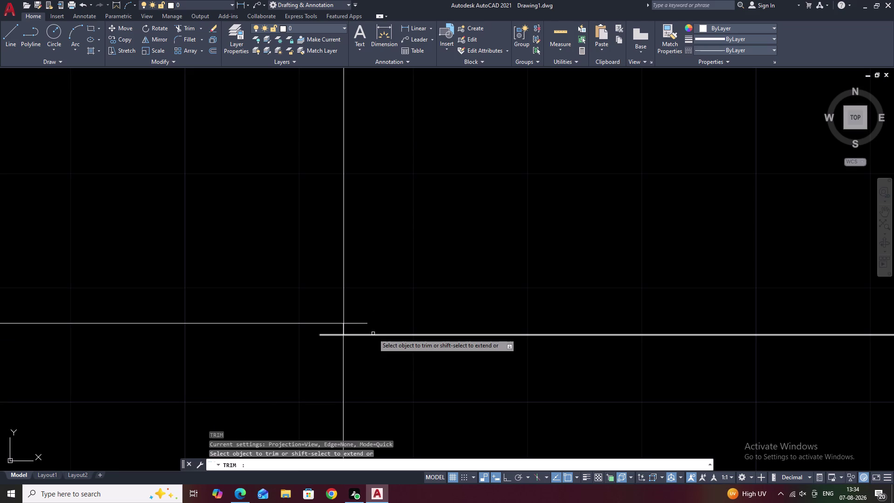
Start a fence trim across the wall lines, then cancel it.
click(359, 323)
click(331, 333)
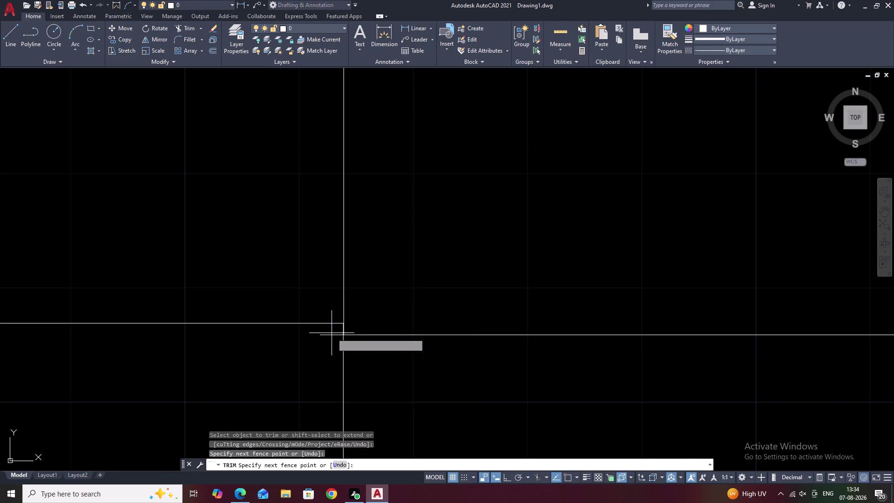
scroll(down, 3)
scroll(down, 3)
key(Escape)
scroll(down, 3)
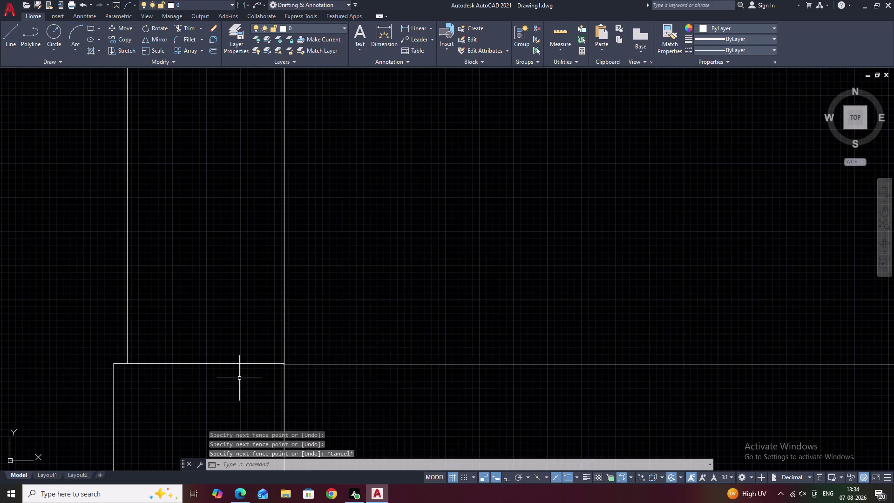
middle_drag(242, 375, 351, 211)
Extend the wall line with EX to meet the column edge.
text(E)
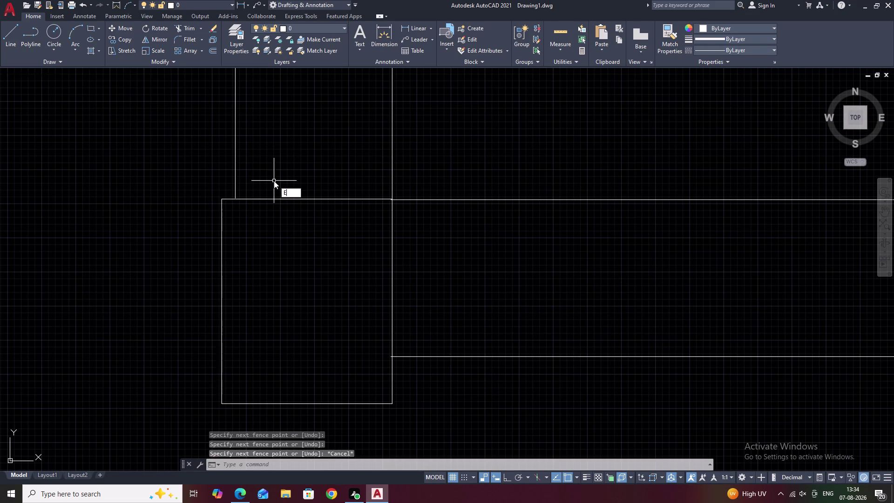
text(X)
key(space)
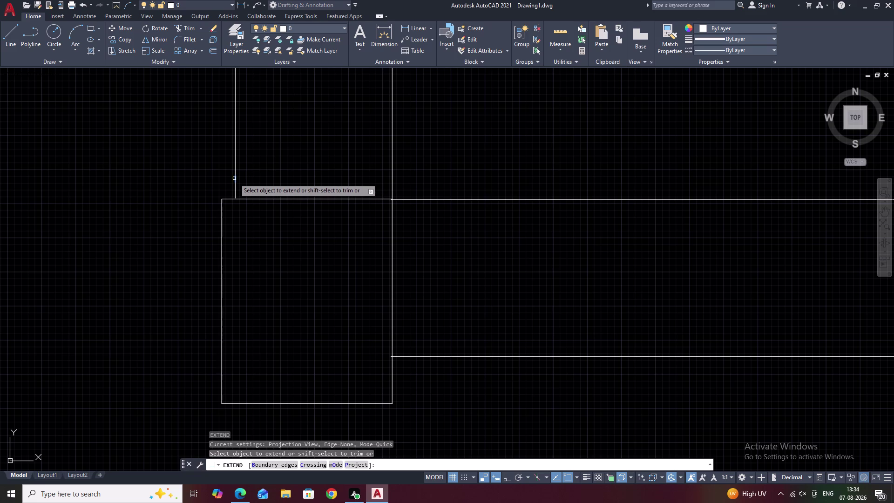
click(235, 179)
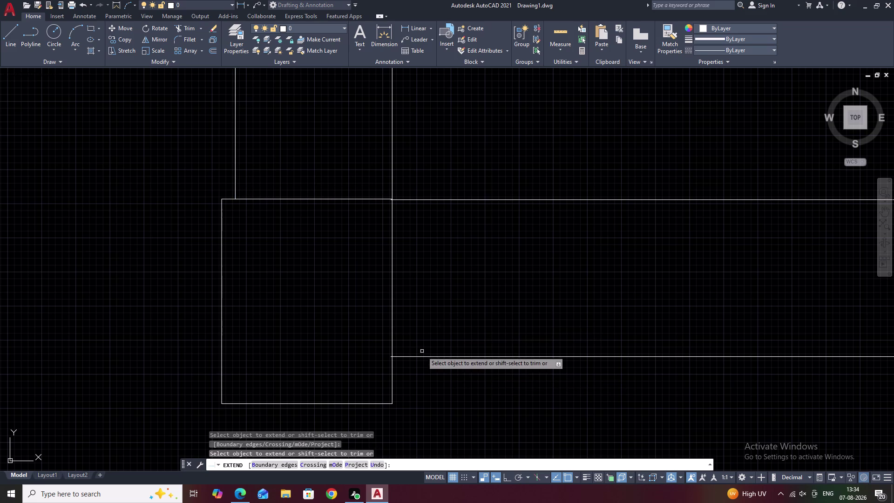
key(Escape)
Trim the overrunning wall line ends at two column junctions.
text(TR)
key(space)
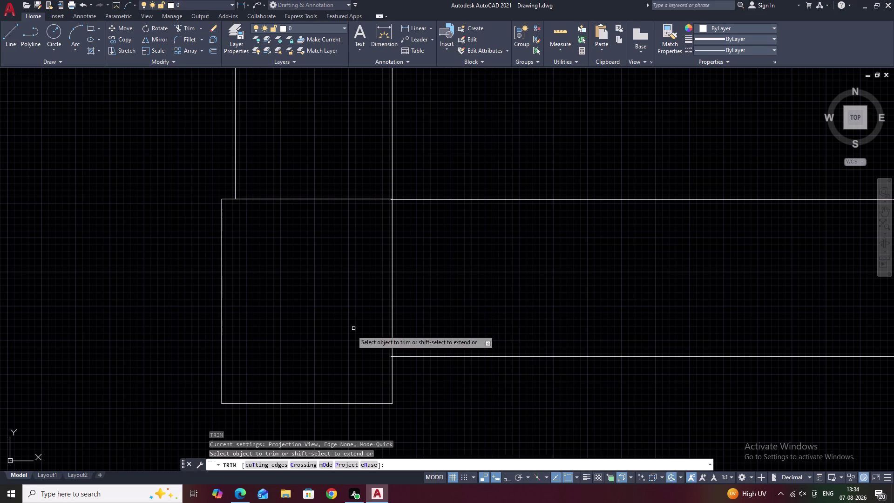
scroll(up, 3)
click(463, 336)
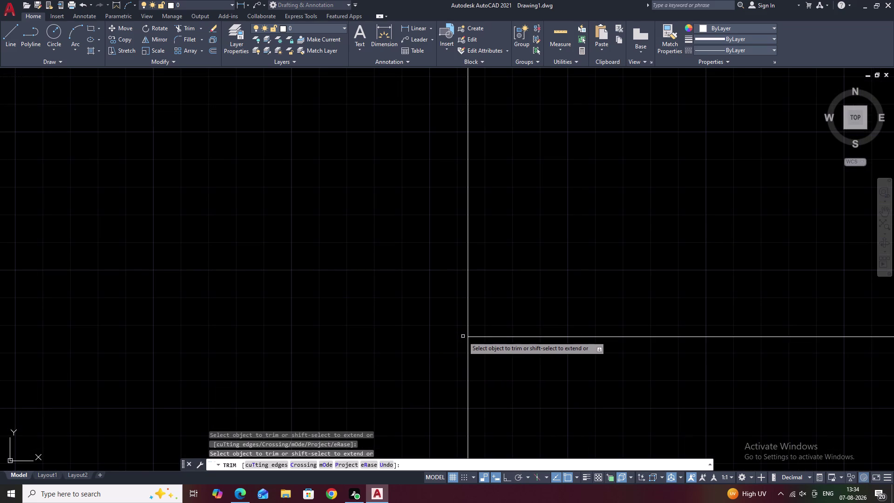
scroll(down, 3)
middle_drag(408, 297, 398, 364)
scroll(up, 3)
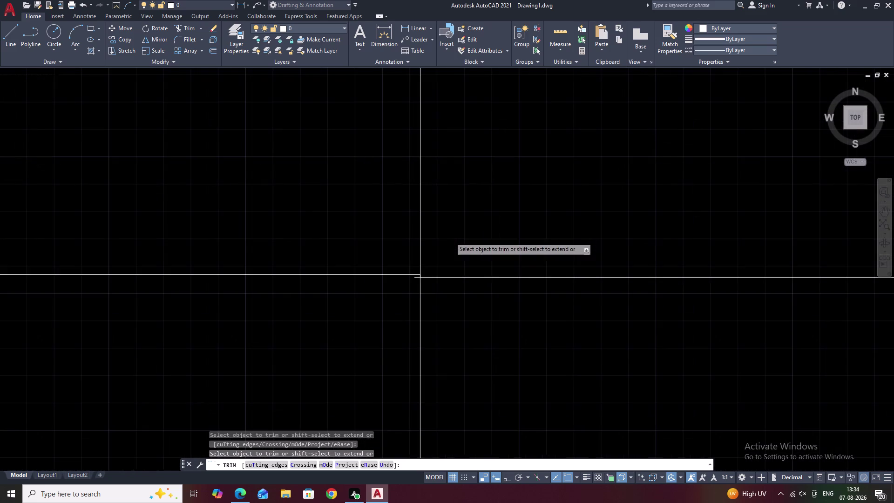
scroll(up, 3)
click(406, 221)
scroll(down, 3)
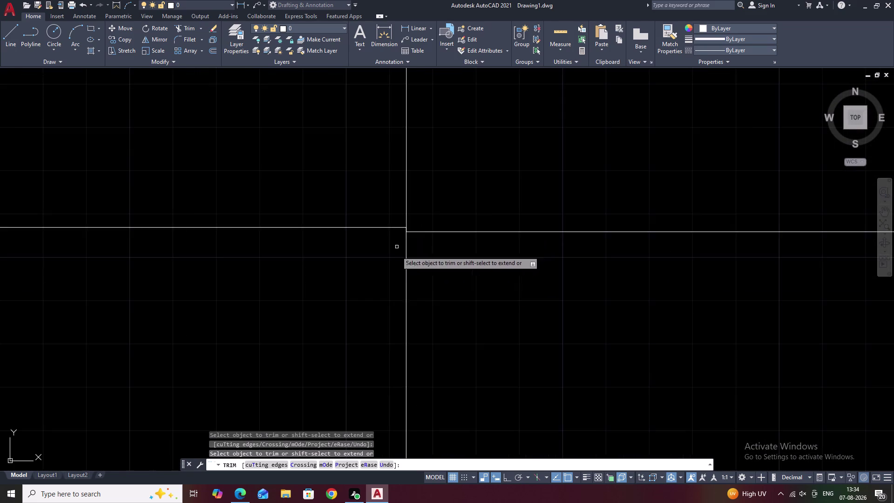
scroll(down, 3)
scroll(down, 3)
middle_drag(540, 331, 456, 343)
key(Escape)
Zoom and pan out to view the whole floor plan.
scroll(down, 3)
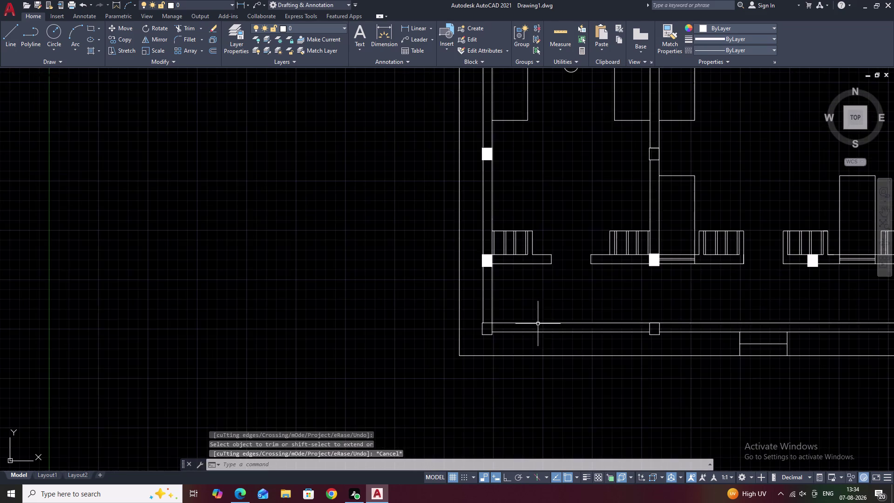
middle_drag(589, 308, 385, 372)
scroll(down, 3)
middle_drag(598, 339, 510, 358)
scroll(up, 3)
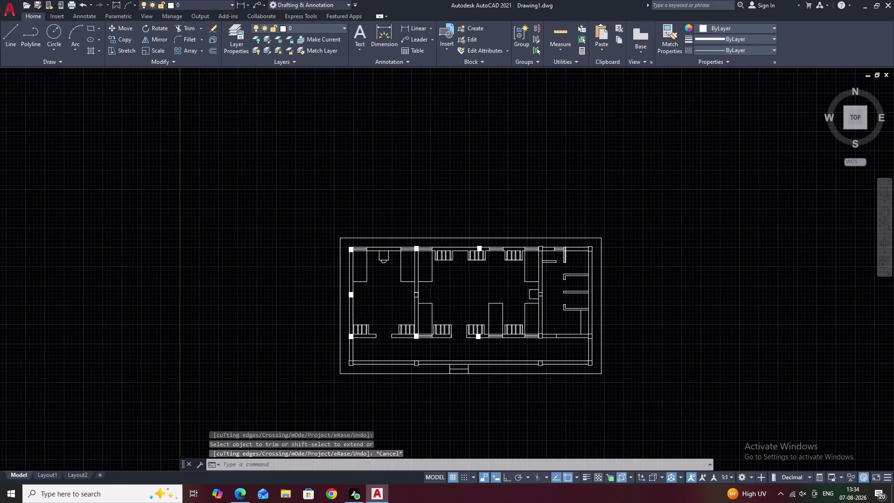
scroll(up, 3)
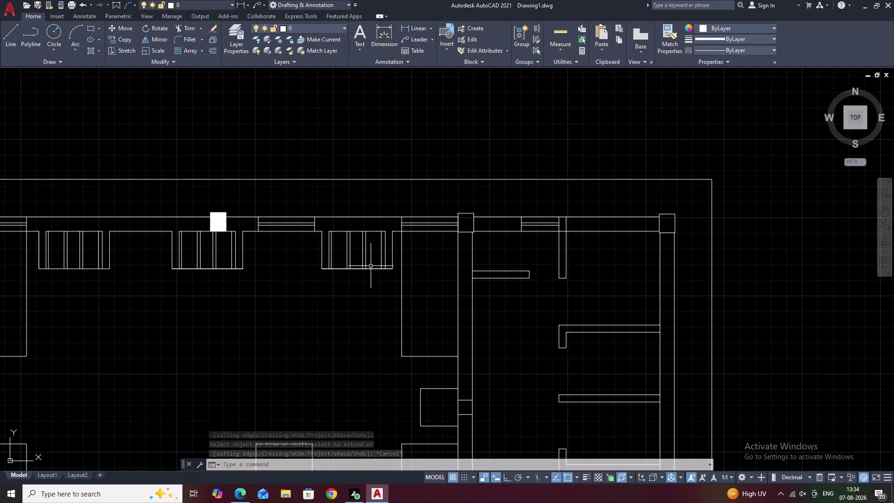
Solid-hatch the corridor-wall column, the right-end column and its neighbouring column square.
text(H)
key(space)
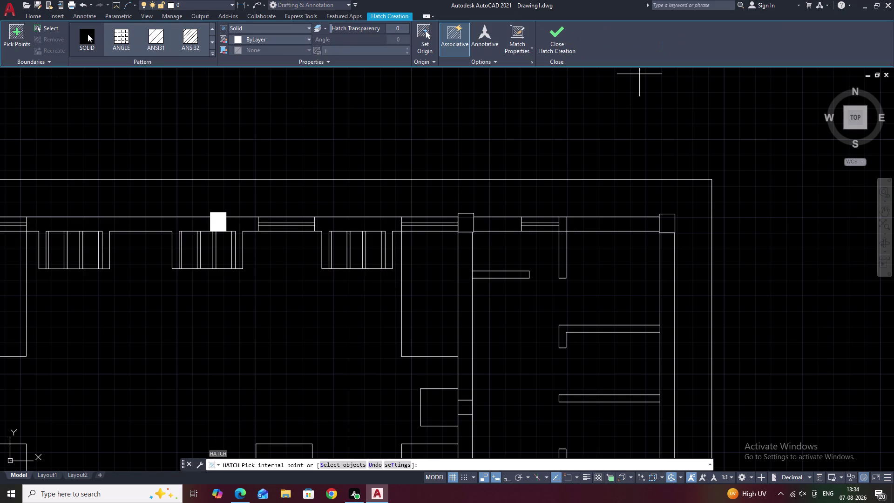
click(87, 34)
click(467, 220)
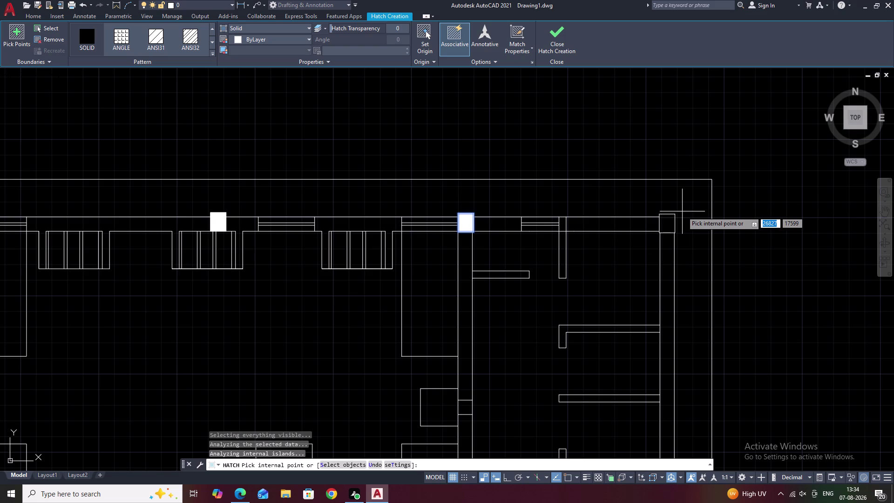
click(668, 223)
scroll(down, 3)
middle_drag(672, 278, 674, 273)
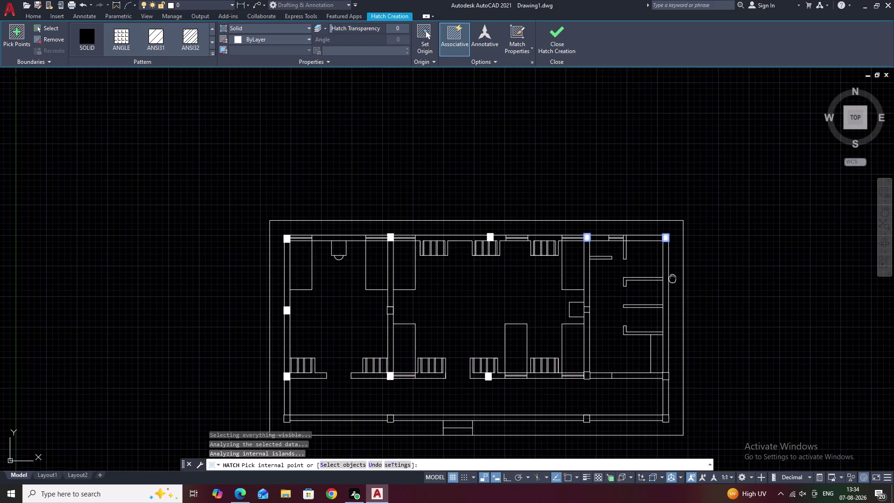
middle_drag(674, 273, 675, 223)
scroll(up, 3)
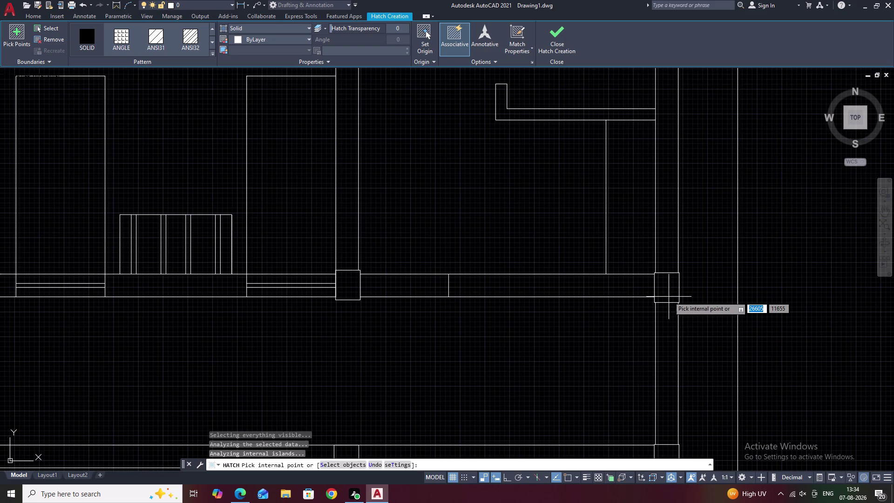
click(666, 290)
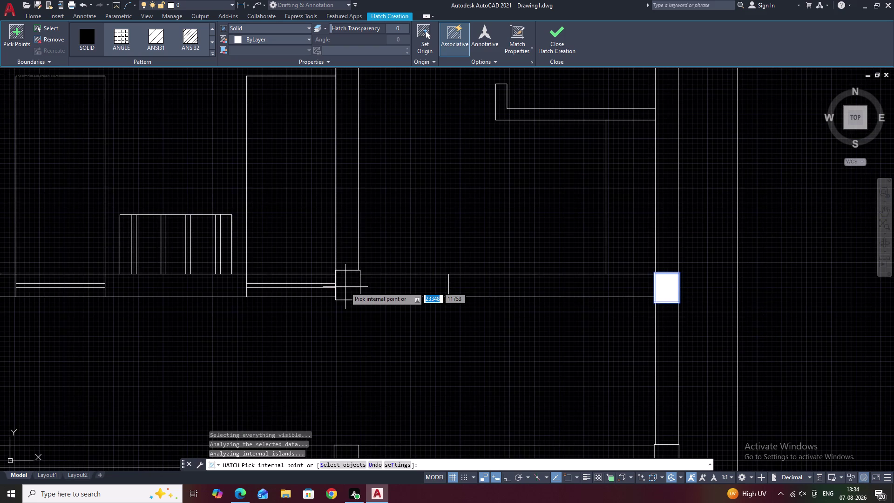
click(347, 285)
Solid-fill the verandah-line columns and the bottom right and left corner columns, then exit hatching.
scroll(down, 3)
middle_drag(353, 286, 550, 254)
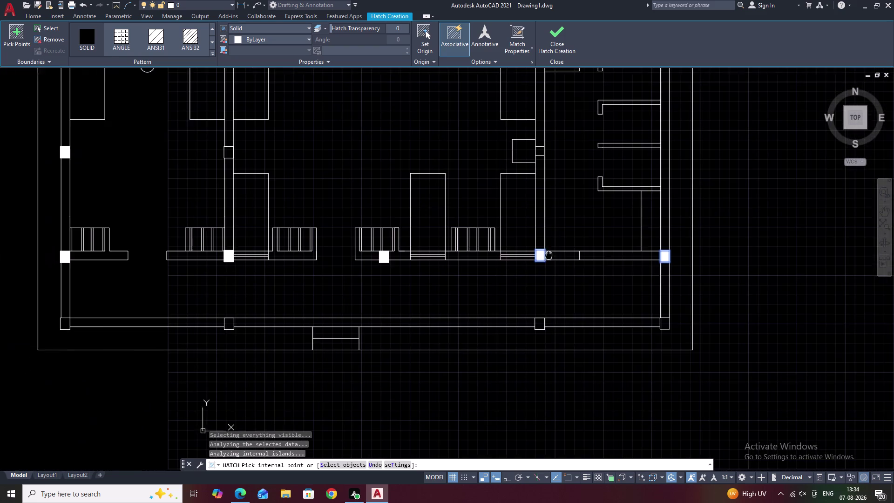
click(544, 323)
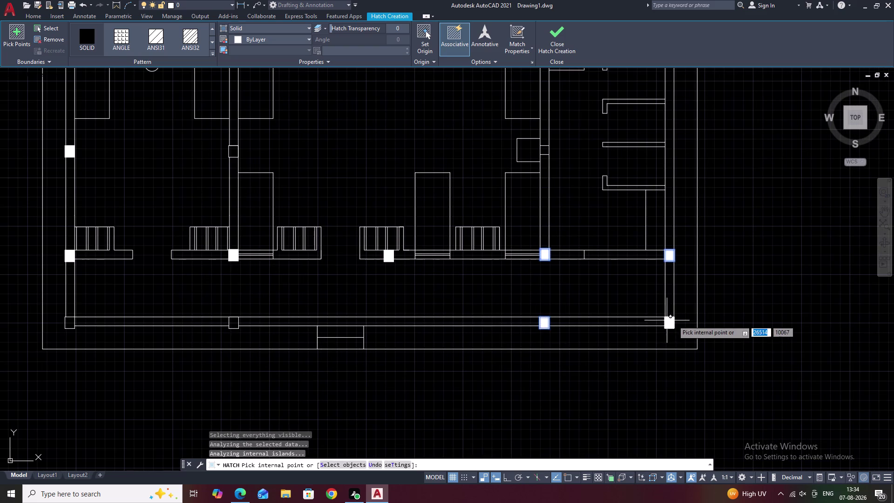
click(672, 324)
middle_drag(403, 299, 591, 292)
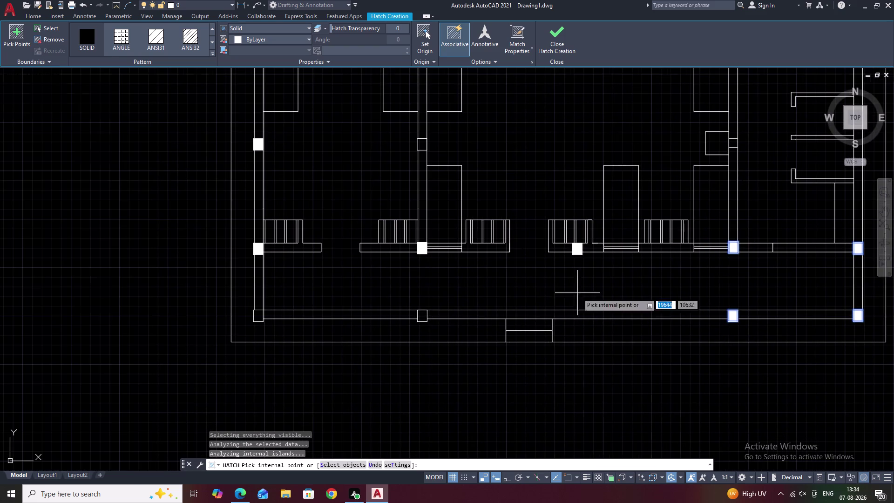
click(420, 317)
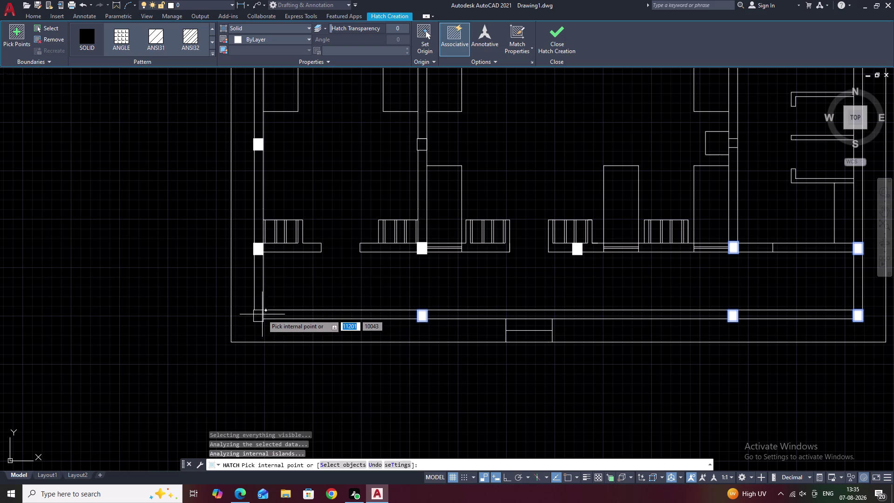
click(258, 315)
key(Escape)
scroll(down, 3)
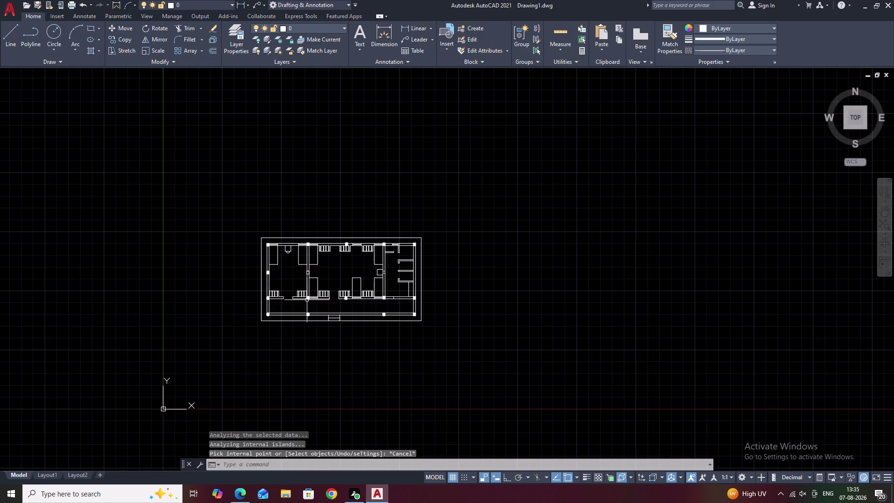
middle_drag(309, 300, 347, 312)
scroll(up, 3)
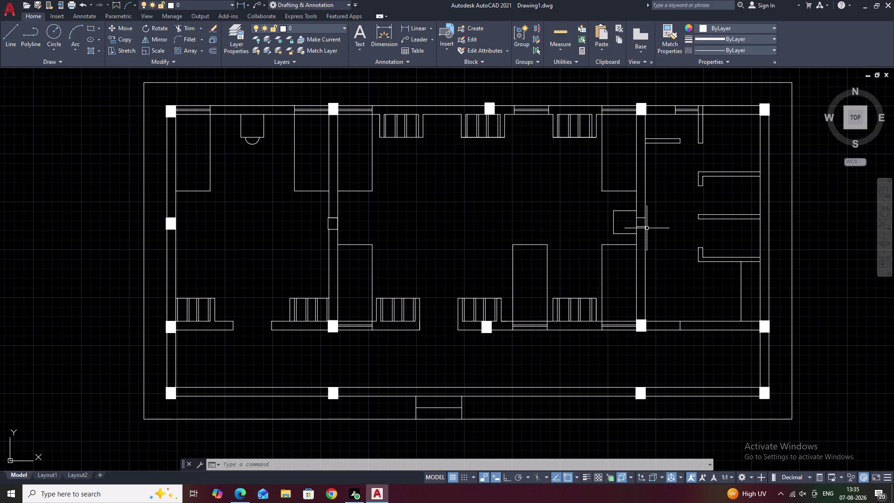
scroll(up, 3)
middle_drag(705, 232, 485, 231)
middle_drag(618, 221, 420, 232)
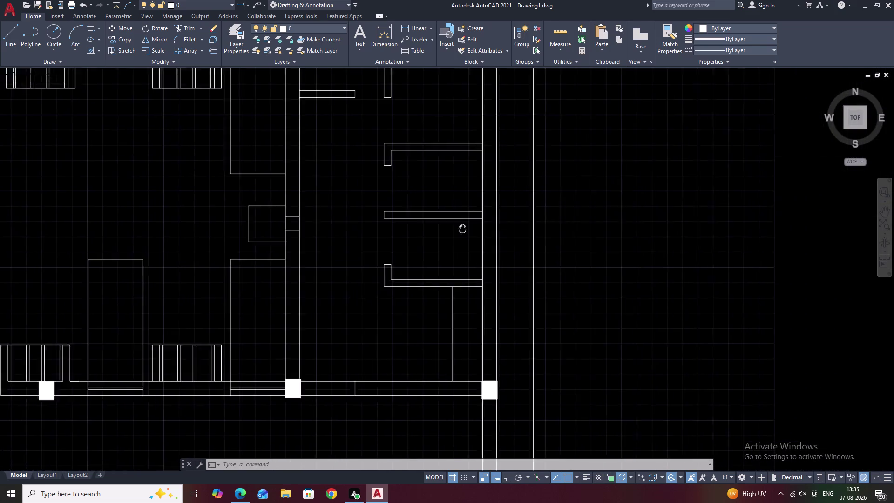
middle_drag(421, 233, 406, 234)
scroll(down, 3)
scroll(down, 3)
middle_drag(697, 234, 670, 240)
scroll(up, 3)
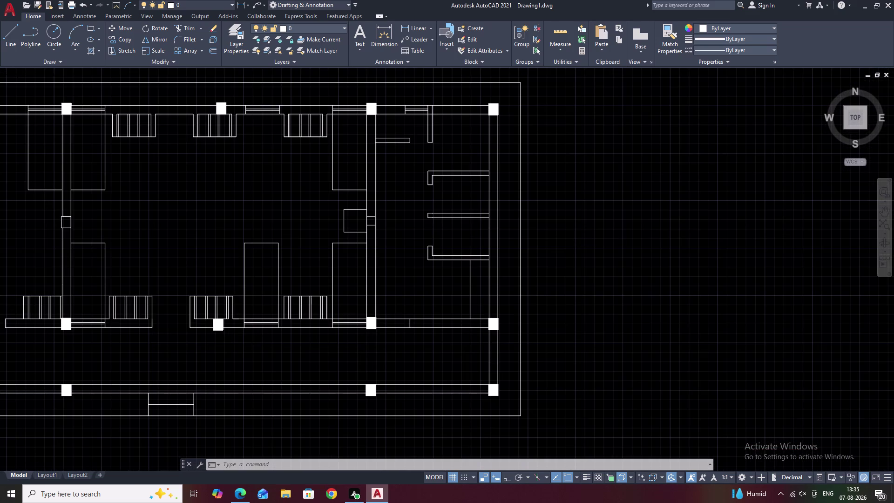
text(RE)
key(Escape)
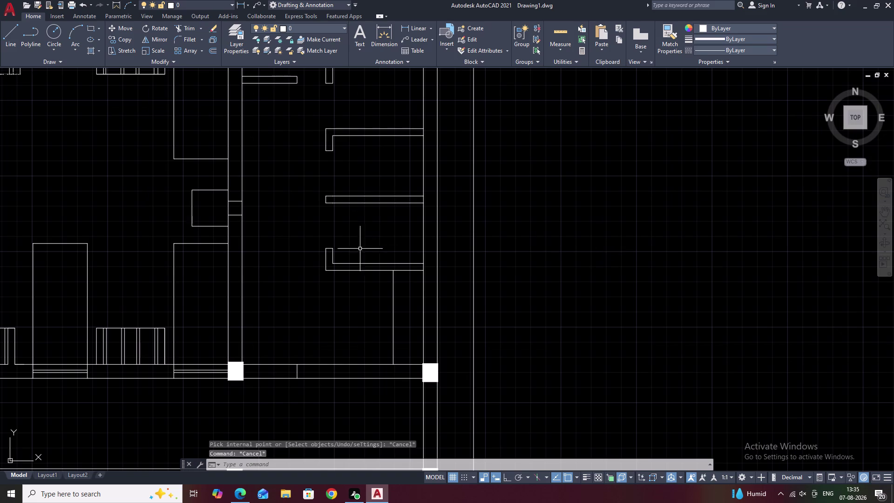
middle_drag(325, 250, 570, 243)
middle_drag(302, 239, 524, 224)
scroll(up, 3)
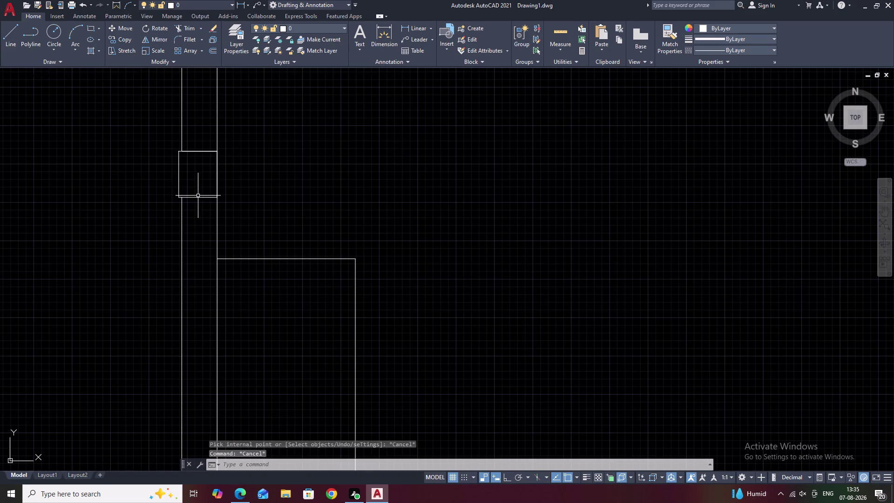
click(200, 196)
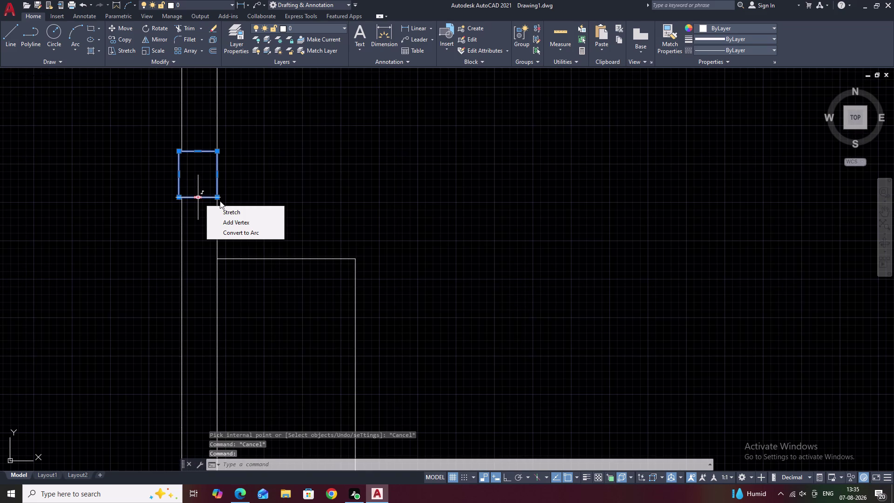
Try to copy the left-wall square column, cancelling the accidental Convert to Arc prompts.
text(CO)
key(space)
key(Escape)
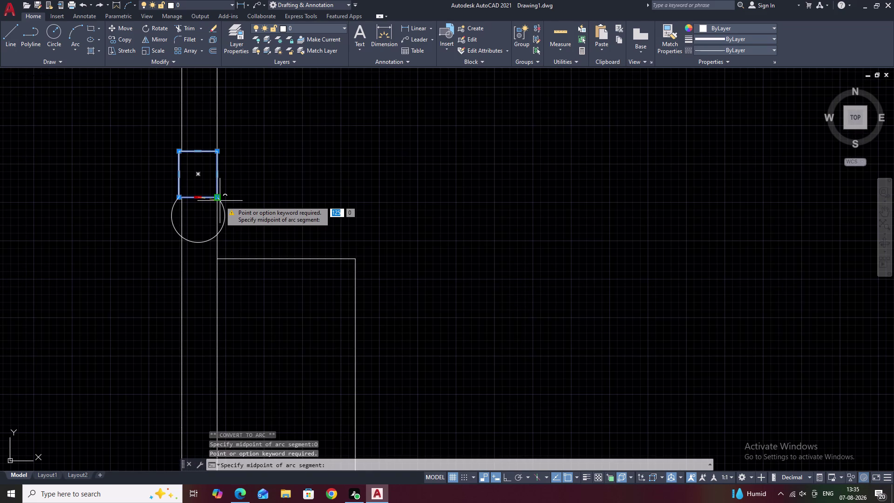
key(Escape)
click(197, 197)
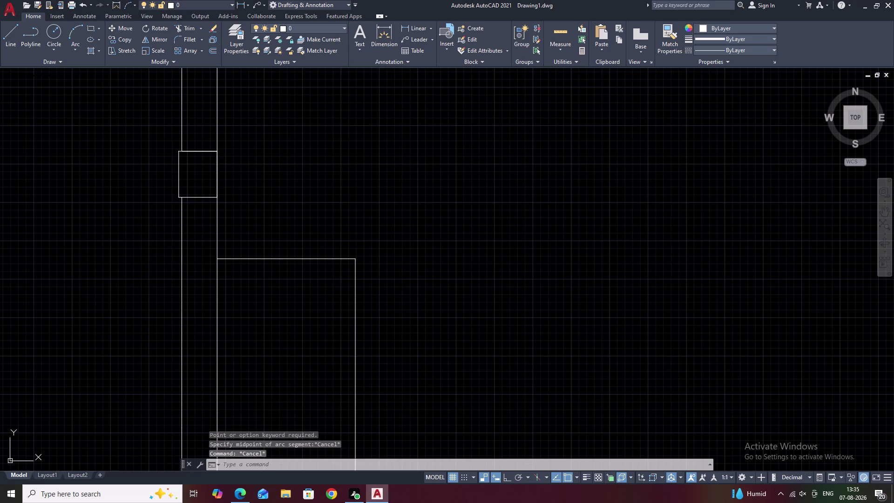
text(CO)
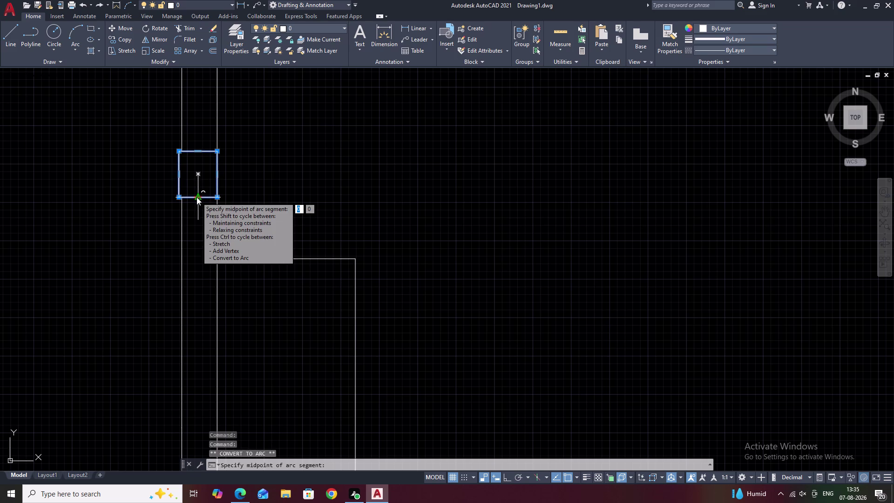
key(space)
key(Escape)
key(Escape)
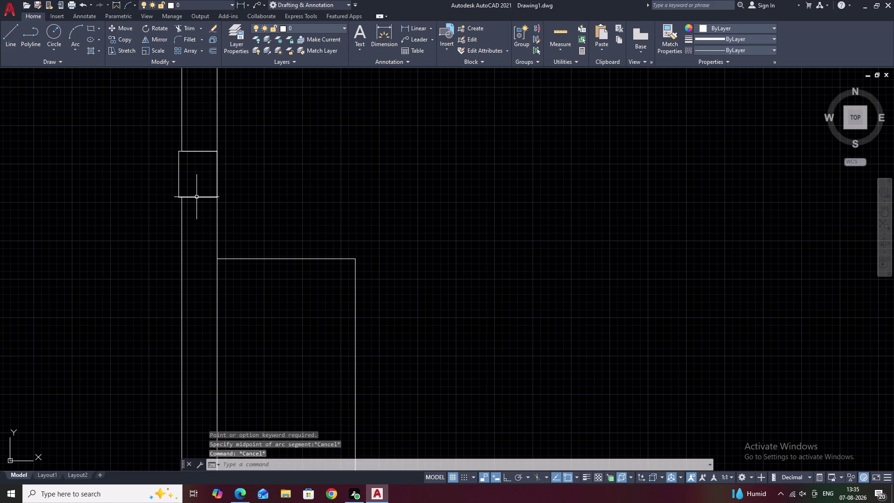
click(197, 197)
text(CO)
key(space)
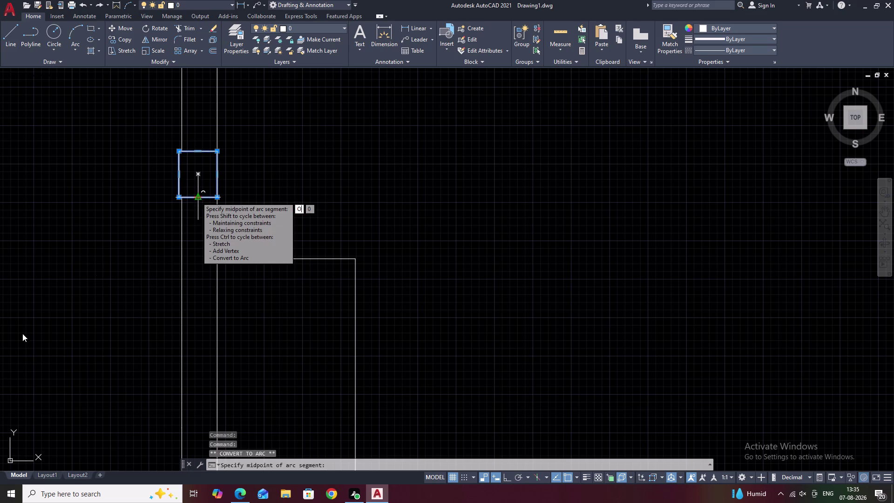
key(Escape)
key(Escape)
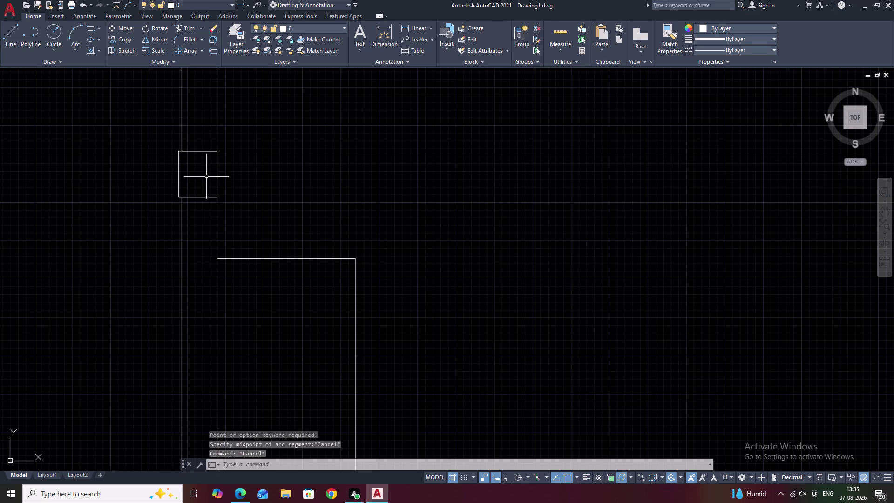
Reselect the square and retype the CO copy command, again cancelling the arc prompt.
click(199, 197)
key(c)
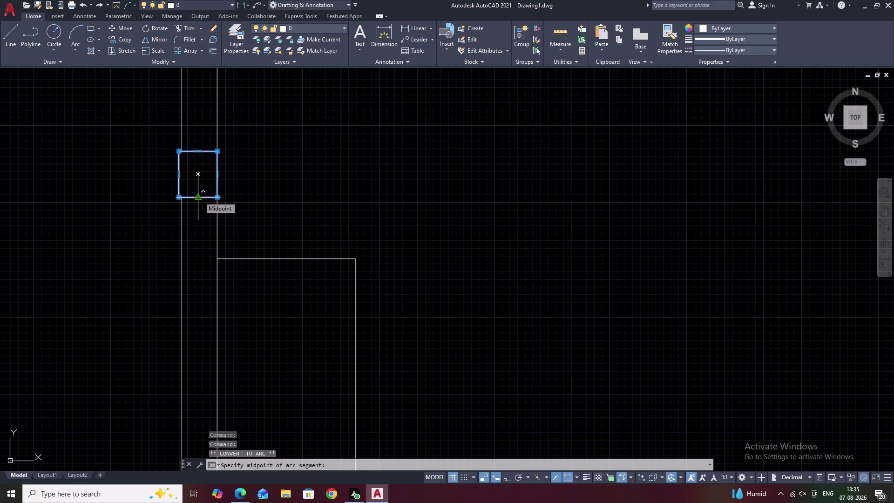
key(BackSpace)
key(c)
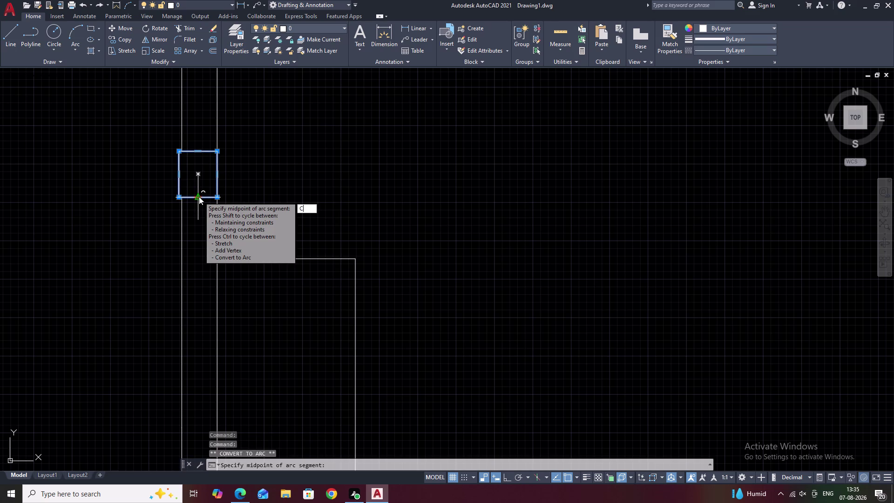
key(p)
key(BackSpace)
text(O)
key(space)
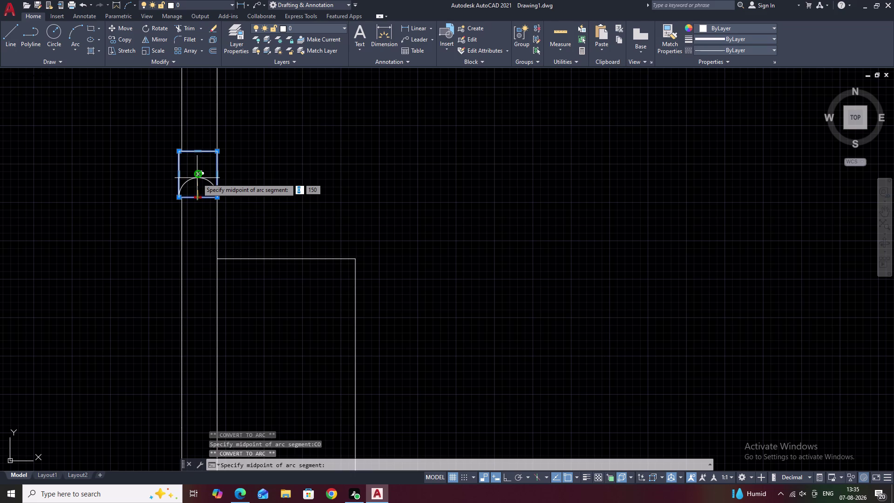
key(Escape)
key(Escape)
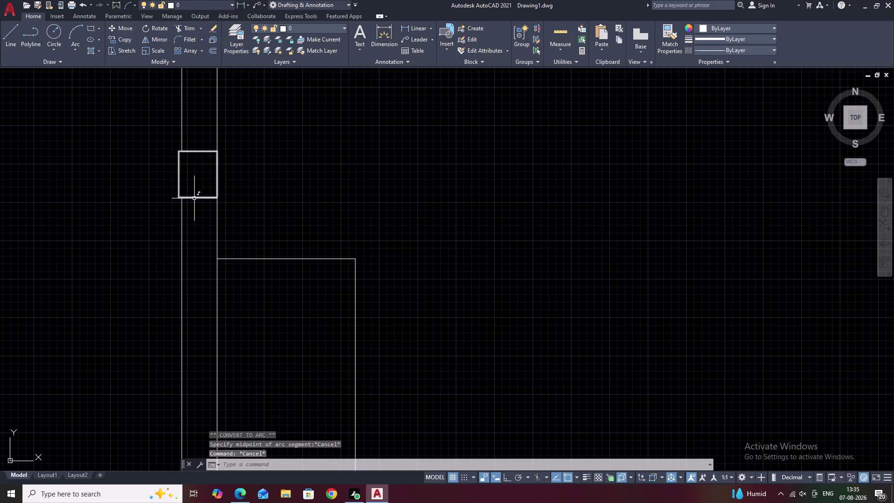
Start copying the selected square column from a picked base point.
click(194, 198)
key(c)
text(O)
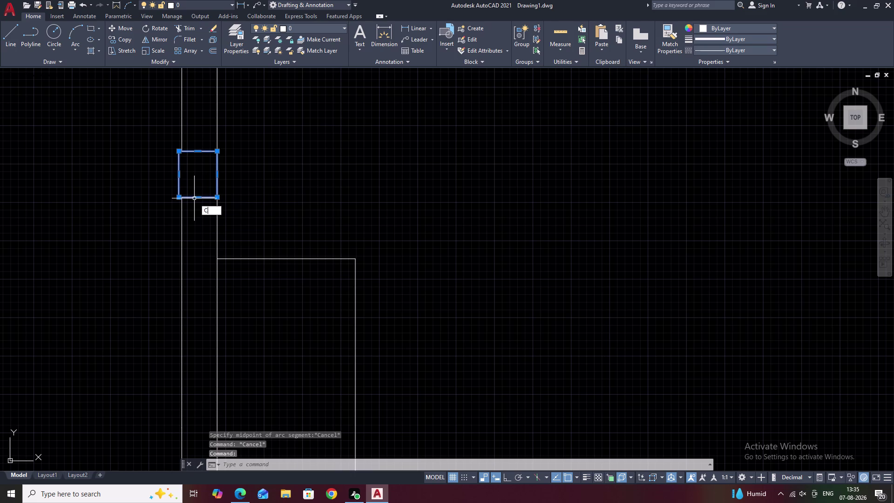
key(space)
click(196, 175)
Place the square column copy on the right interior wall.
scroll(down, 3)
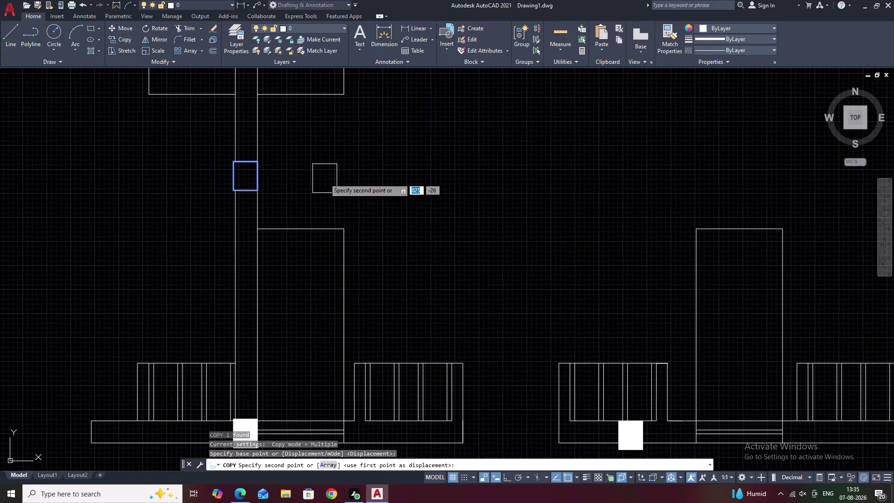
scroll(down, 3)
middle_drag(423, 186, 285, 204)
middle_drag(448, 185, 326, 197)
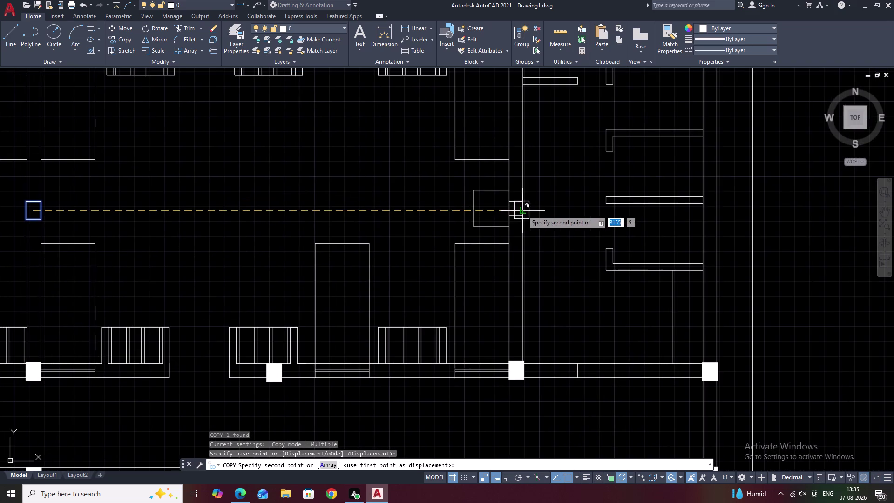
scroll(up, 3)
scroll(up, 3)
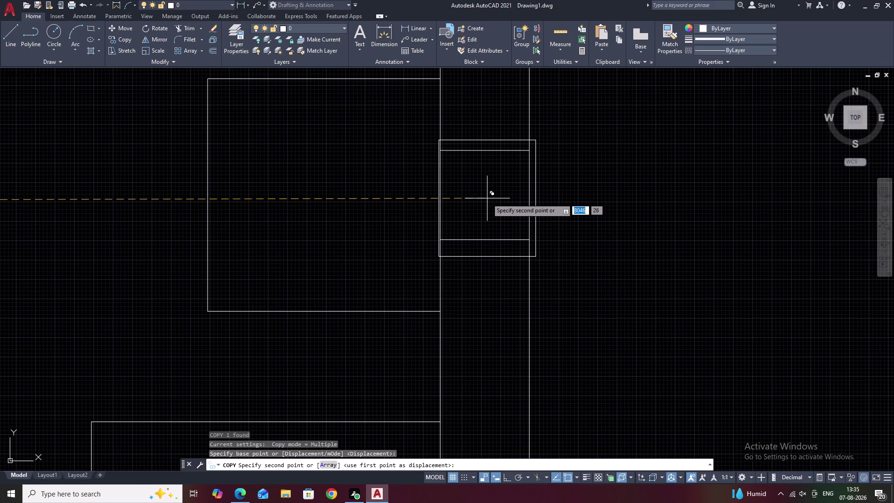
click(489, 198)
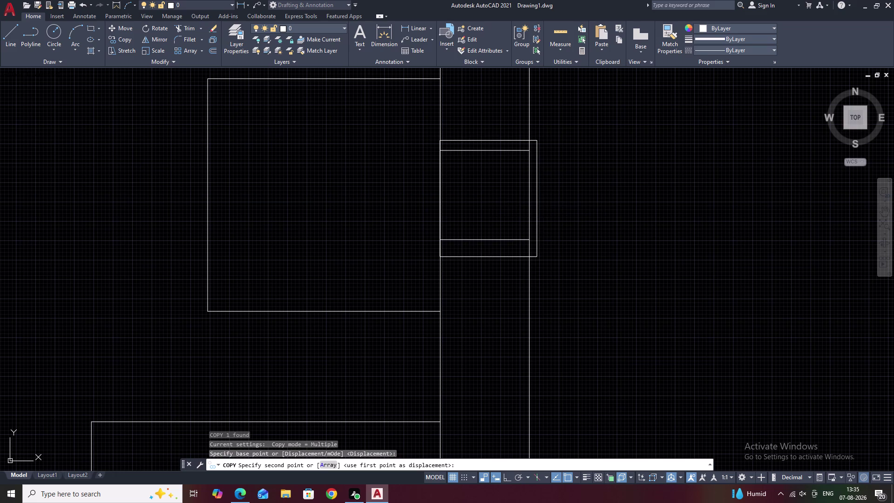
key(Escape)
Trim away the five wall lines running through the new column square.
text(TR)
key(space)
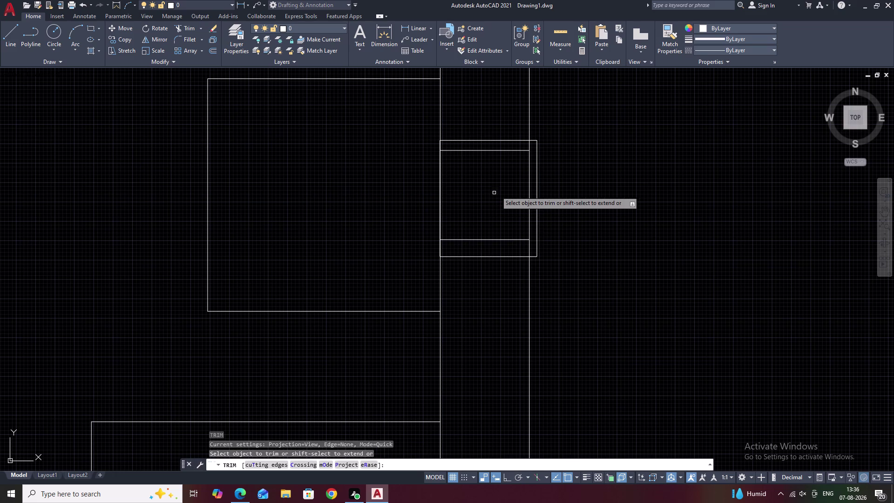
click(529, 163)
click(530, 149)
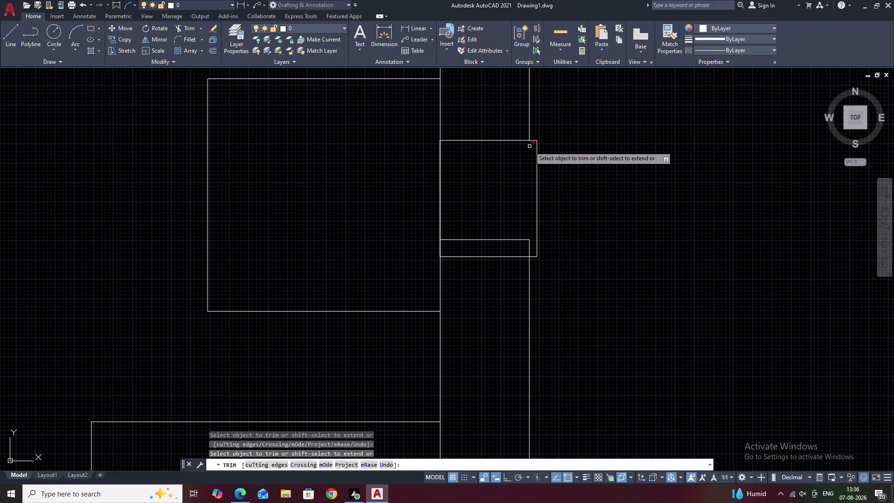
click(529, 146)
click(529, 248)
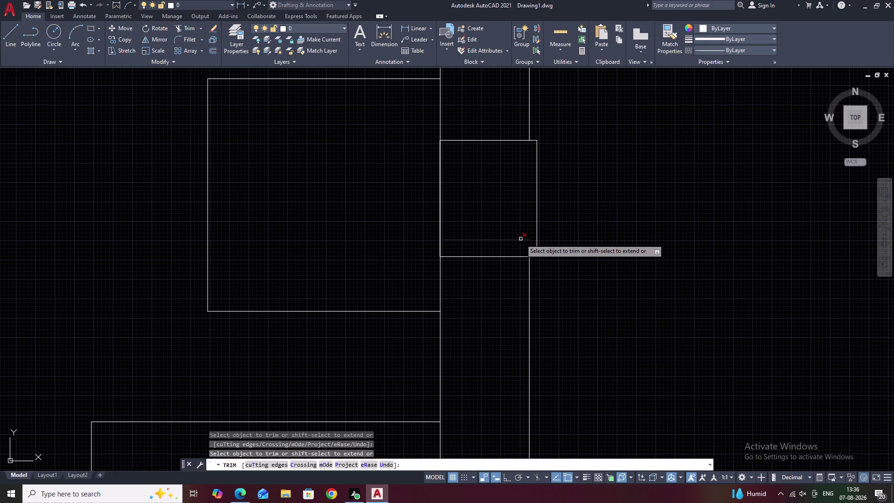
click(521, 239)
scroll(down, 3)
key(Escape)
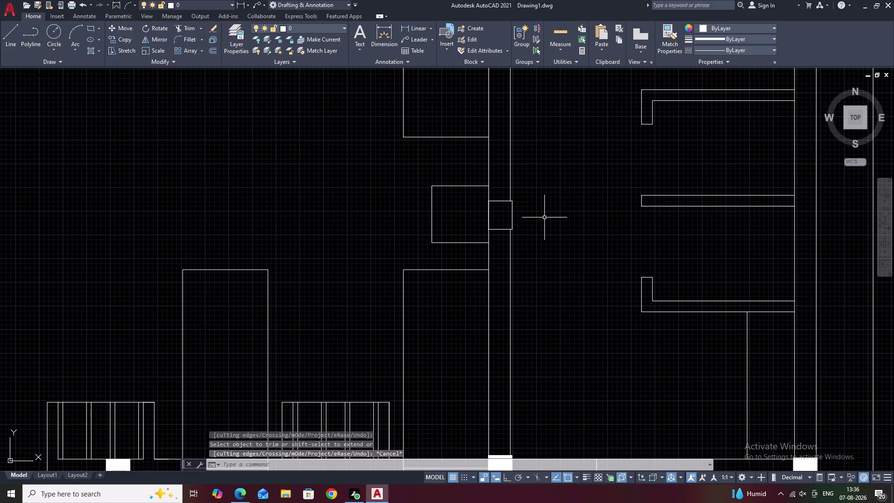
scroll(down, 3)
middle_drag(293, 180, 466, 194)
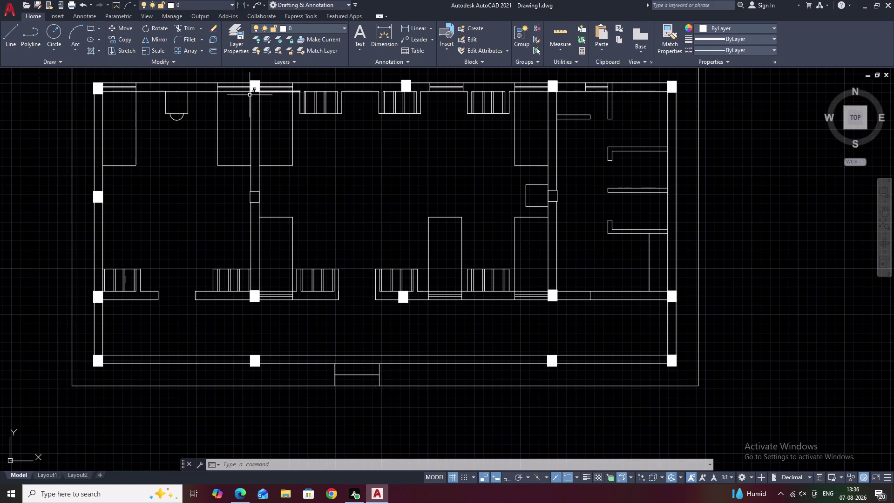
Match properties from a filled column onto the new column, then stop matching.
key(Escape)
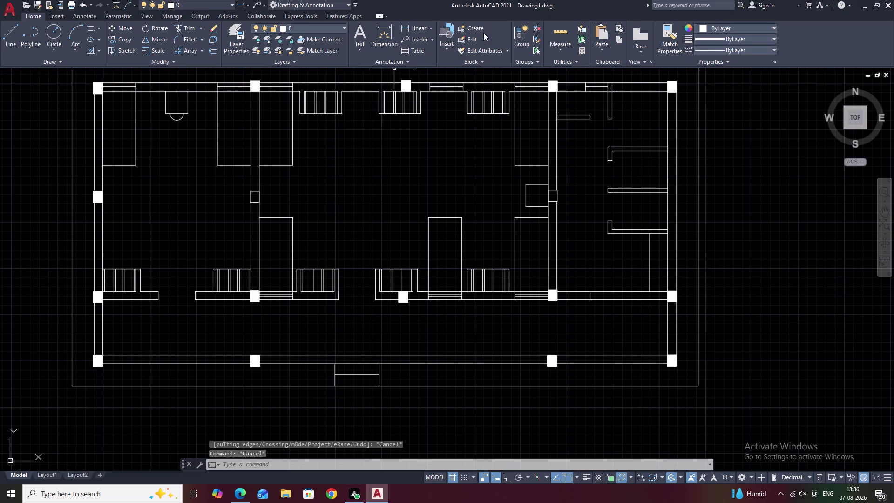
click(672, 38)
click(671, 88)
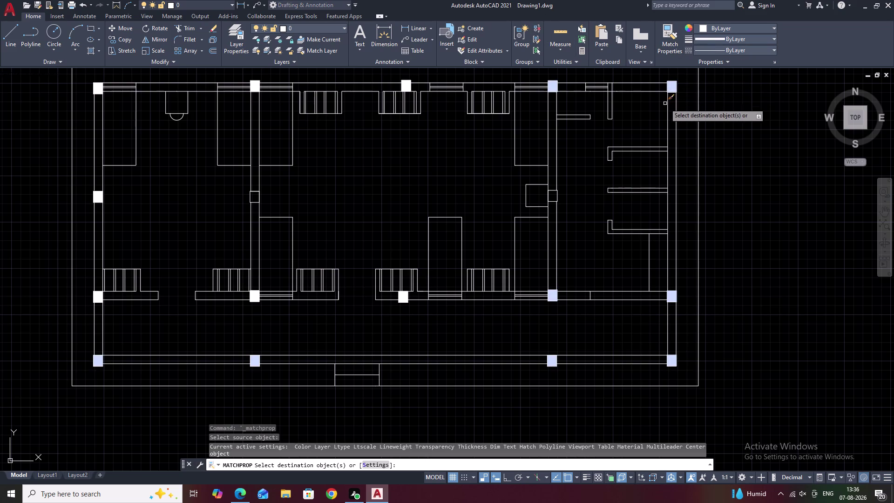
click(554, 195)
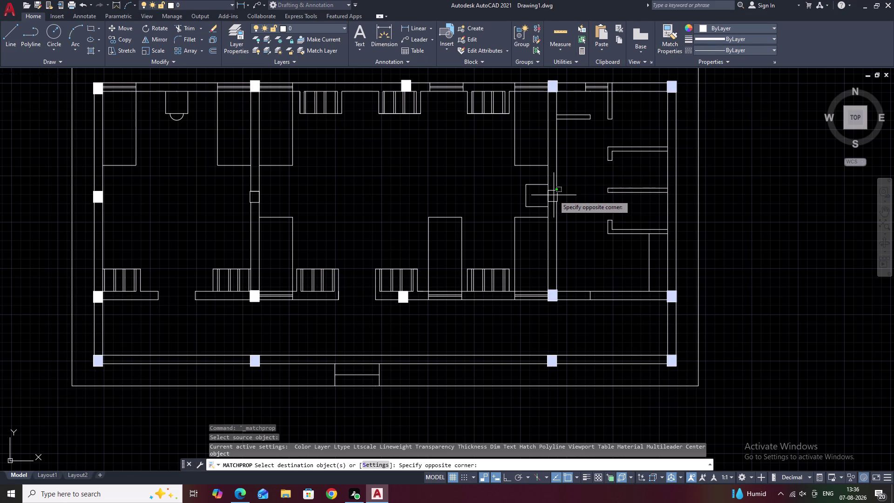
key(Escape)
Fill the left and right mid-wall column squares with Solid hatch.
text(H)
key(space)
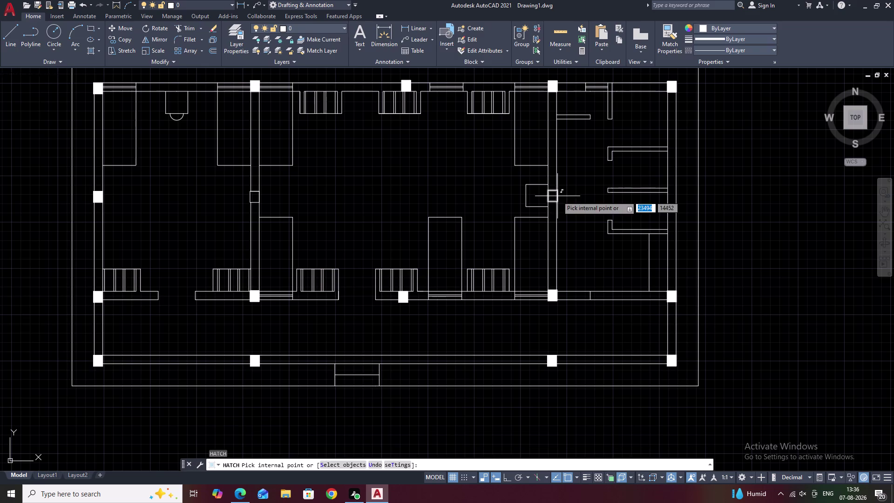
click(84, 35)
scroll(up, 3)
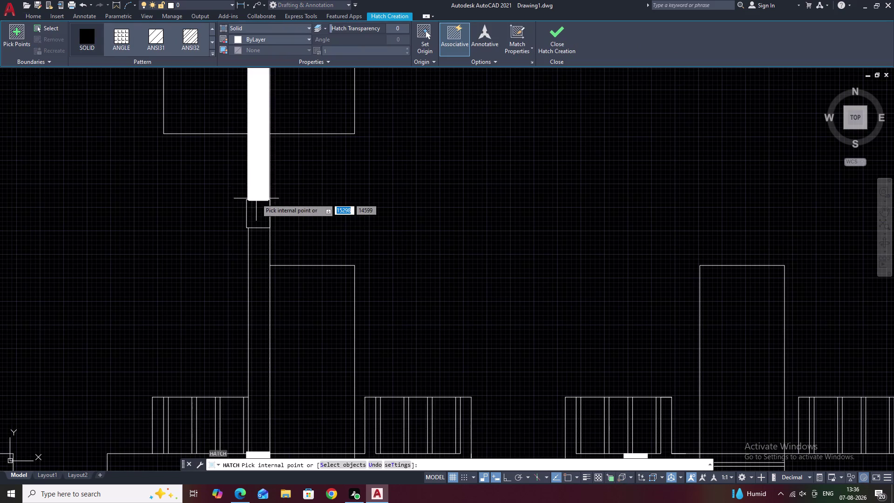
click(257, 210)
scroll(down, 3)
middle_drag(507, 203, 496, 208)
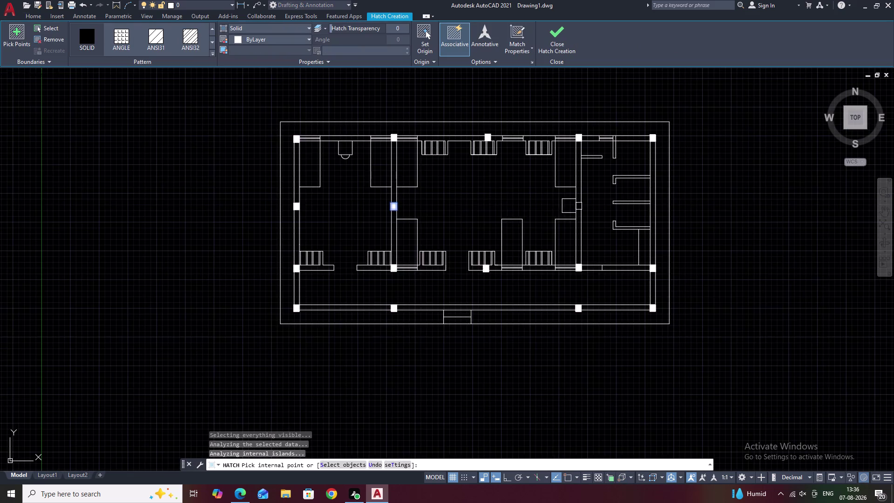
middle_drag(497, 208, 411, 220)
scroll(up, 3)
click(456, 223)
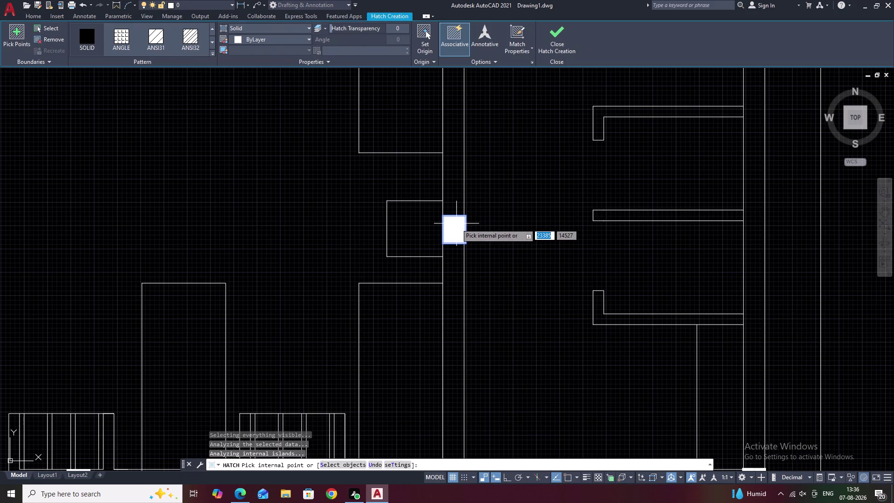
key(Escape)
scroll(down, 3)
key(Escape)
key(Escape)
scroll(down, 3)
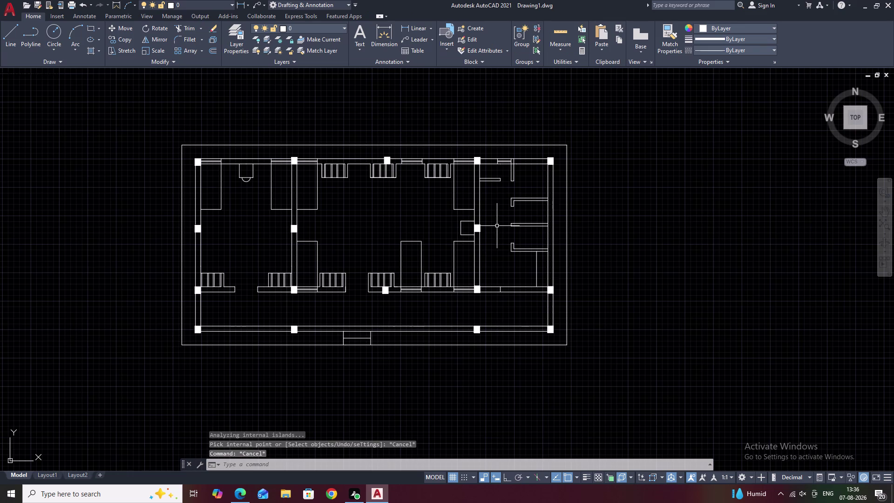
middle_drag(496, 226, 520, 218)
Pan in toward the right-side rooms and cancel the stray commands.
middle_drag(380, 215, 424, 208)
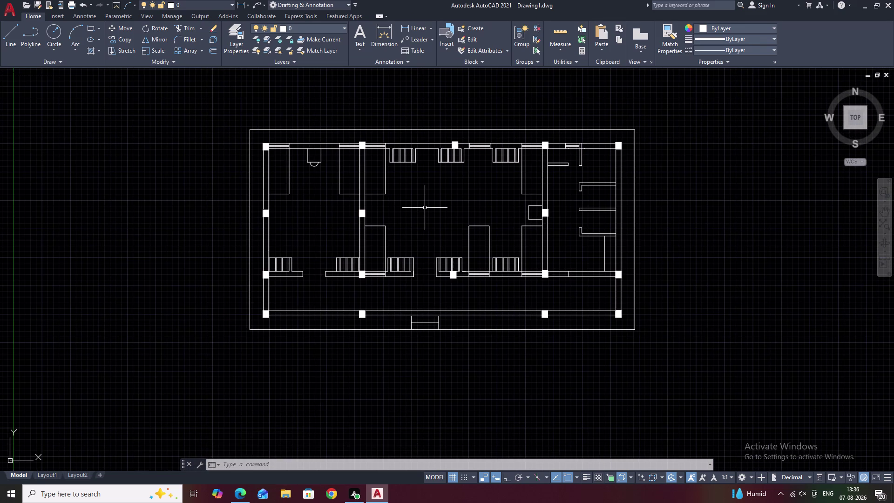
scroll(up, 3)
middle_drag(574, 219, 477, 193)
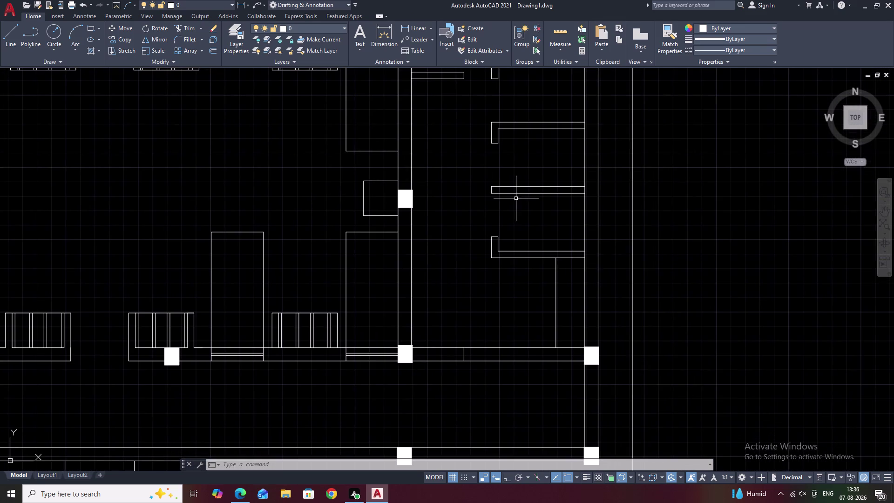
key(grave)
key(Escape)
key(Escape)
text(R)
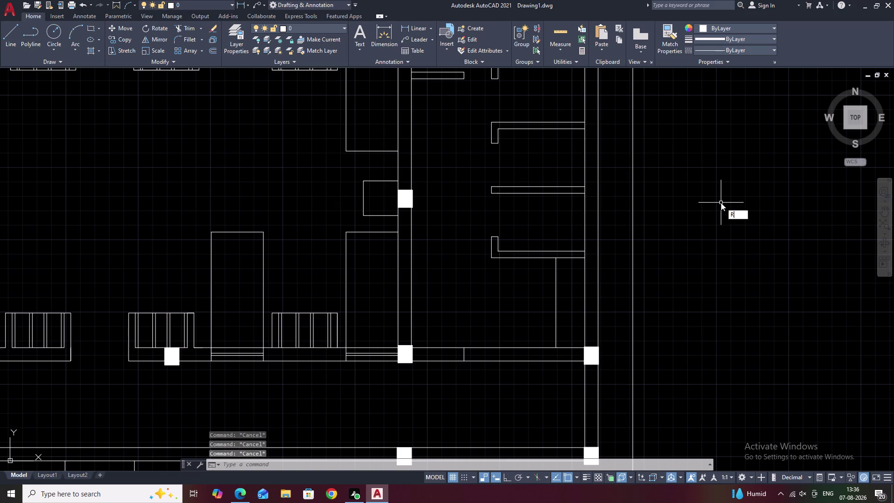
text(E)
key(space)
click(725, 217)
key(Escape)
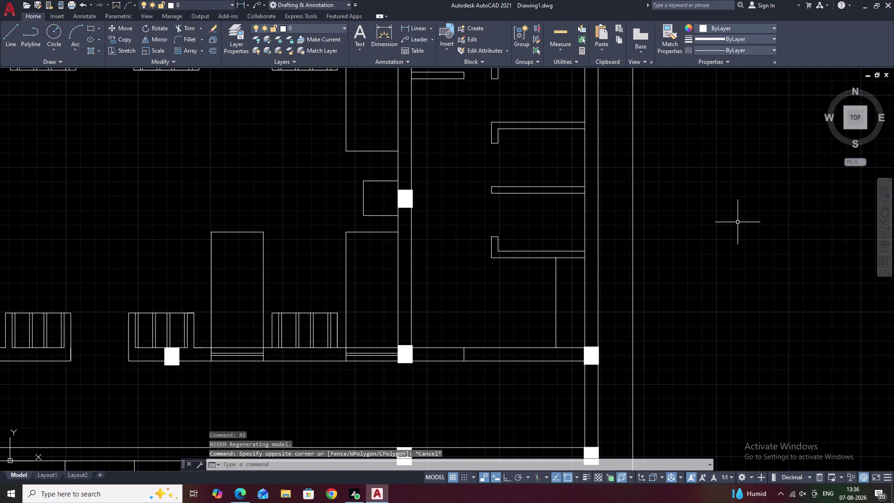
Draw a 250 by 300 rectangle in empty space using RECTANG Dimensions.
text(REC)
key(space)
click(738, 222)
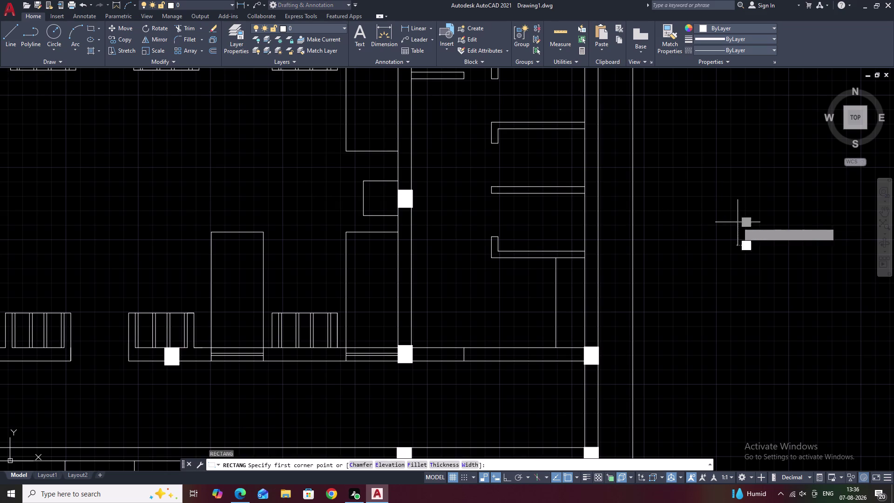
text(D)
key(space)
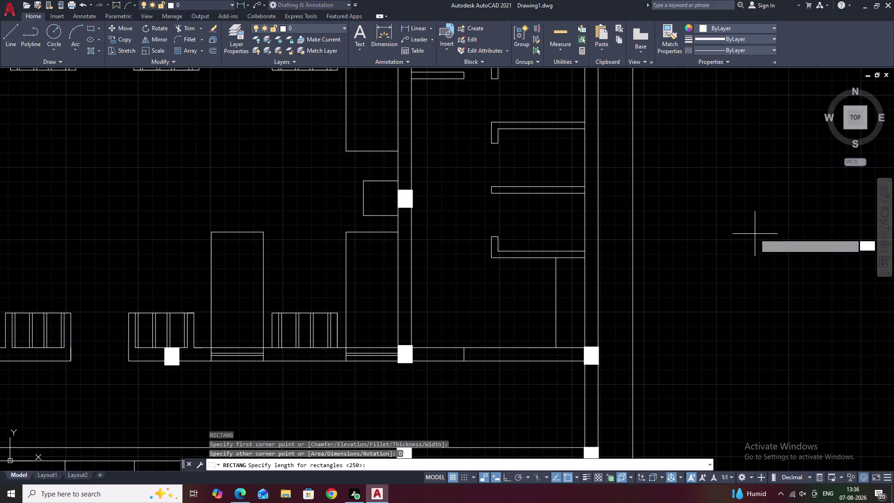
key(space)
key(space)
click(755, 234)
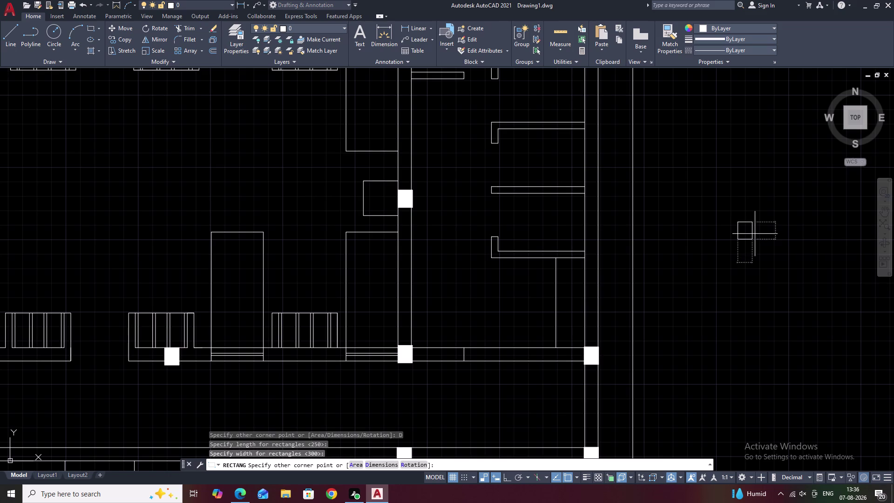
key(Escape)
Move the 250 by 300 rectangle onto the right wall junction.
drag(741, 217, 754, 260)
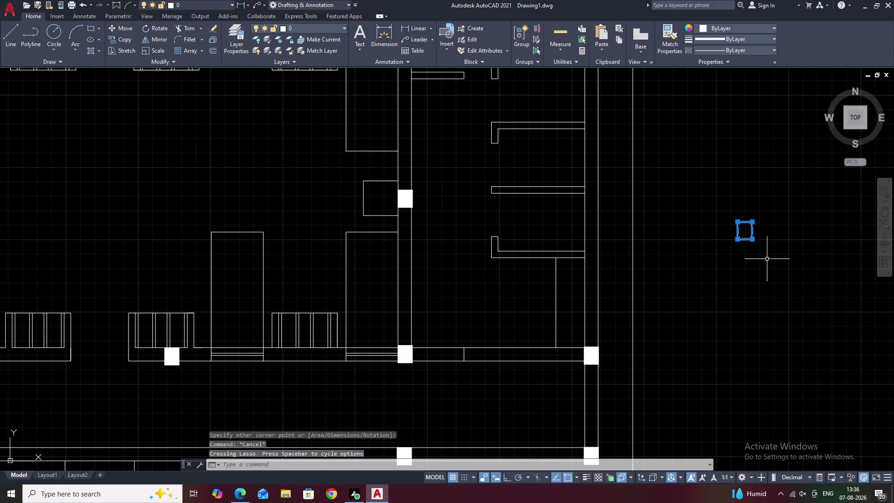
text(M)
key(space)
scroll(up, 3)
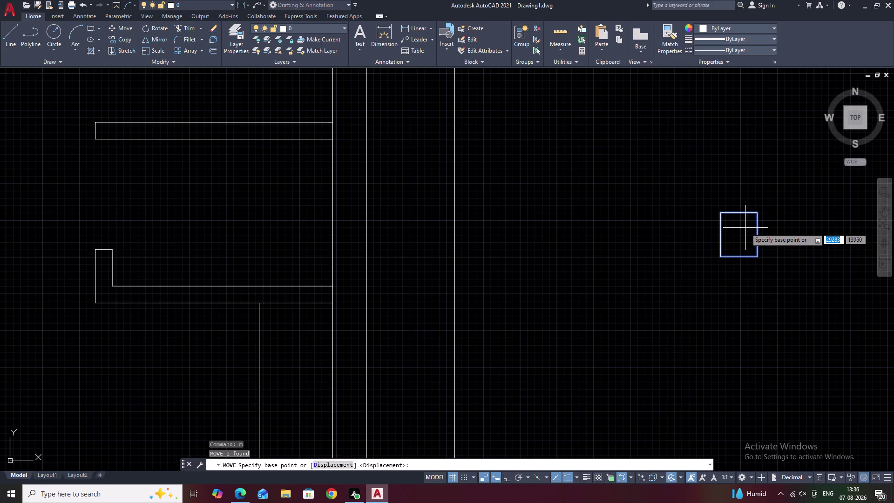
click(739, 235)
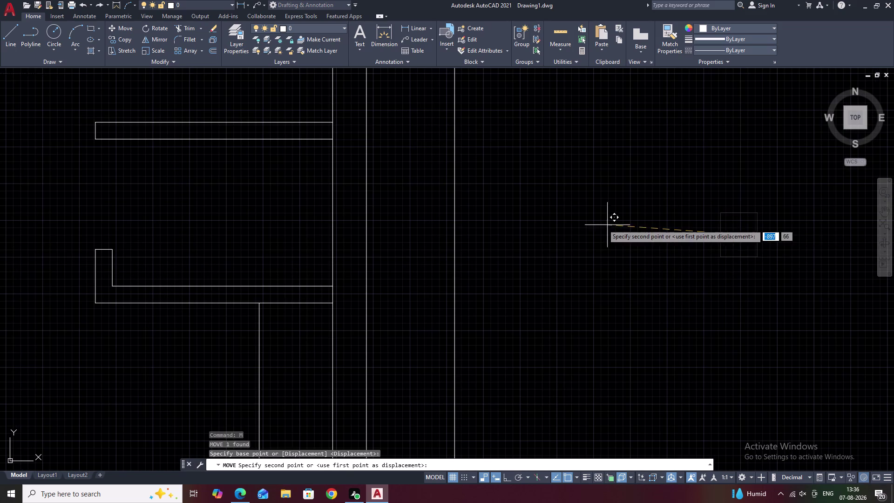
scroll(down, 3)
middle_drag(591, 223, 685, 240)
scroll(up, 3)
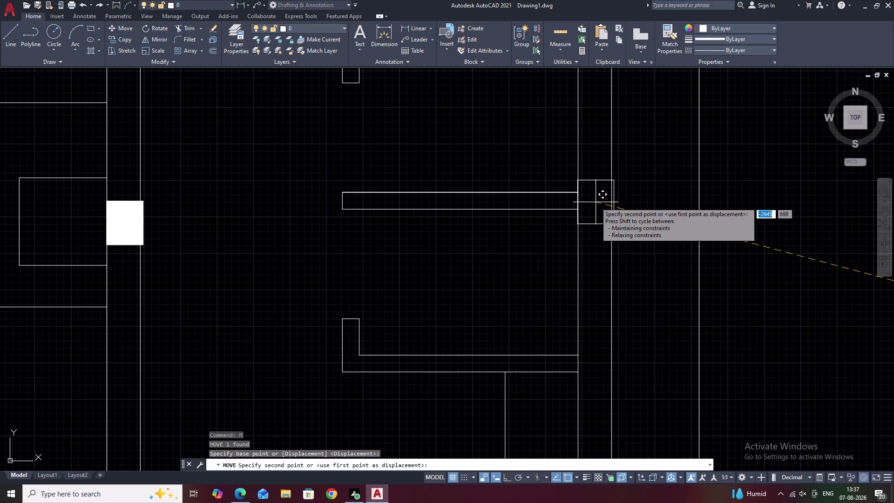
scroll(up, 3)
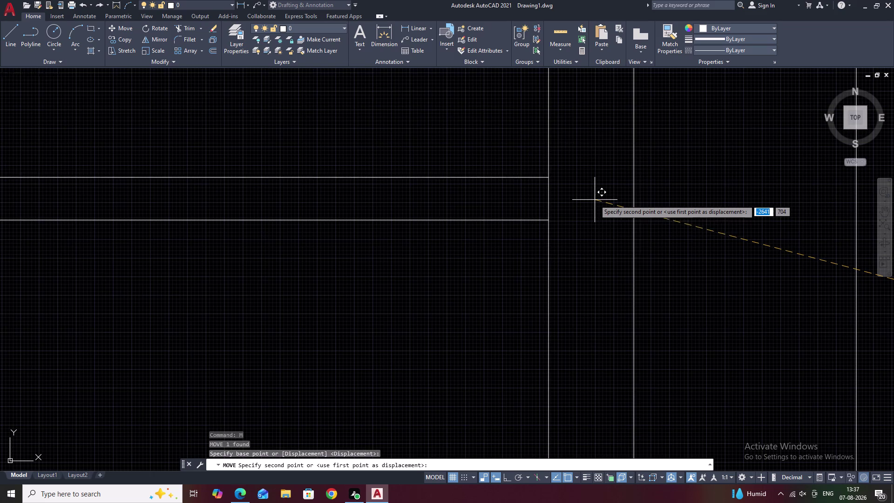
click(595, 200)
key(Escape)
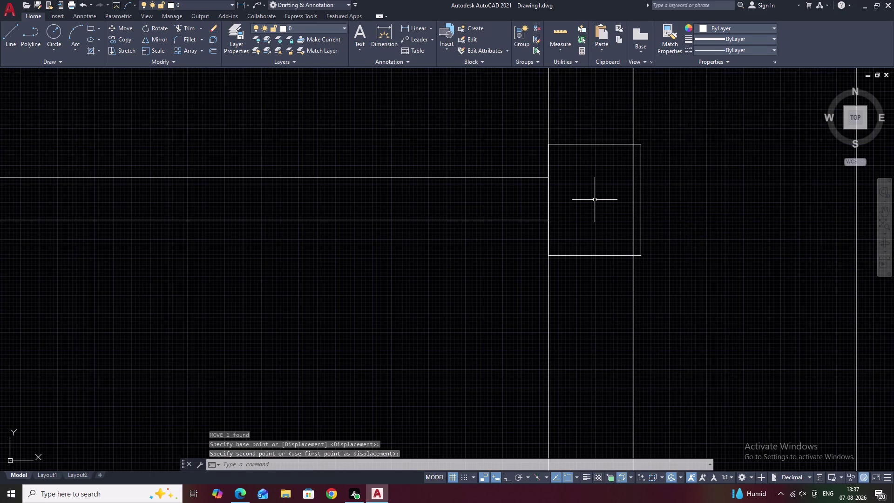
text(TR)
key(space)
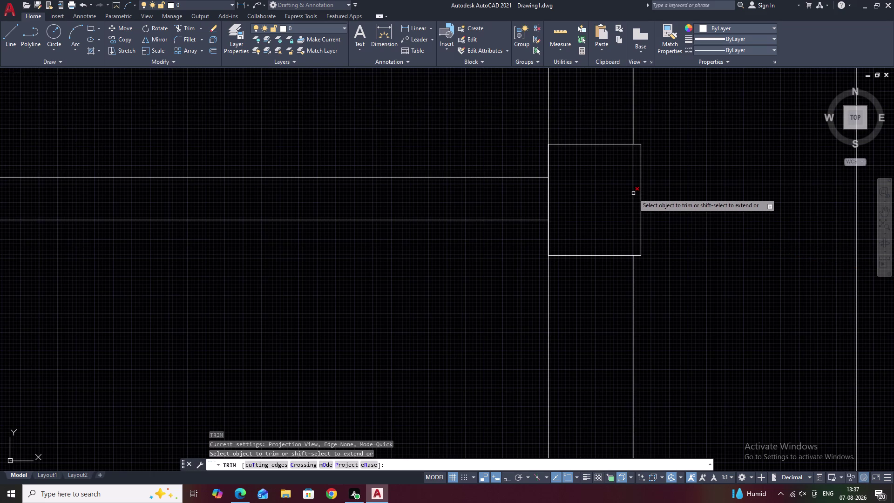
Trim the wall line crossing the new right-wall column.
click(634, 193)
scroll(down, 3)
scroll(down, 3)
key(Escape)
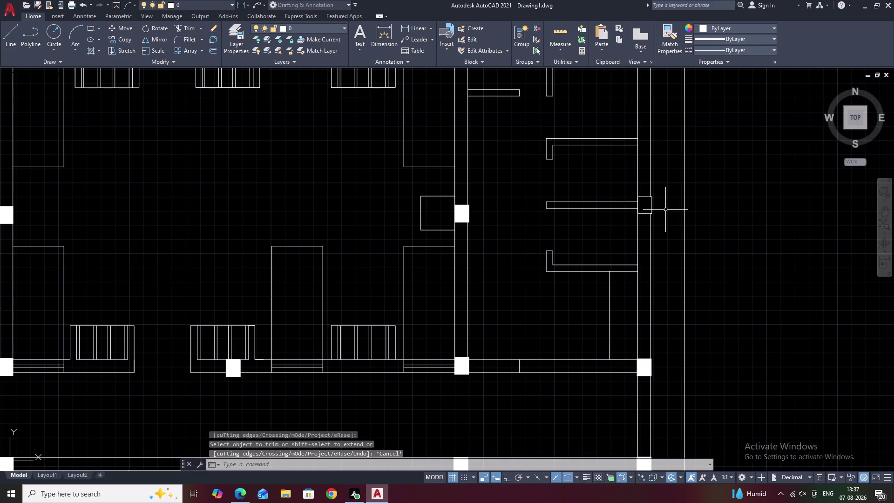
Solid-hatch the new column and zoom out to the whole floor plan.
text(H)
key(space)
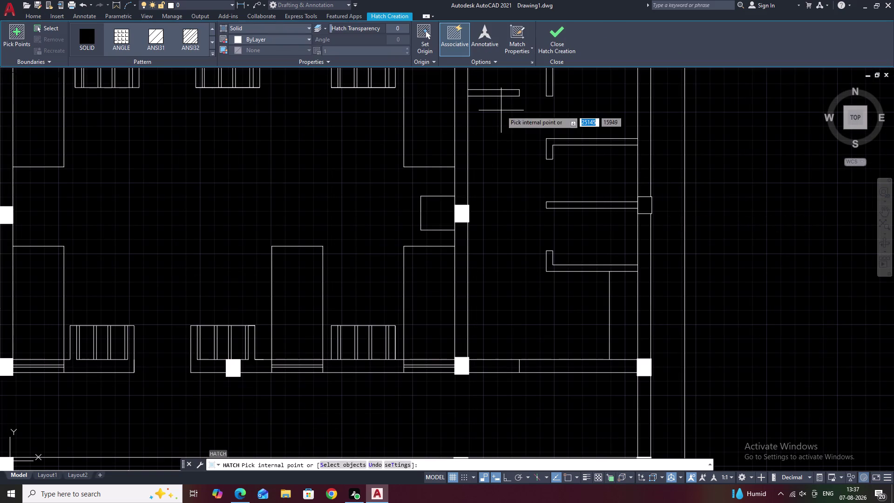
click(84, 34)
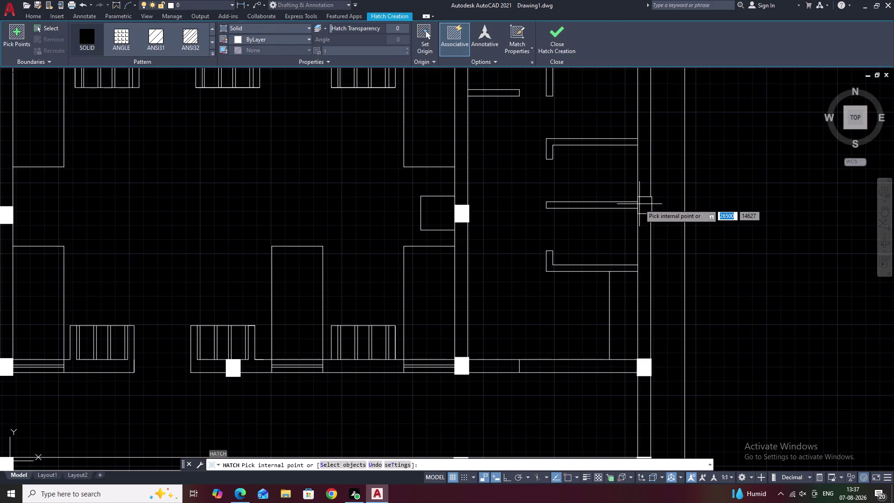
click(645, 204)
key(Escape)
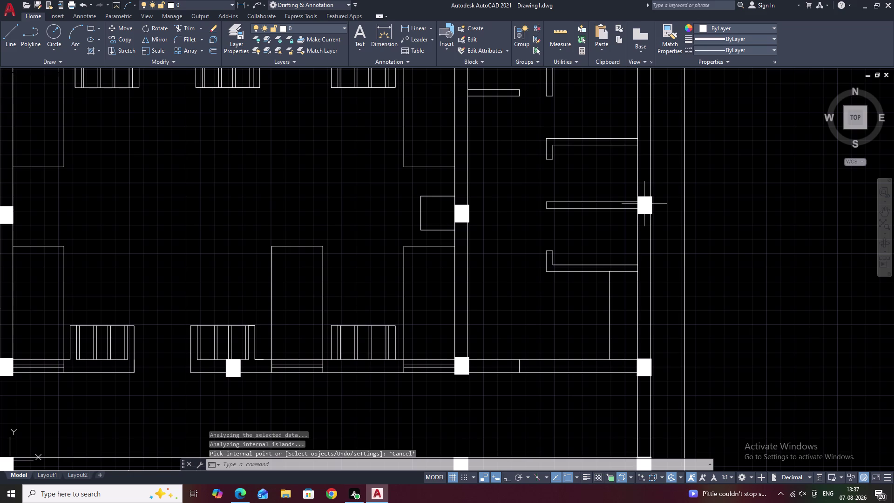
scroll(down, 3)
middle_drag(733, 215, 680, 234)
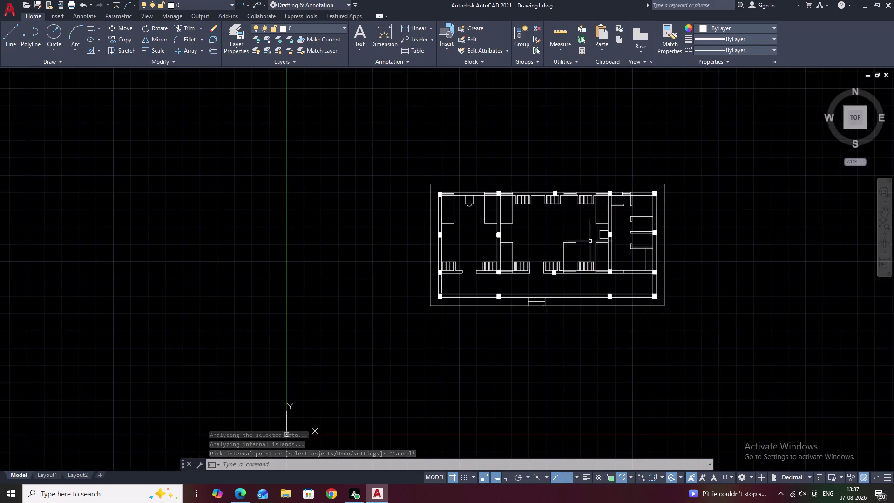
scroll(up, 3)
middle_drag(568, 243, 608, 225)
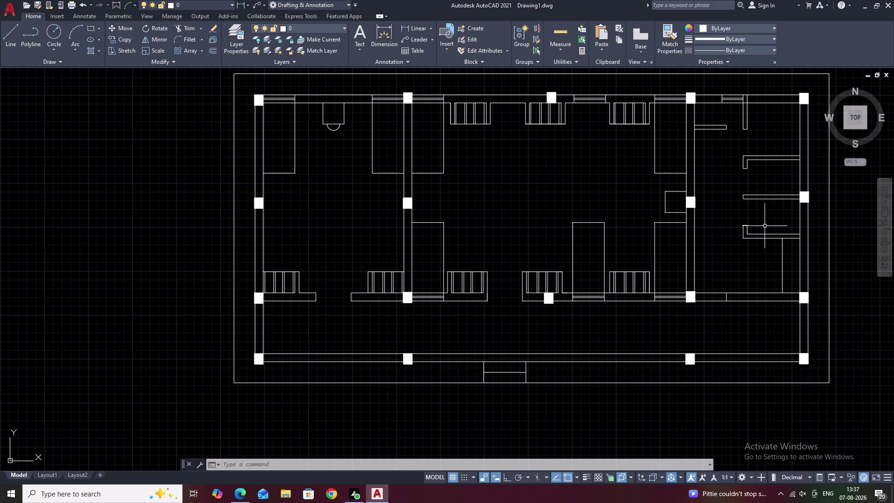
scroll(down, 3)
middle_drag(584, 194, 552, 215)
scroll(up, 3)
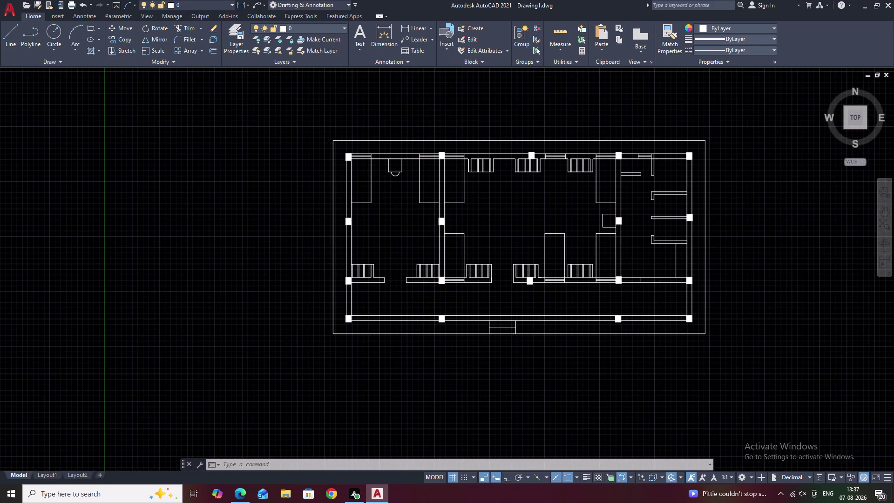
middle_drag(551, 210, 580, 202)
middle_drag(552, 208, 538, 219)
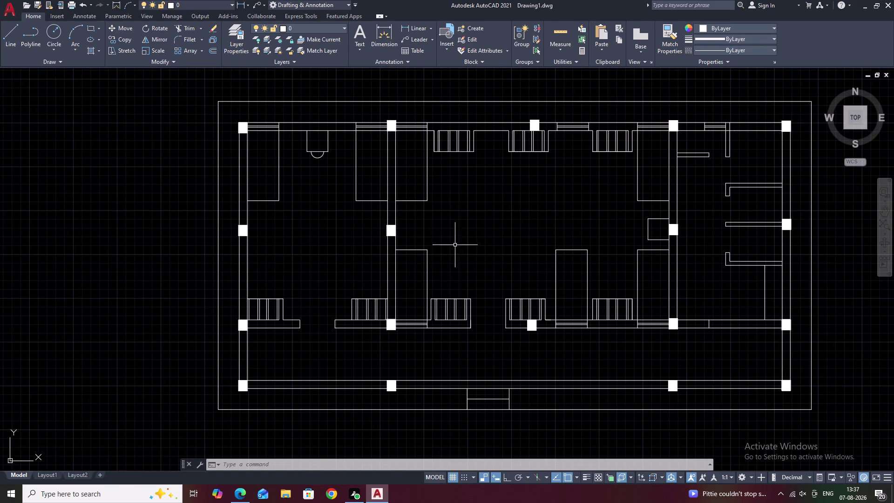
middle_drag(486, 243, 416, 251)
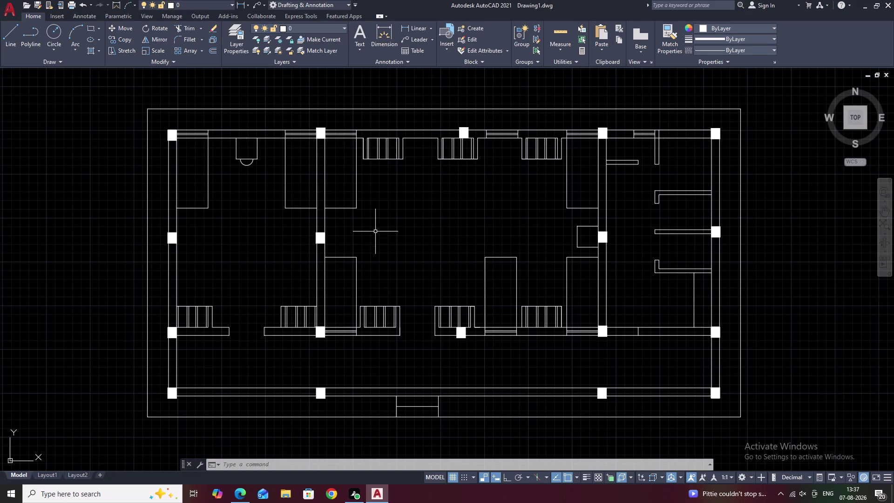
middle_drag(504, 257, 501, 244)
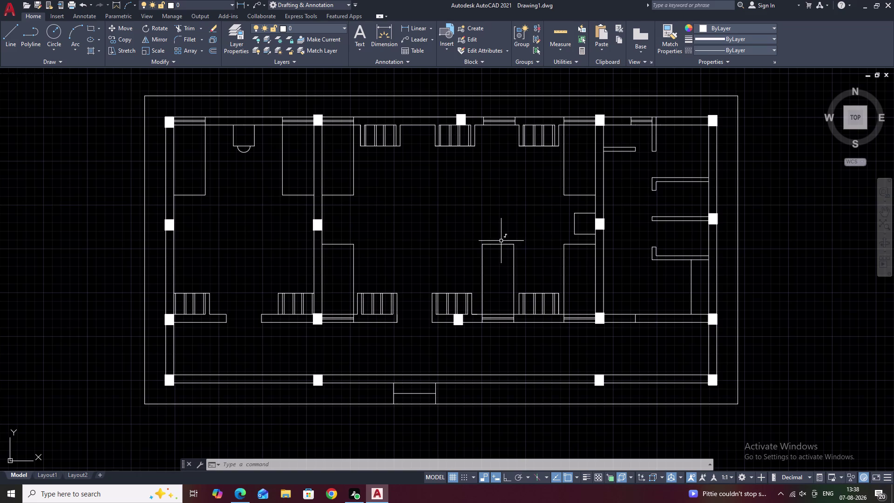
middle_drag(375, 207, 380, 238)
middle_drag(380, 238, 384, 228)
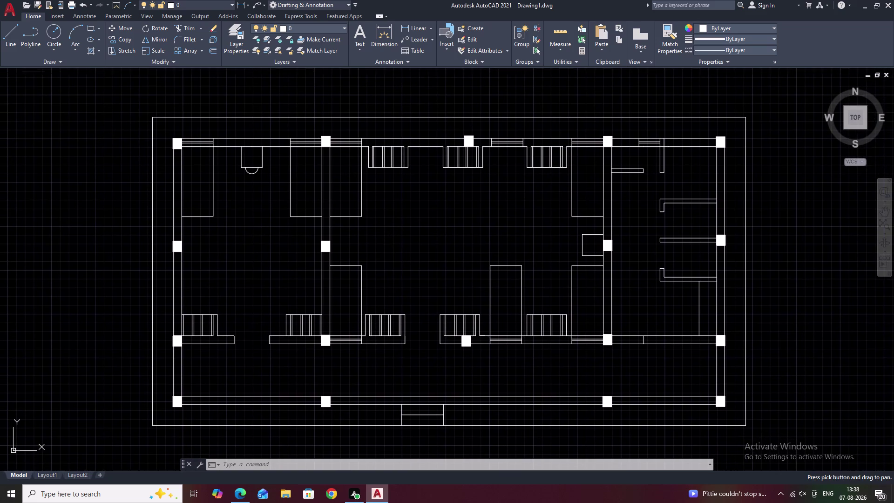
key(Escape)
key(Escape)
key(Escape)
key(Escape)
key(Escape)
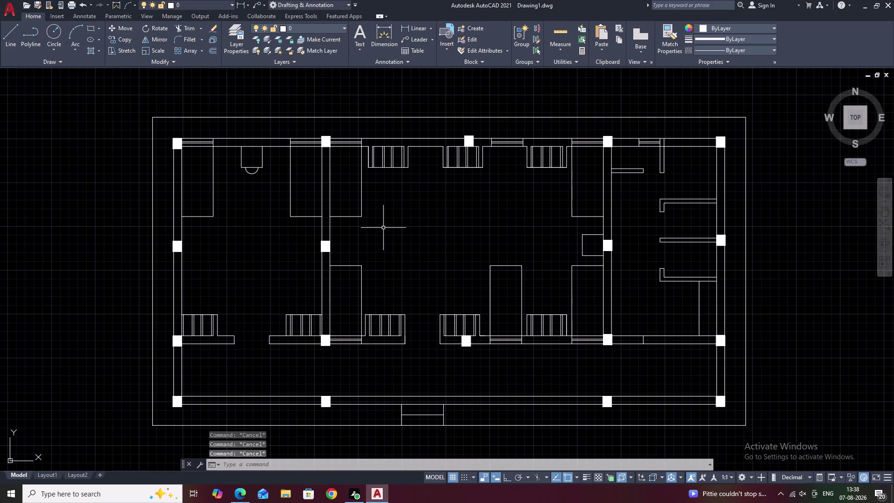
key(Escape)
key(Escape)
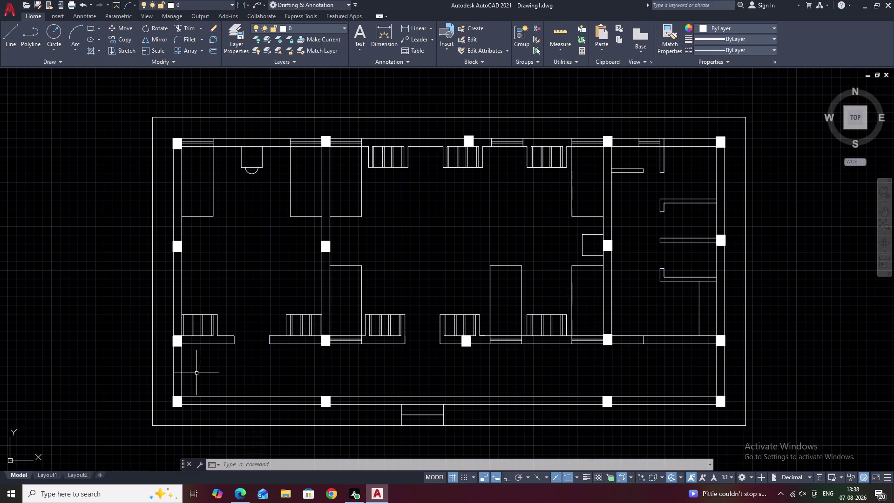
click(181, 370)
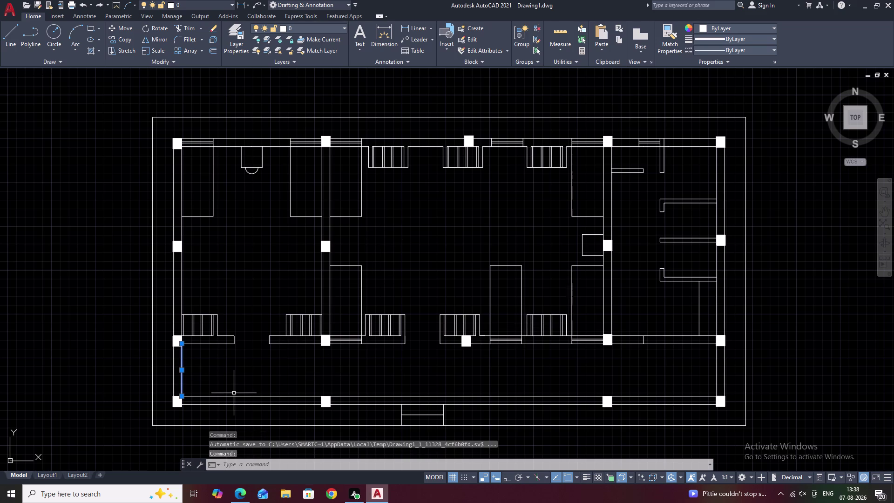
Load the ACAD_ISO03W100 dashed linetype through the Linetype Manager.
click(234, 396)
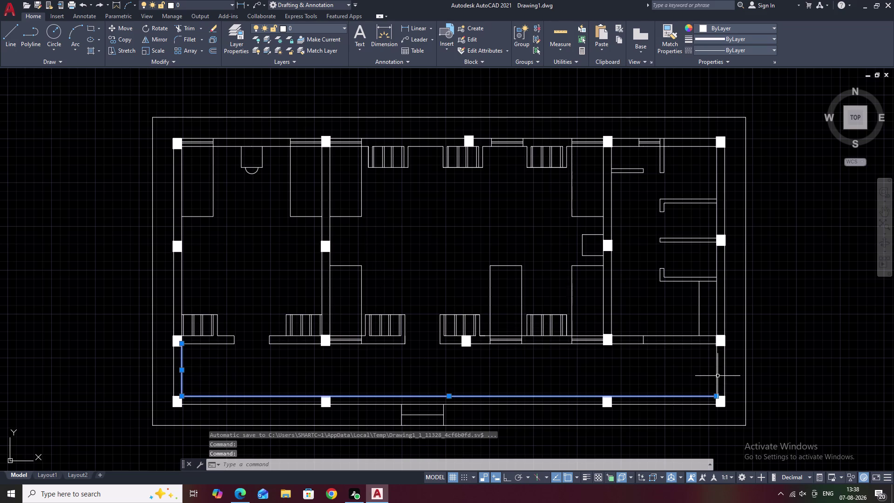
click(717, 376)
key(Escape)
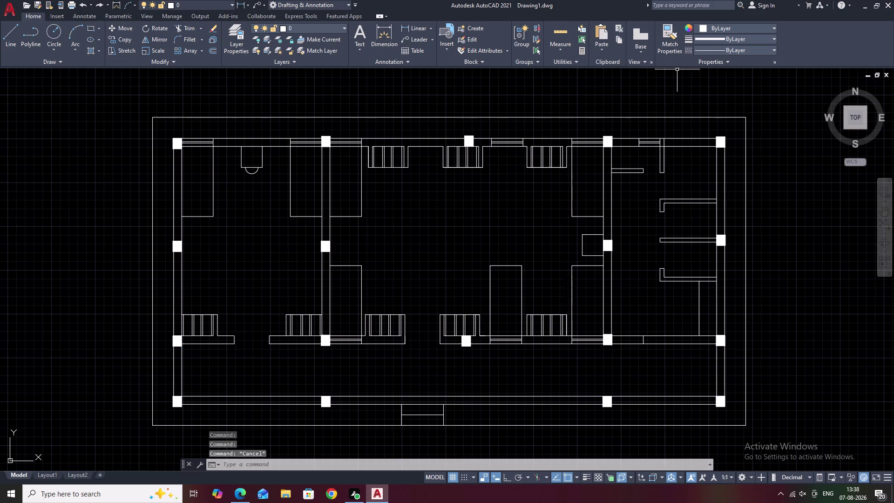
text(LT)
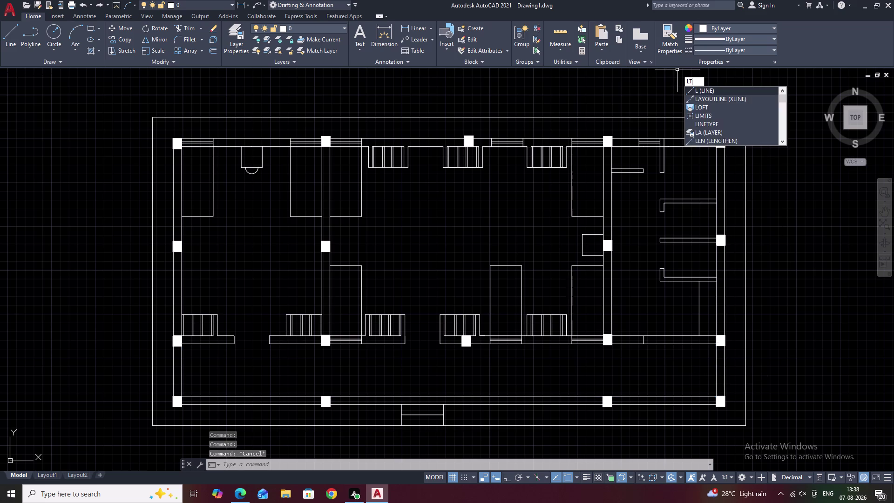
key(space)
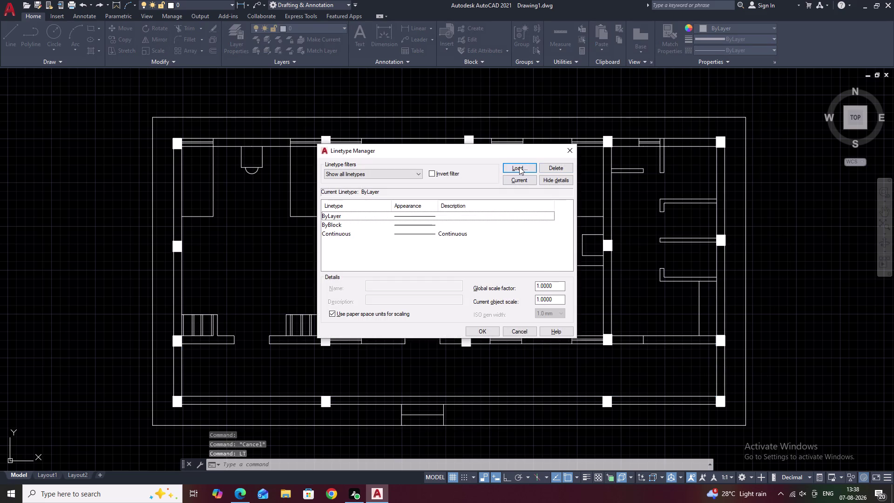
click(519, 167)
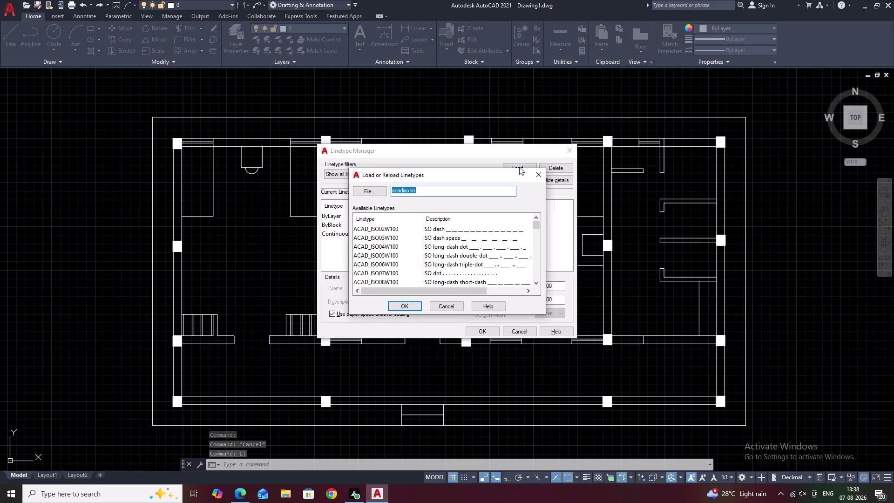
click(484, 239)
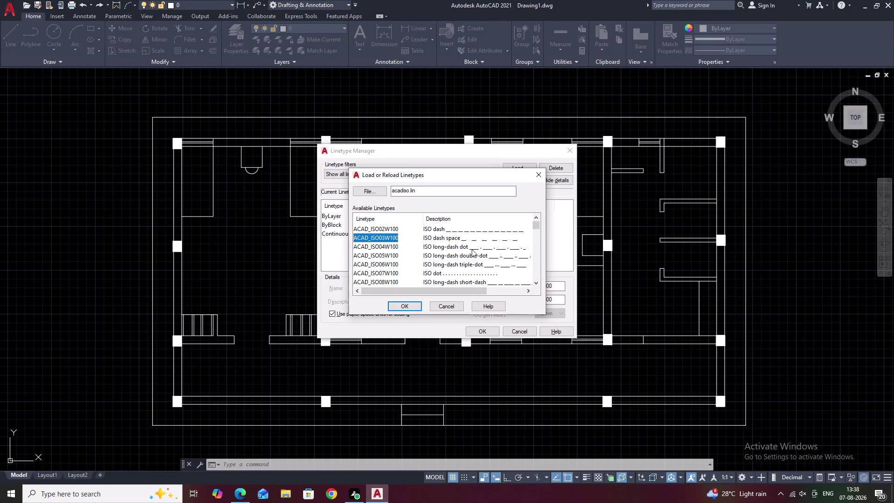
click(406, 310)
click(566, 151)
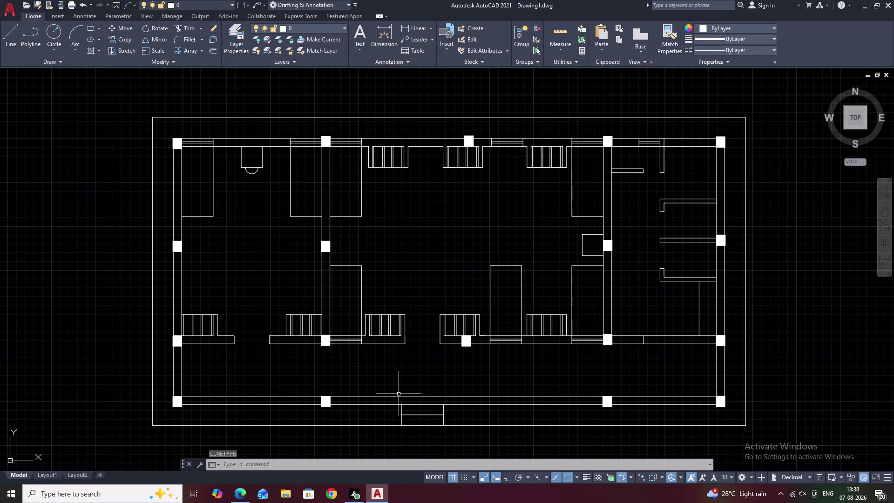
Apply the ACAD_ISO03W100 linetype to the bottom, left and remaining verandah lines.
click(399, 396)
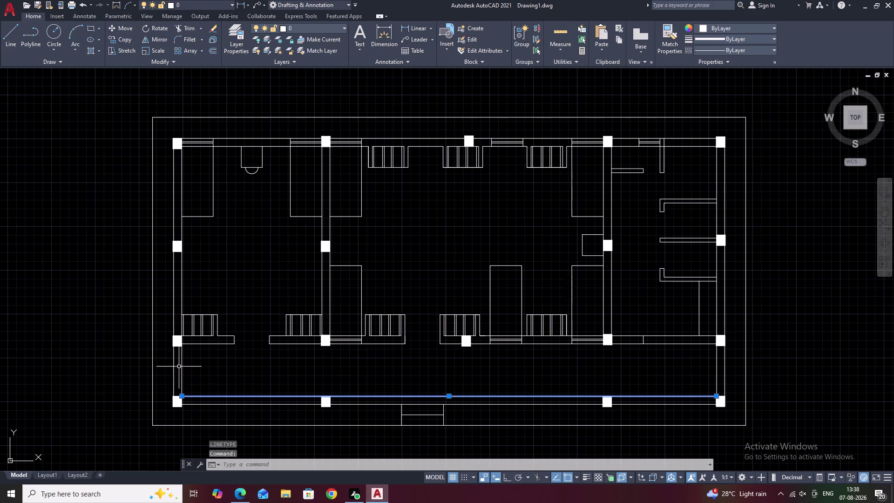
click(182, 365)
click(718, 368)
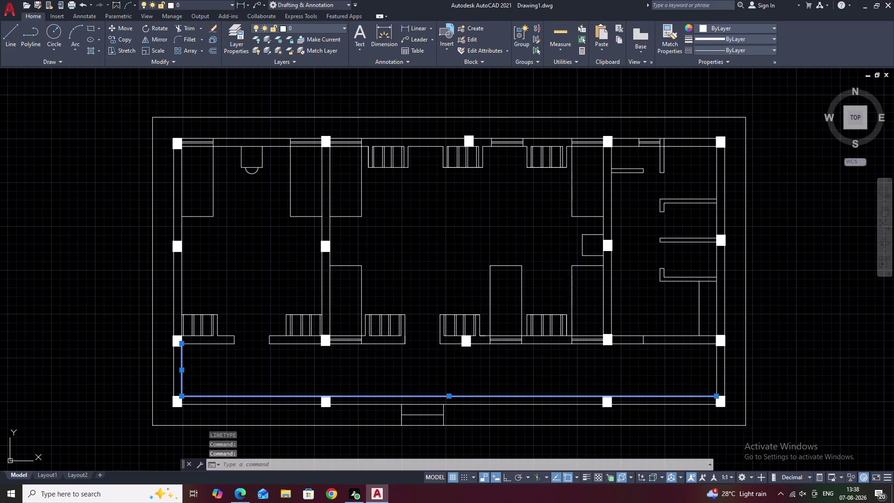
click(738, 51)
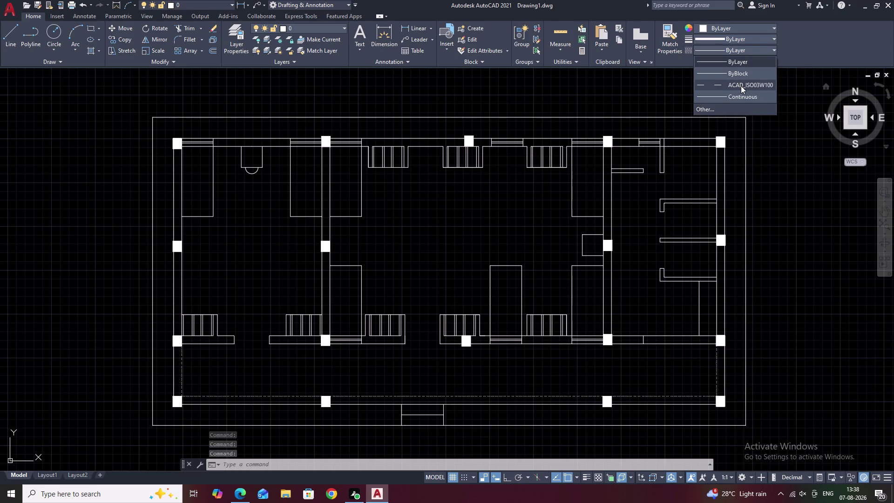
click(741, 86)
key(Escape)
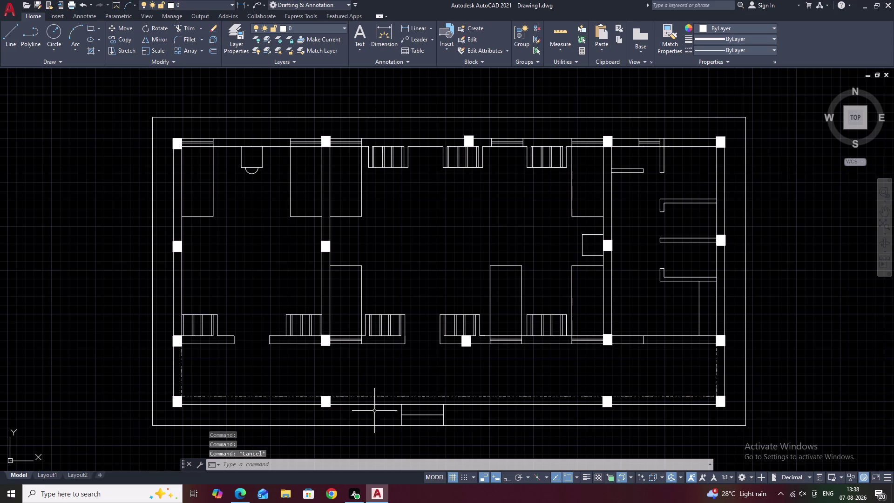
Reopen the Linetype Manager with LT to adjust linetype settings.
scroll(up, 3)
scroll(up, 3)
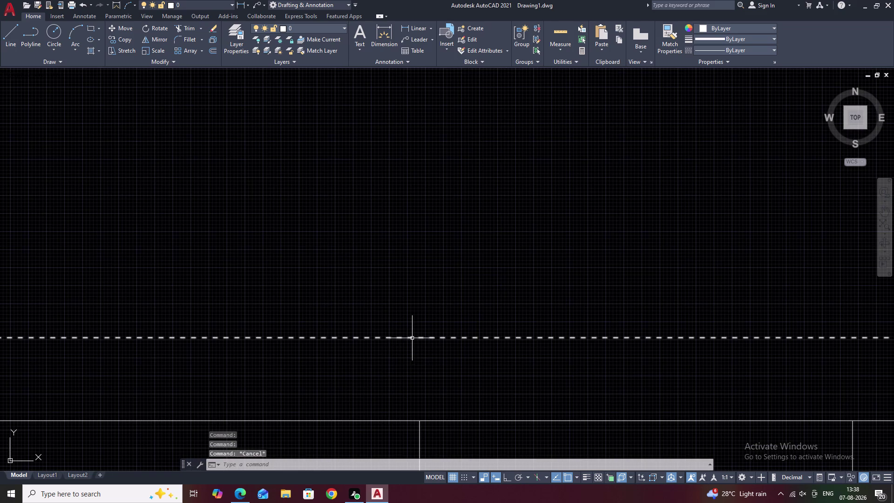
key(l)
text(T)
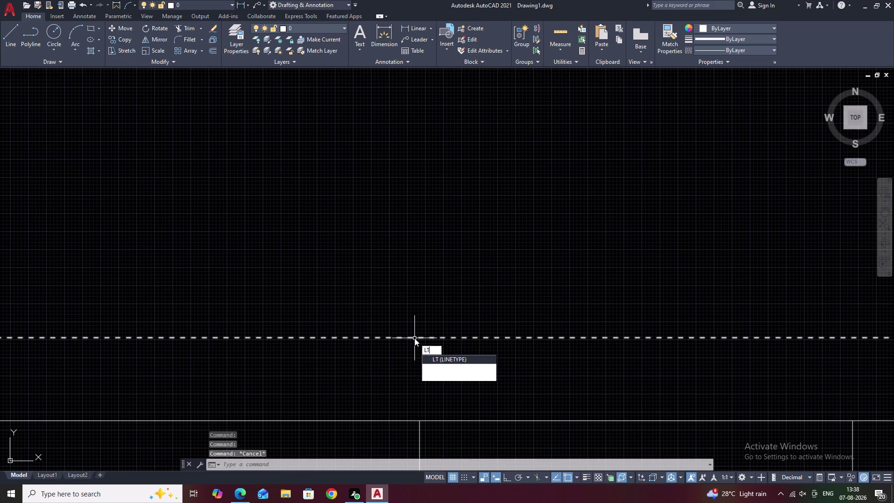
key(space)
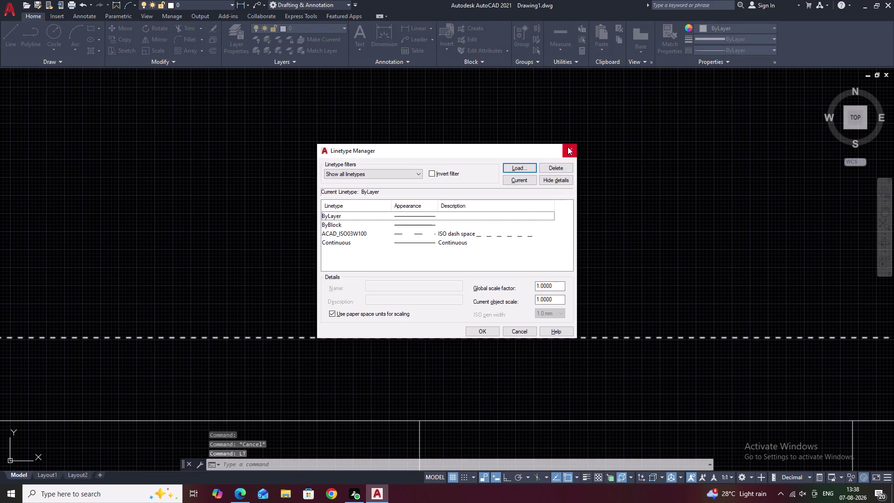
Close the Linetype Manager, then start and cancel a linetype scale change.
click(572, 147)
text(LT)
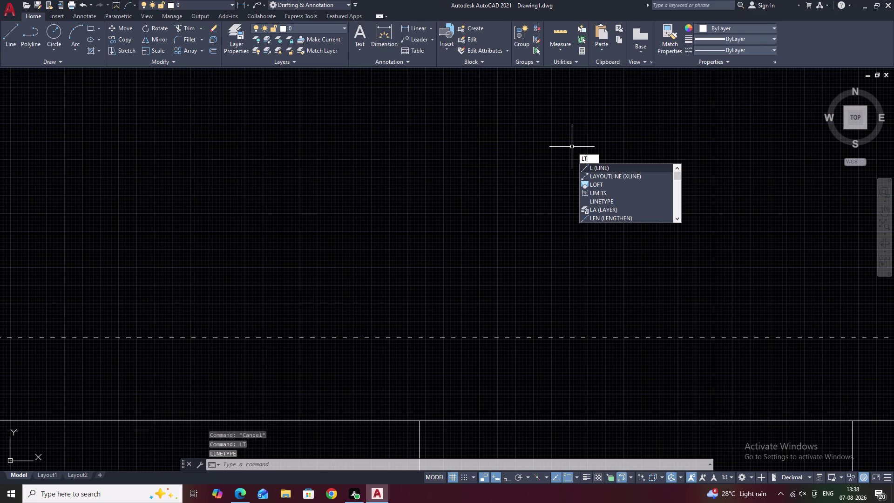
text(S)
key(space)
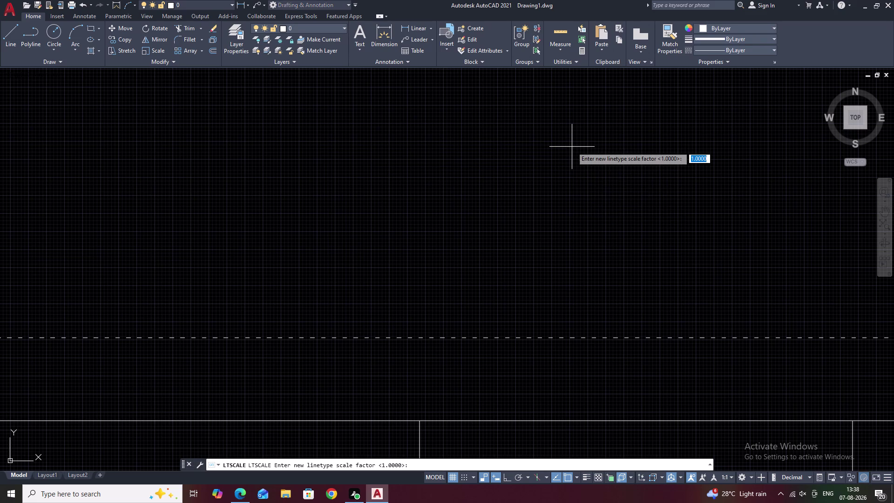
key(8)
click(556, 213)
click(551, 230)
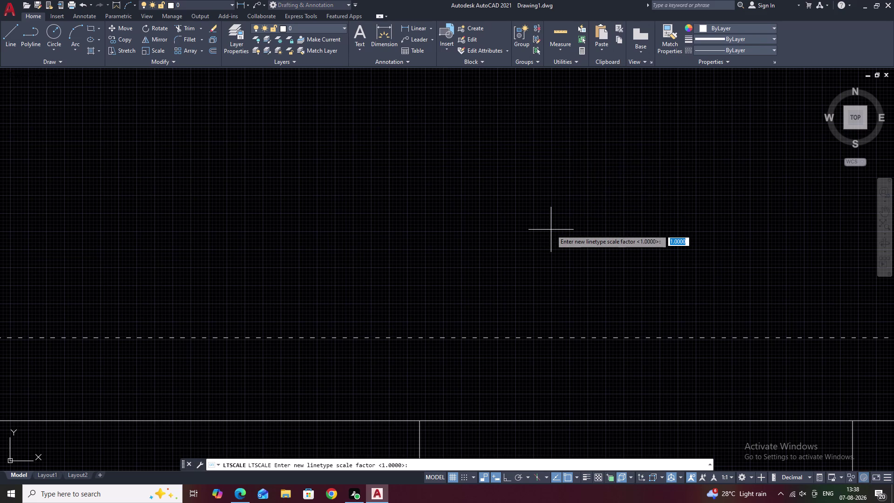
key(Escape)
Select the bottom verandah line and inspect it along its length.
scroll(down, 3)
scroll(down, 3)
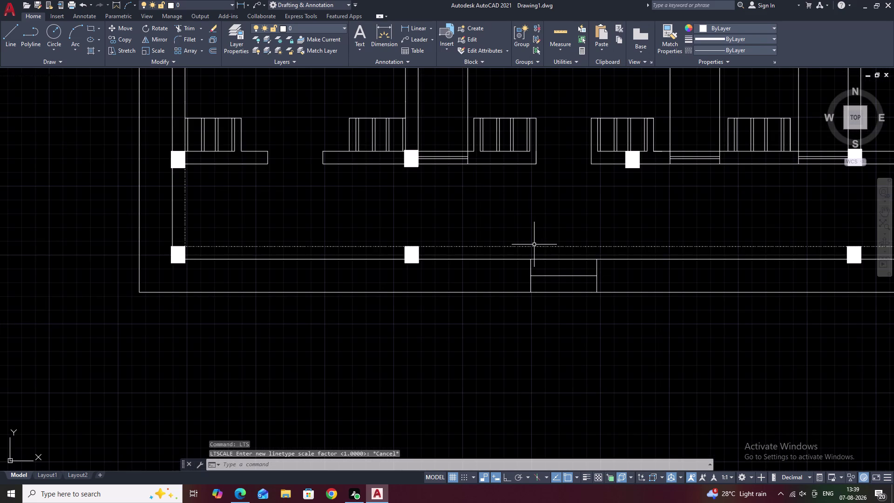
click(534, 246)
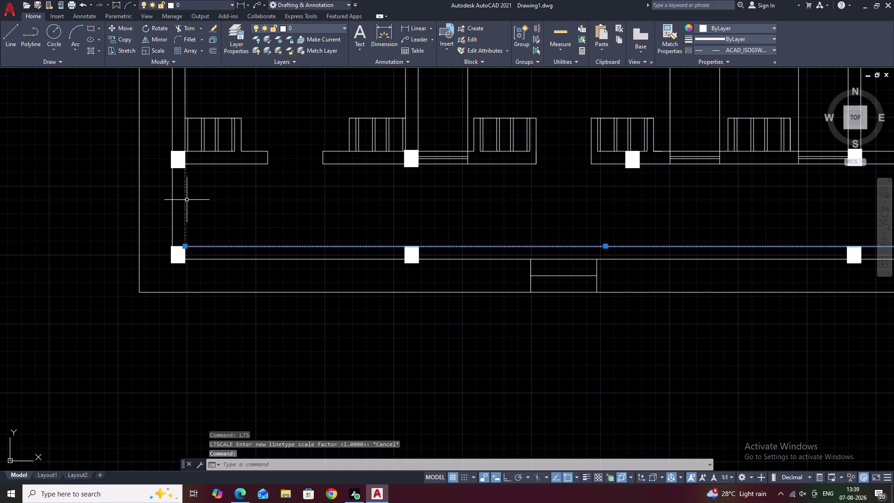
click(185, 200)
scroll(down, 3)
middle_drag(337, 212, 262, 224)
scroll(up, 3)
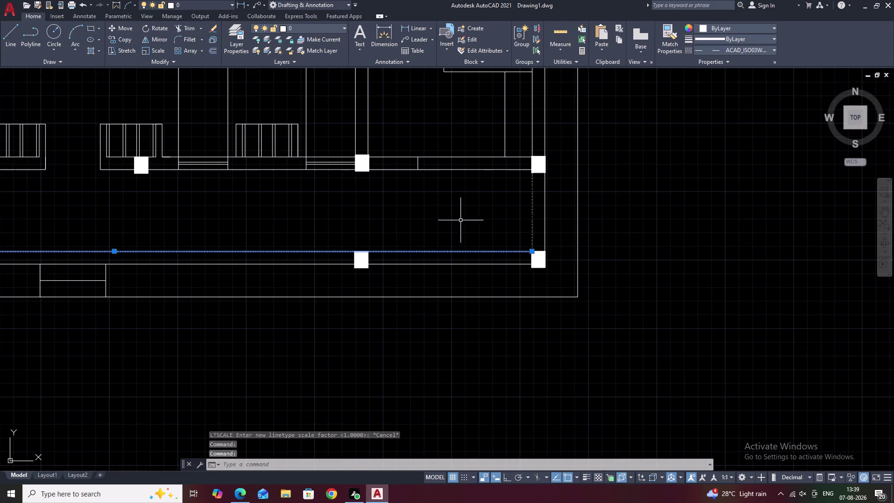
key(Escape)
Set the linetype scale (LTS) to 9 and review the dashed verandah.
text(L)
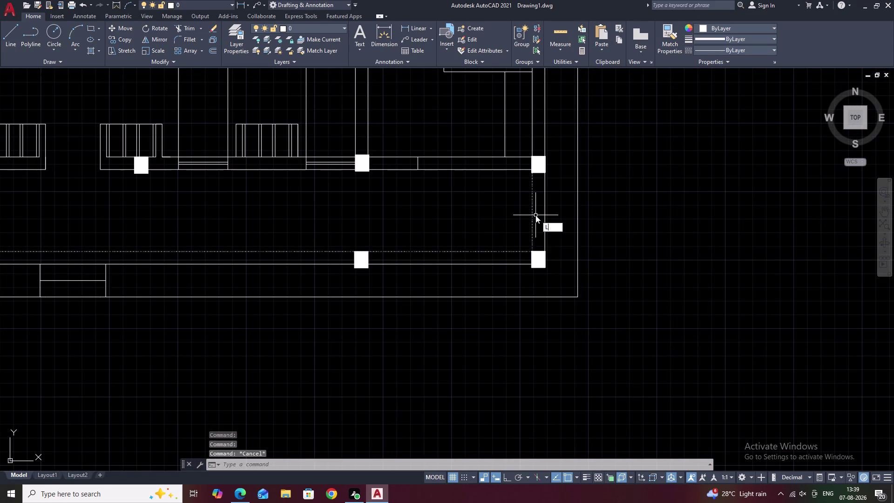
text(TS)
key(space)
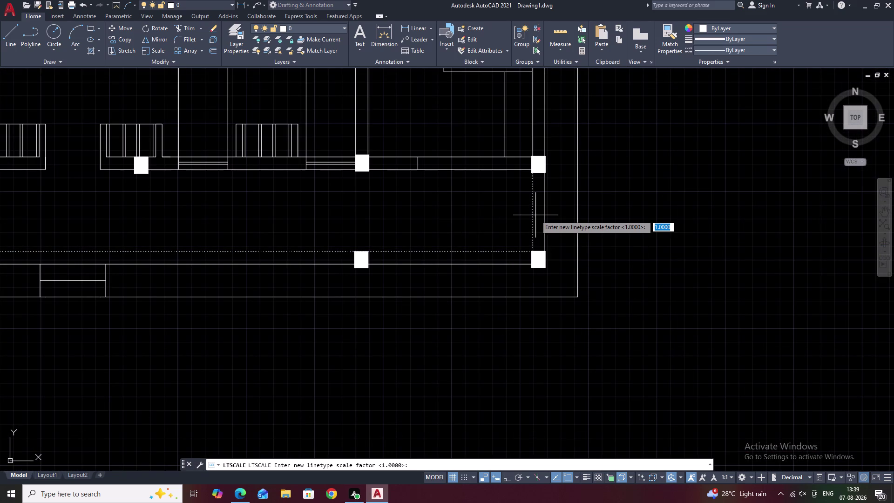
text(9)
key(space)
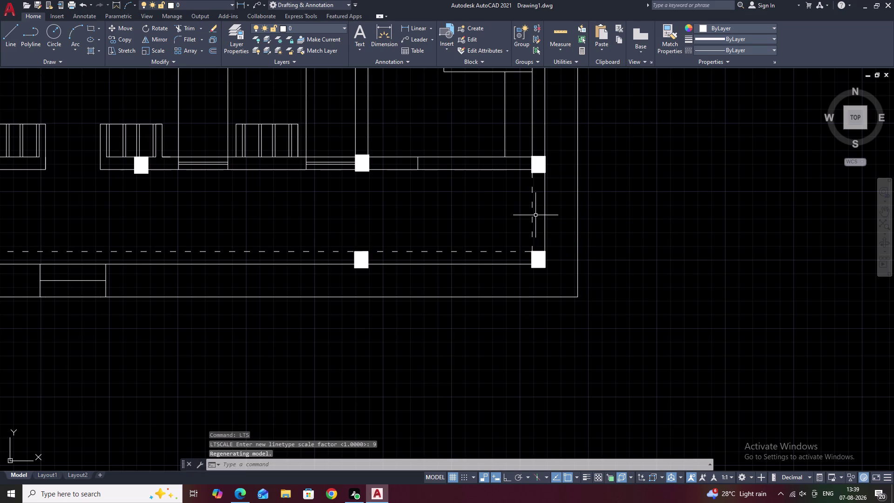
scroll(down, 3)
middle_drag(475, 265, 655, 294)
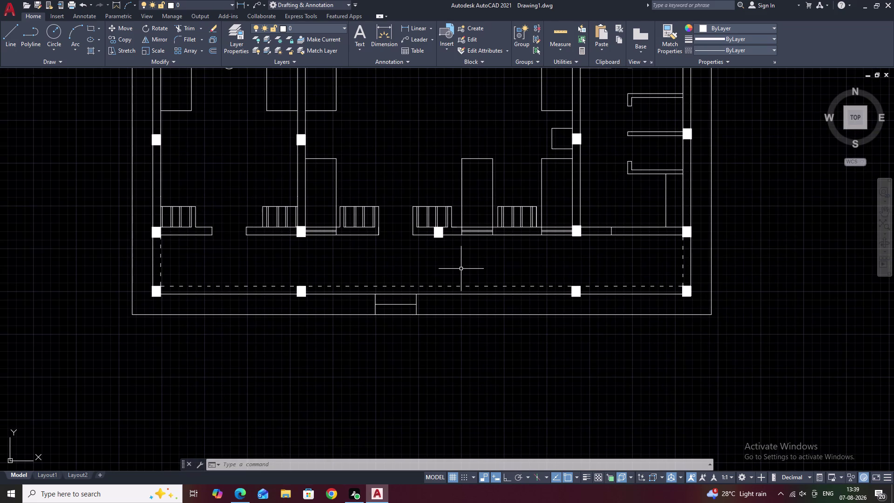
key(Escape)
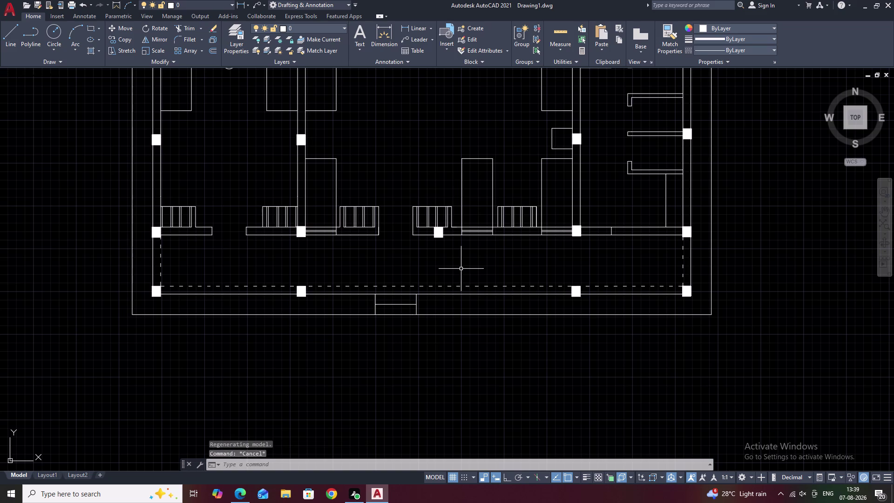
scroll(down, 3)
middle_drag(470, 266, 475, 288)
scroll(up, 3)
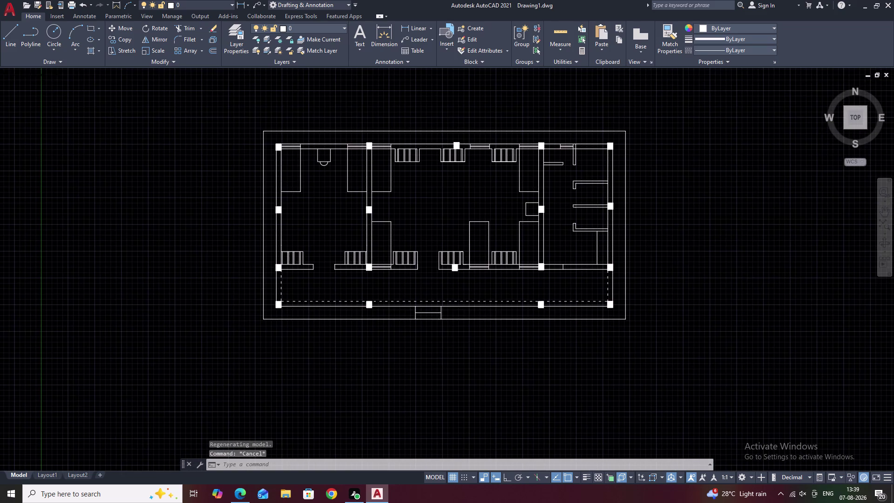
middle_drag(475, 288, 476, 283)
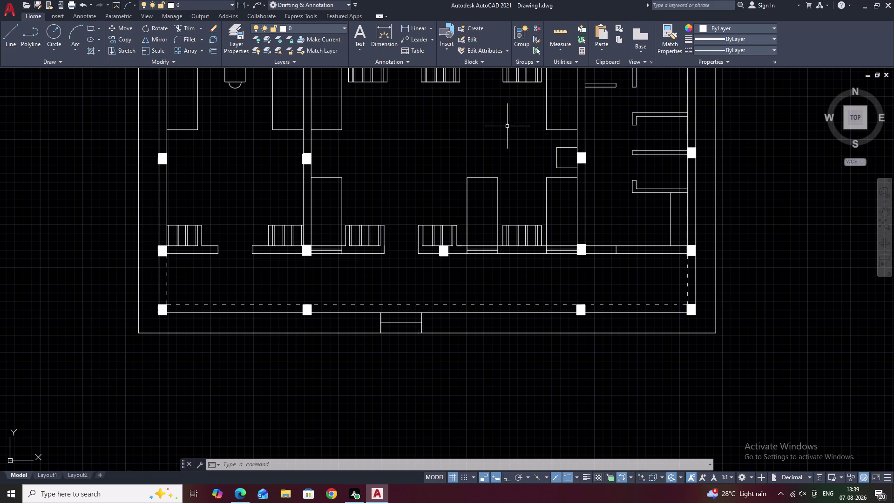
middle_drag(402, 122, 438, 178)
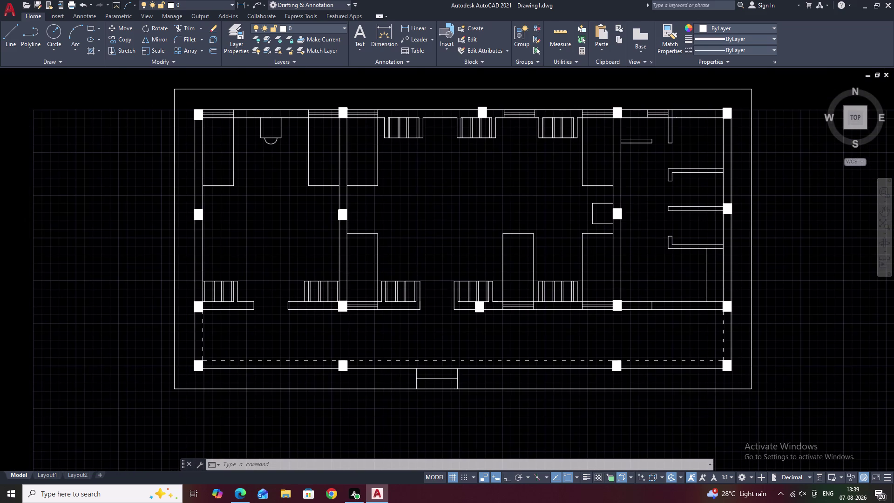
key(Escape)
key(Escape)
key(Escape)
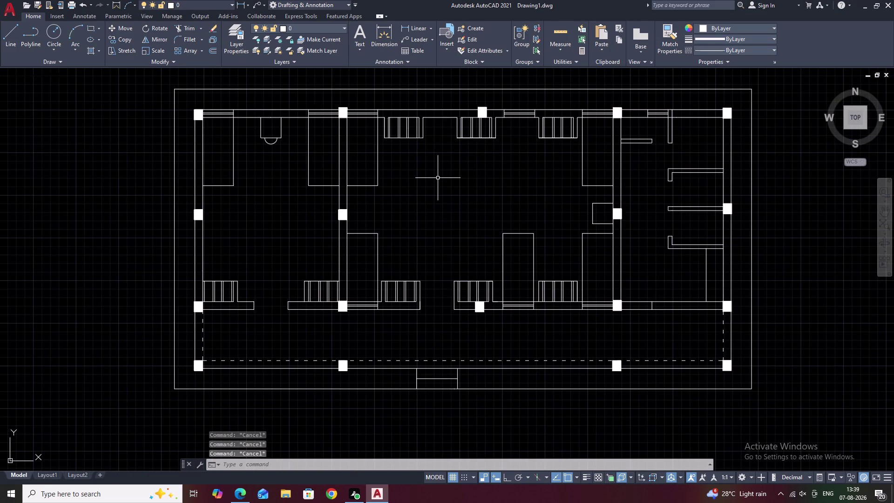
key(Escape)
key(Escape)
key(Escape)
key(Escape)
key(Escape)
key(Escape)
key(Escape)
key(Escape)
key(Escape)
key(Escape)
key(Escape)
key(Escape)
key(Escape)
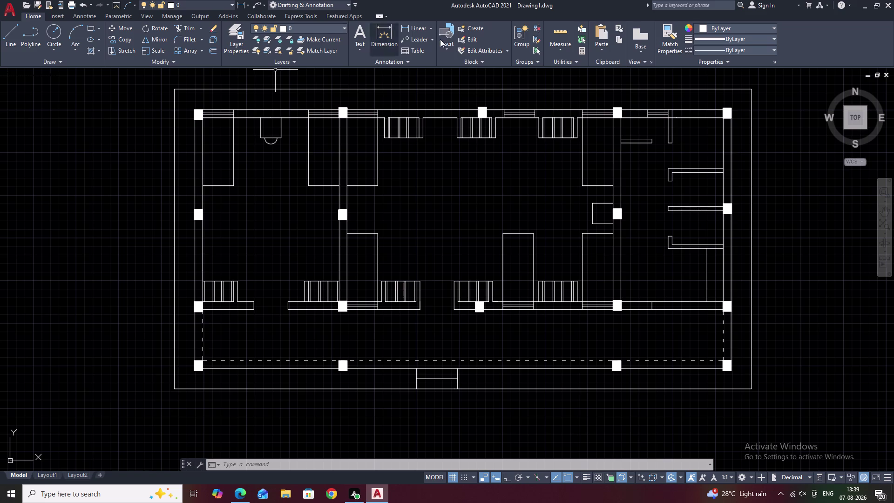
click(406, 29)
scroll(up, 3)
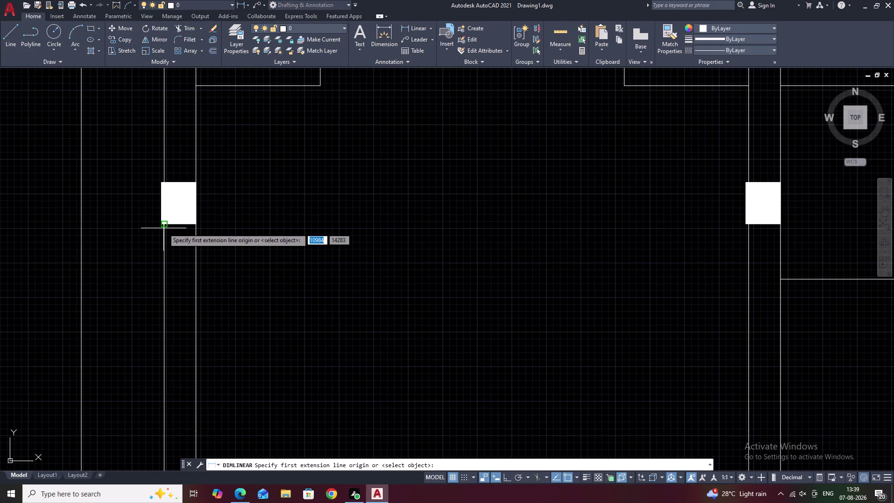
click(164, 226)
middle_drag(144, 309, 216, 155)
middle_drag(217, 265, 256, 176)
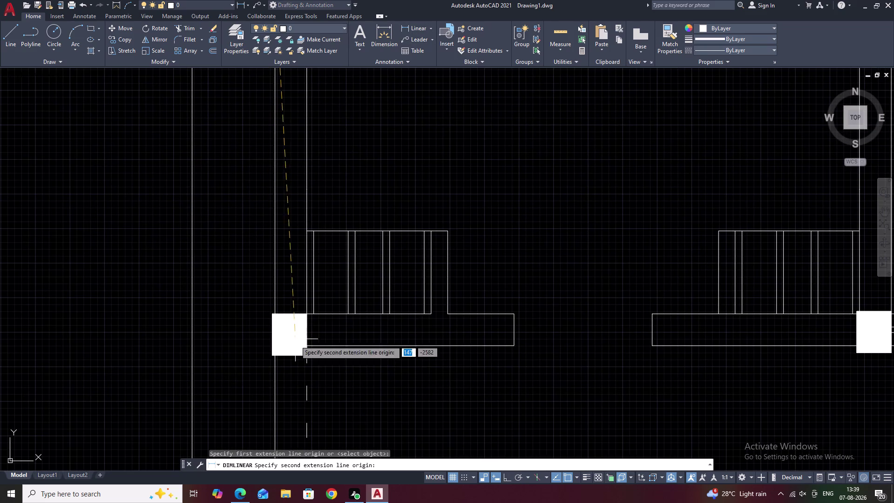
click(276, 314)
click(235, 317)
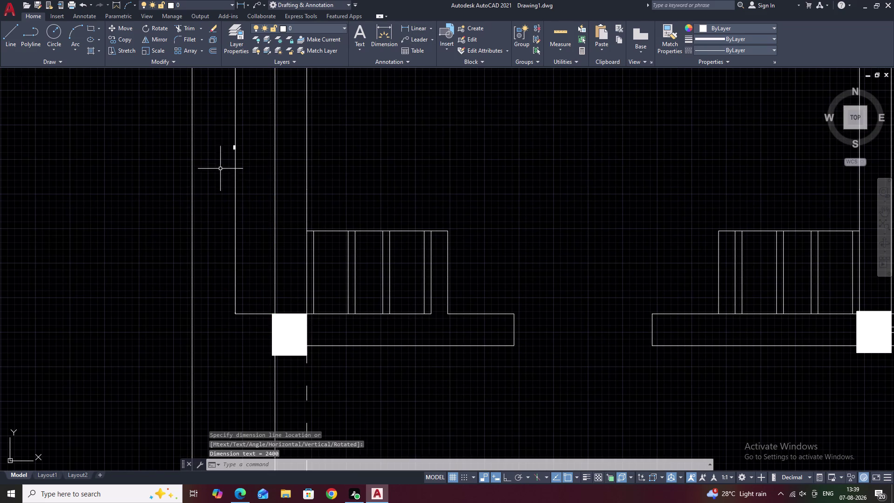
scroll(up, 3)
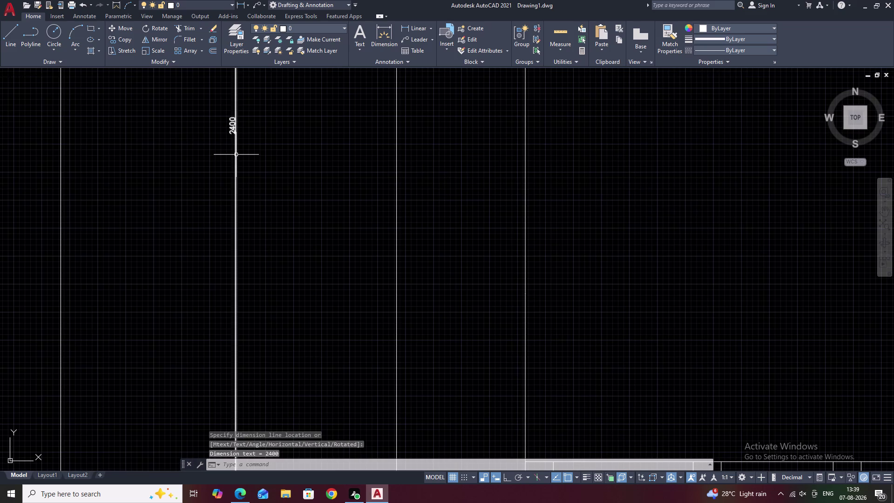
click(236, 155)
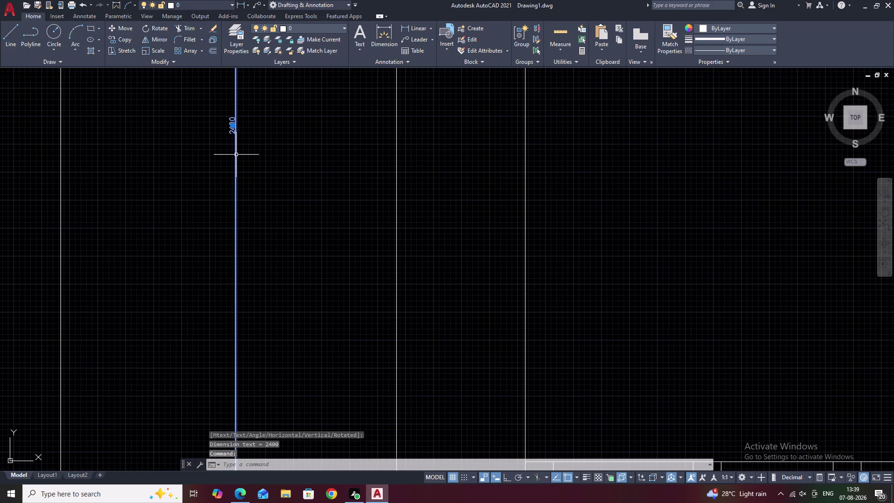
text(E)
key(space)
scroll(down, 3)
scroll(down, 3)
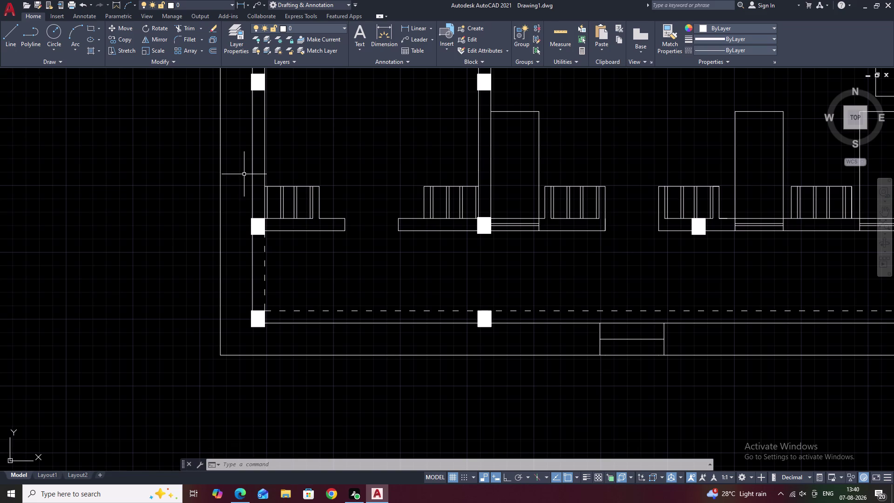
Bring the plan's left wall into view and cancel the repeated erase command.
middle_drag(281, 114, 281, 116)
middle_drag(281, 115, 284, 191)
scroll(up, 3)
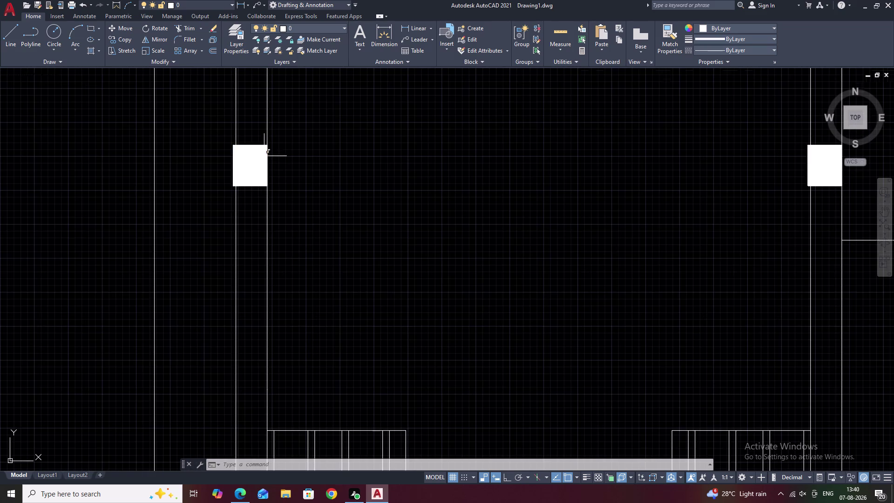
scroll(down, 3)
middle_drag(355, 213, 356, 199)
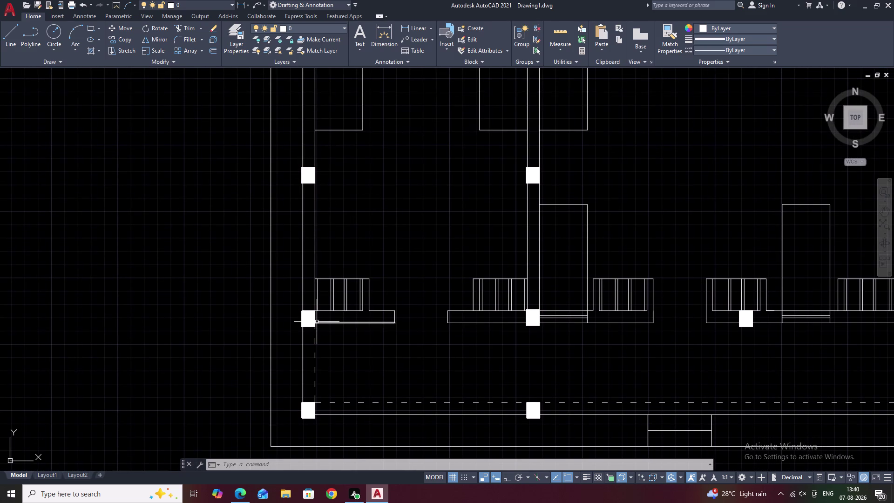
key(space)
key(Escape)
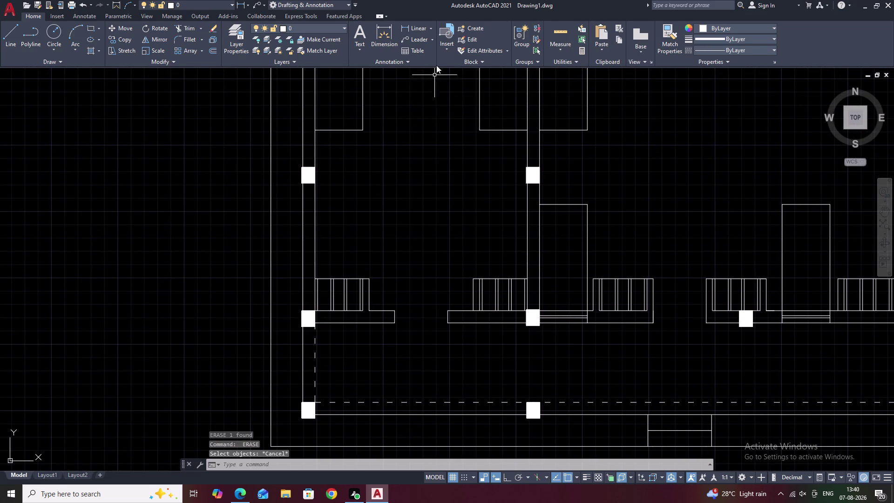
Place a trial 3000 vertical dimension between the two left-wall columns.
click(410, 28)
click(300, 166)
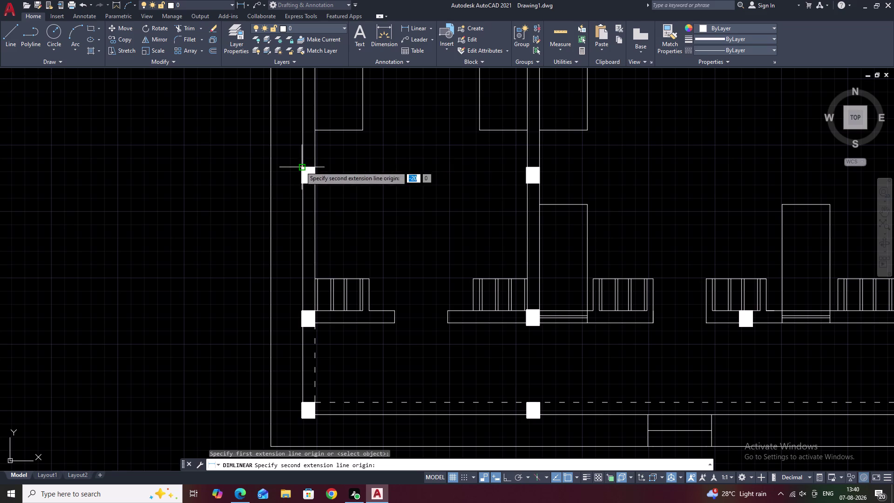
click(300, 328)
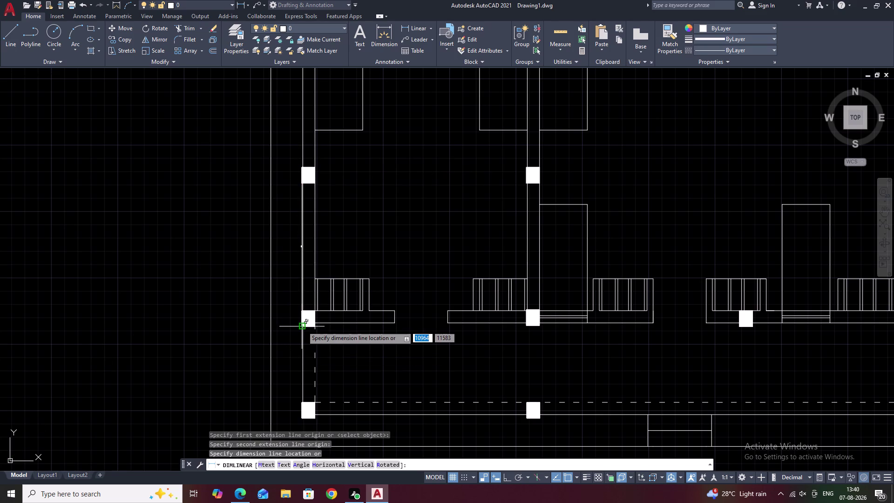
click(293, 324)
scroll(up, 3)
scroll(up, 3)
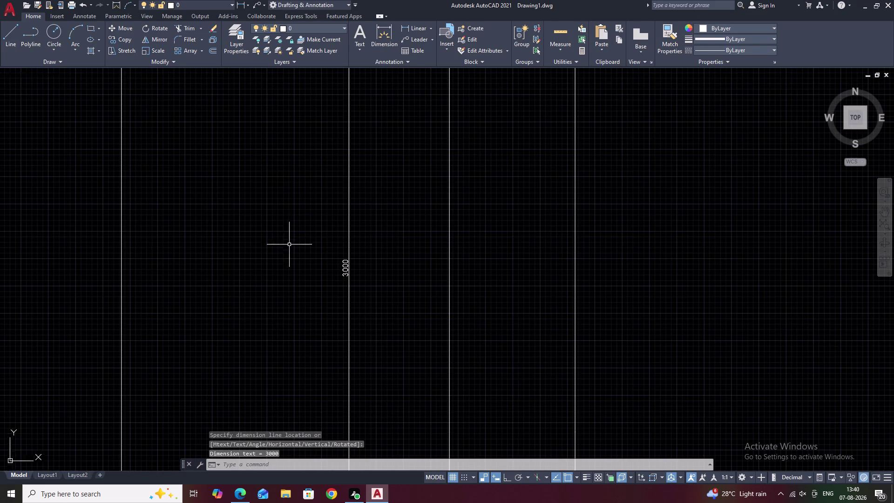
scroll(up, 3)
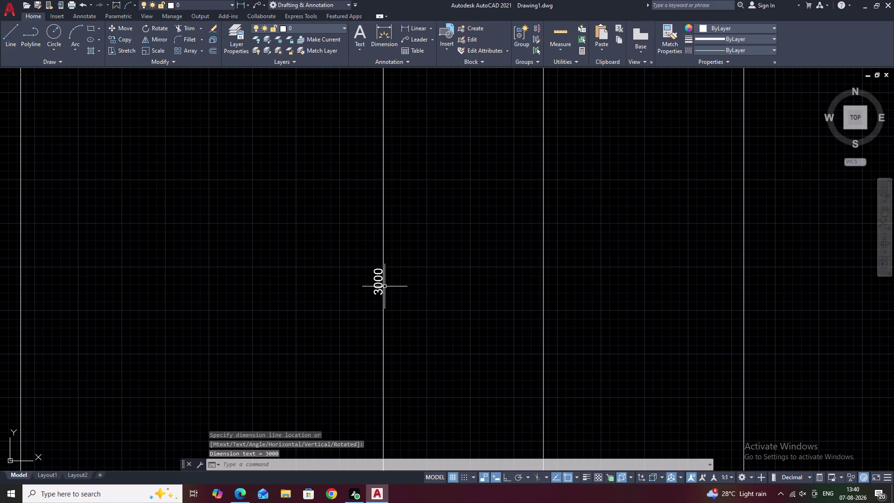
Erase the 3000 dimension with E.
click(381, 290)
text(E)
key(space)
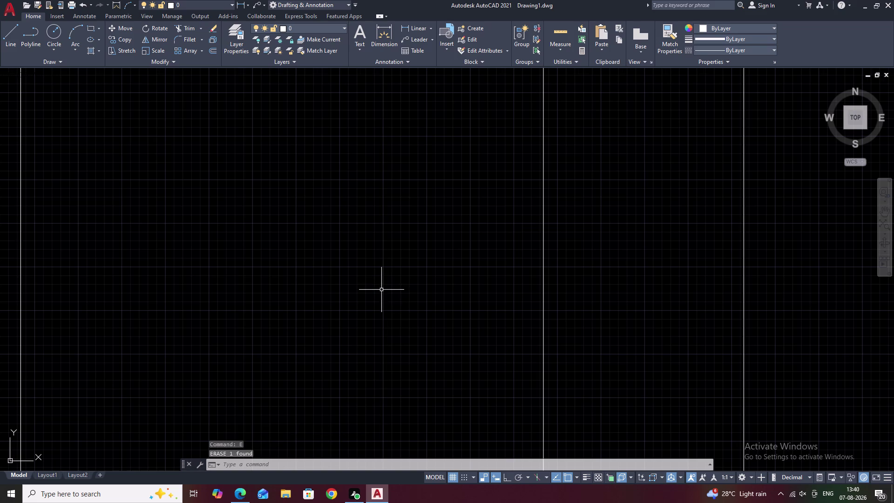
scroll(down, 3)
scroll(down, 3)
Dimension the 2700 vertical distance between the two left-wall column corners.
middle_drag(430, 217, 408, 263)
key(space)
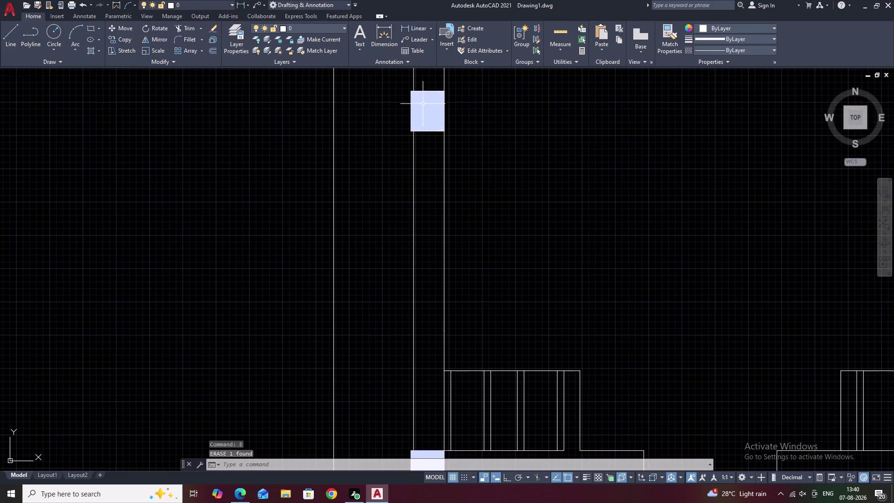
click(407, 29)
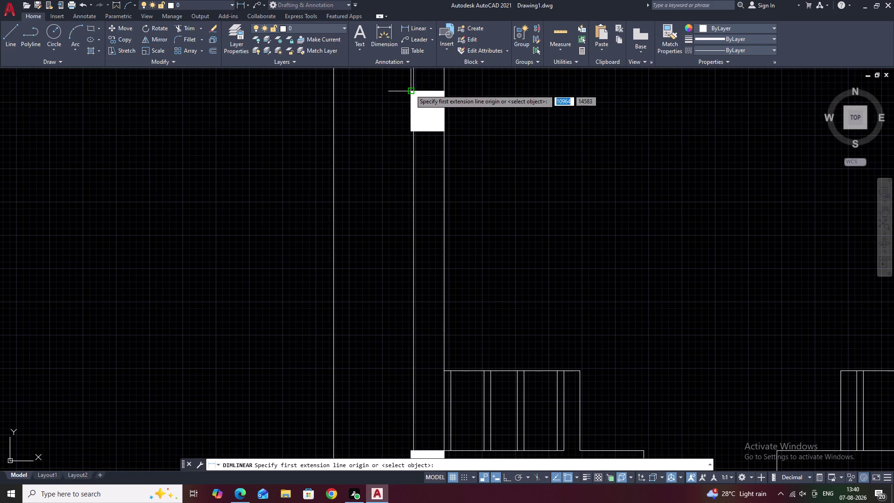
click(410, 90)
middle_drag(384, 270, 429, 62)
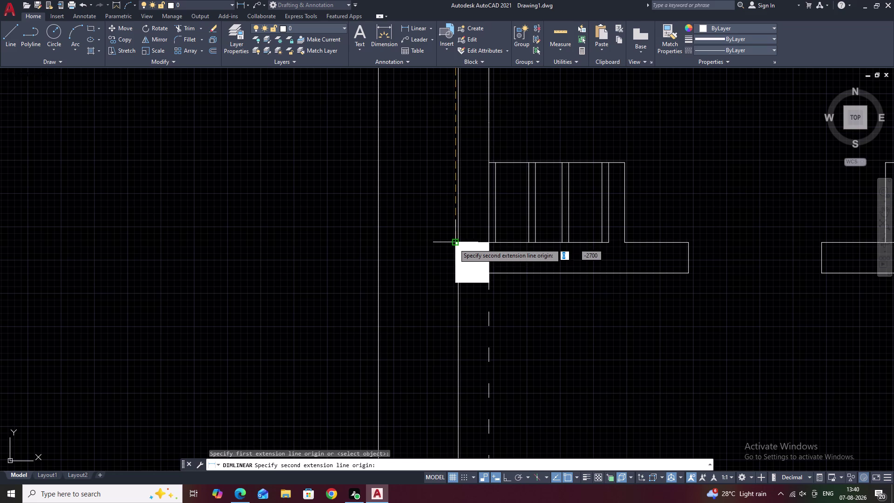
click(454, 243)
click(436, 244)
middle_drag(443, 177, 416, 317)
scroll(down, 3)
scroll(up, 3)
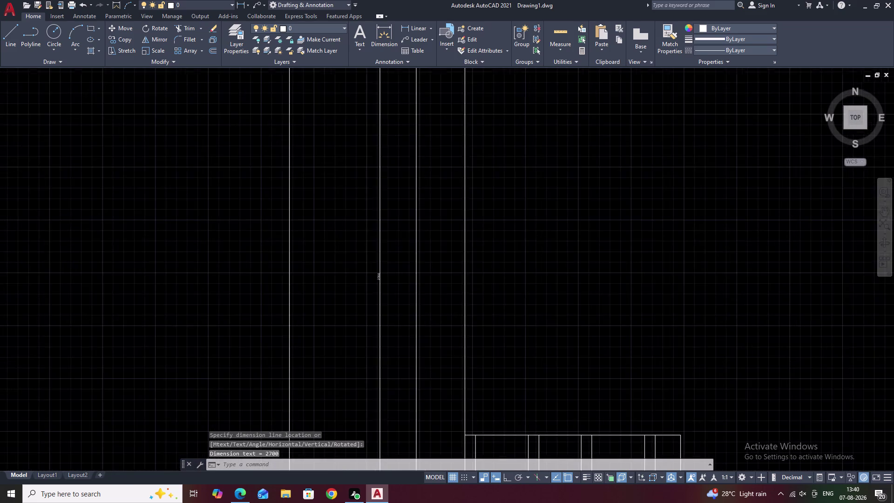
scroll(up, 3)
scroll(down, 3)
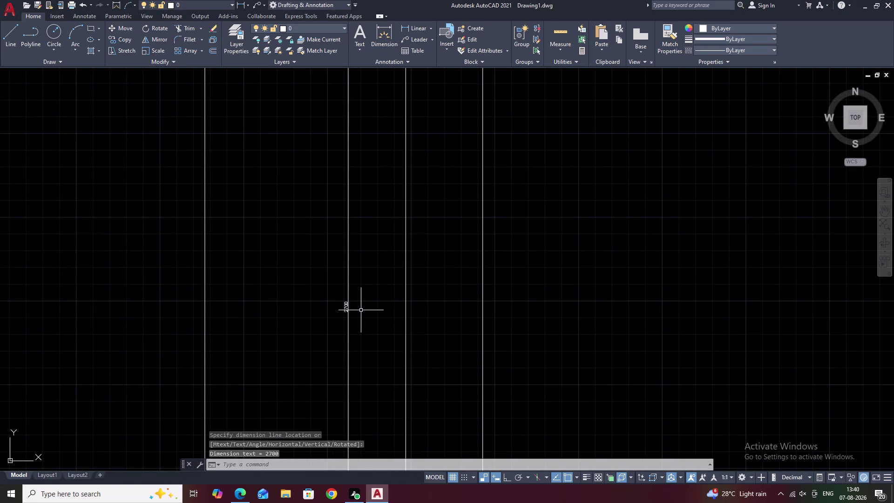
scroll(up, 3)
Cancel a stray fillet command and open the Dimension Style Manager with D.
click(328, 312)
key(Escape)
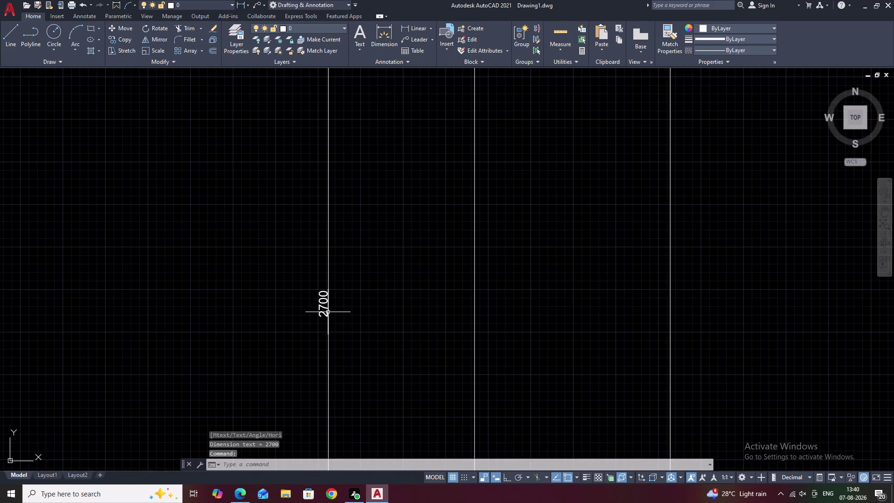
text(F)
key(space)
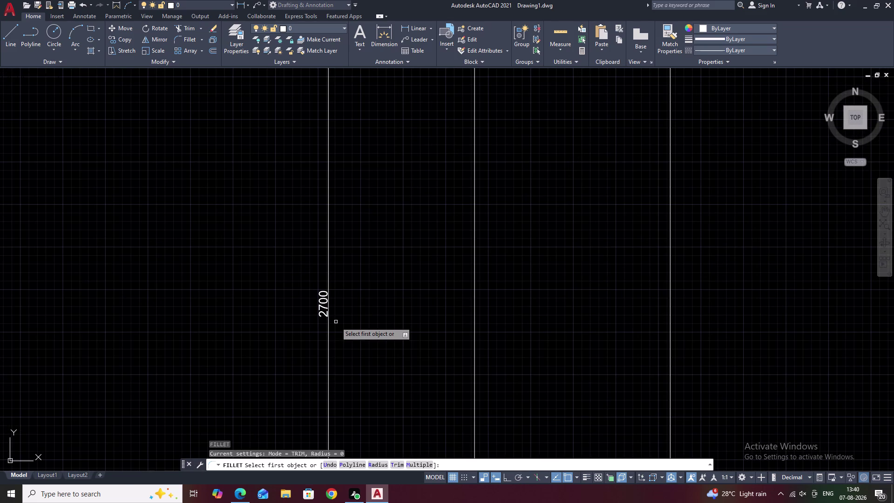
key(Escape)
key(Escape)
text(D)
key(space)
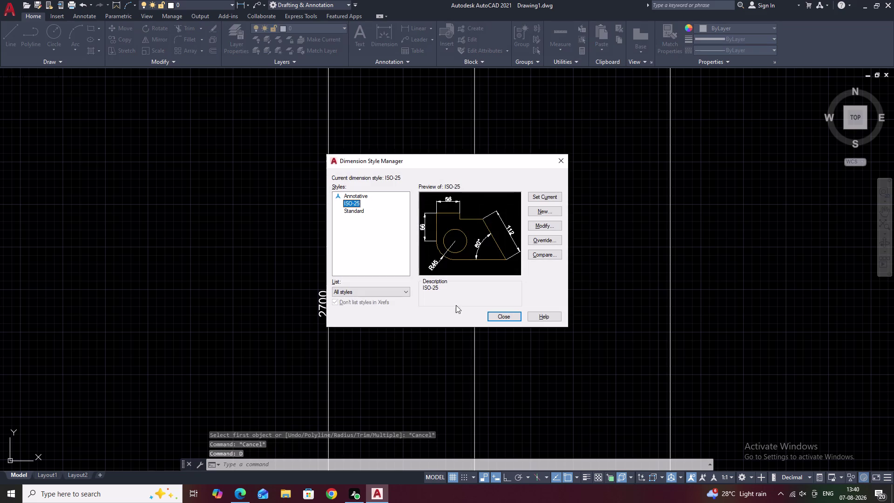
Set the ISO-25 dimension style's text height to 100.
click(545, 225)
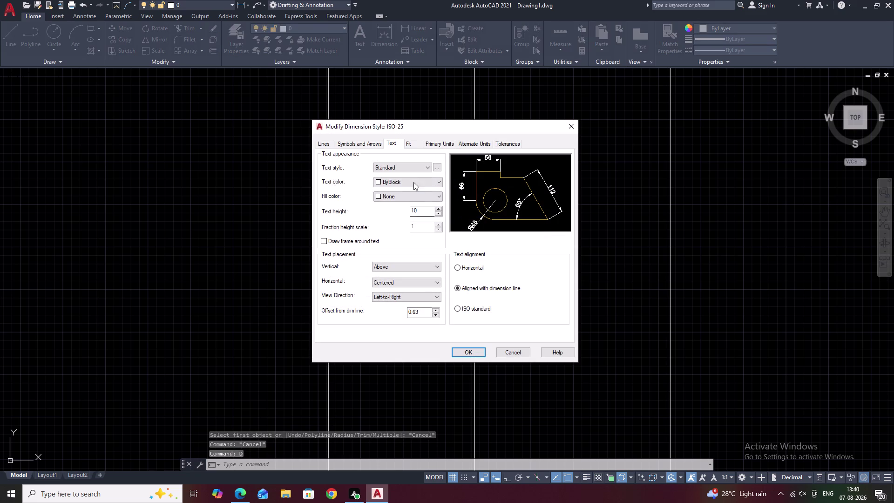
drag(421, 212, 410, 212)
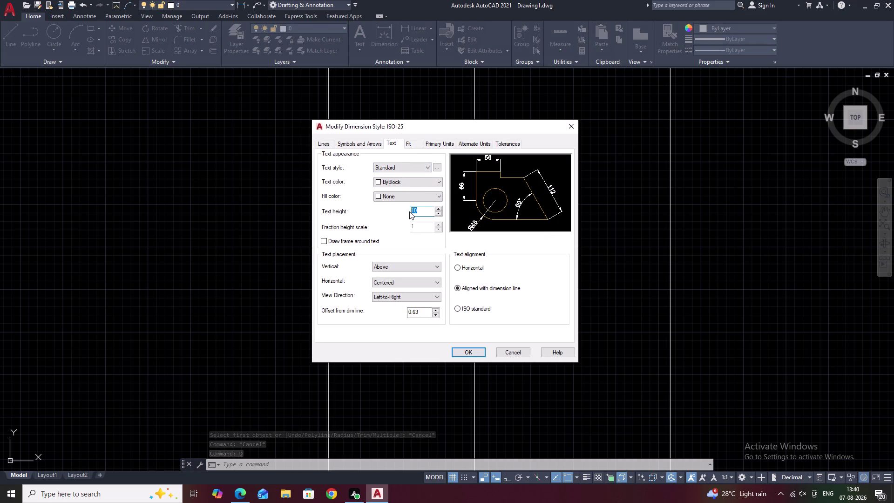
key(BackSpace)
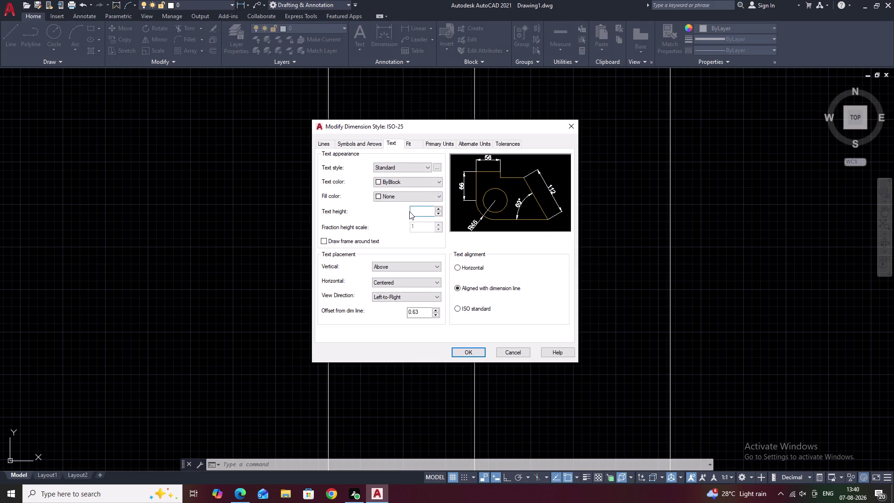
text(10)
key(BackSpace)
text(90)
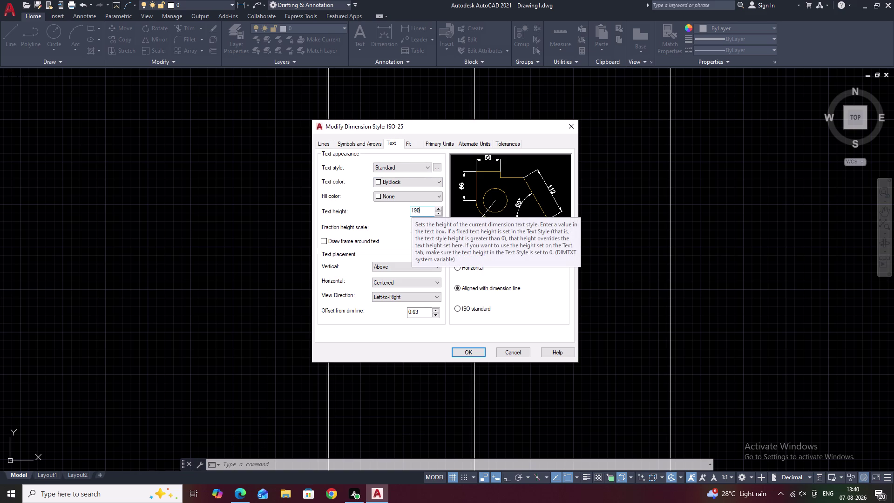
click(413, 211)
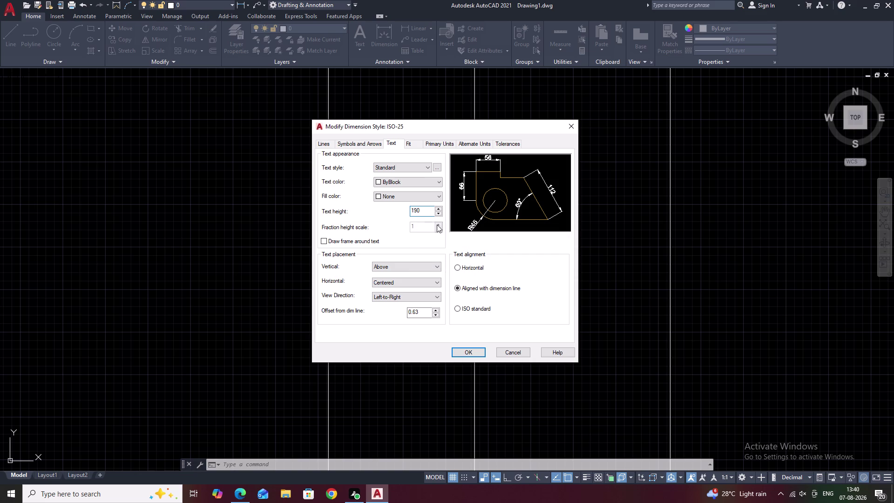
key(BackSpace)
click(421, 208)
key(BackSpace)
key(BackSpace)
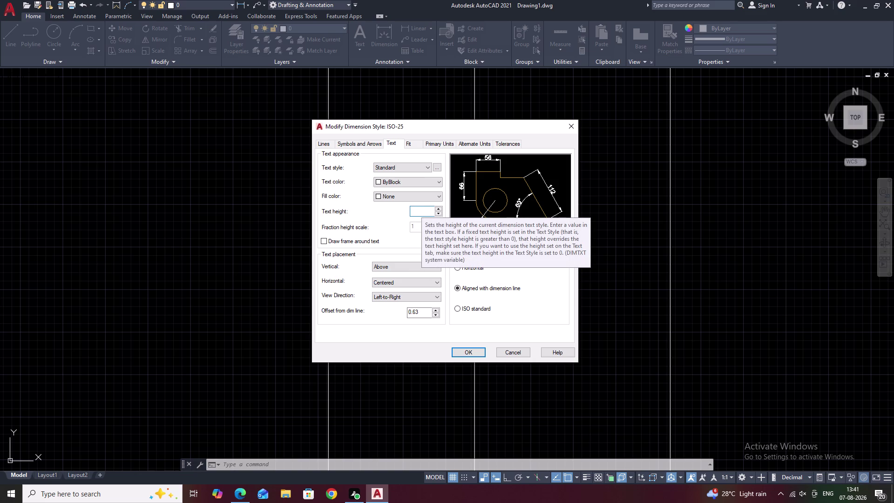
key(4)
key(BackSpace)
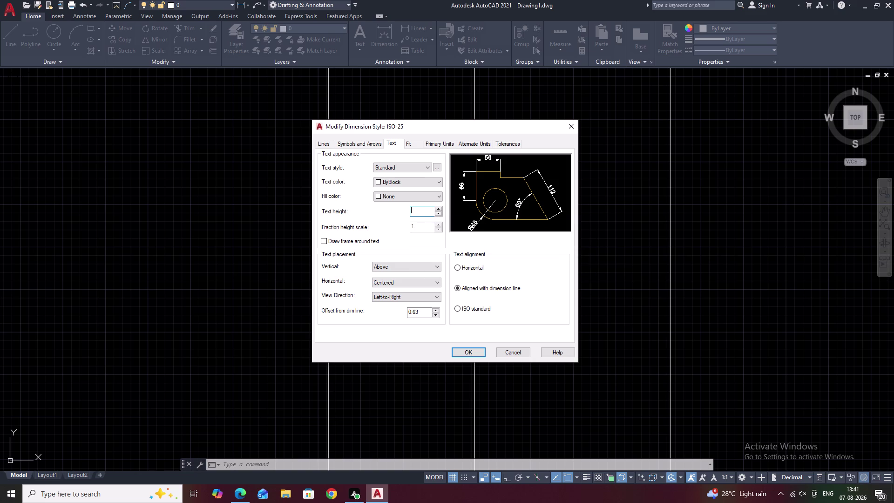
text(100)
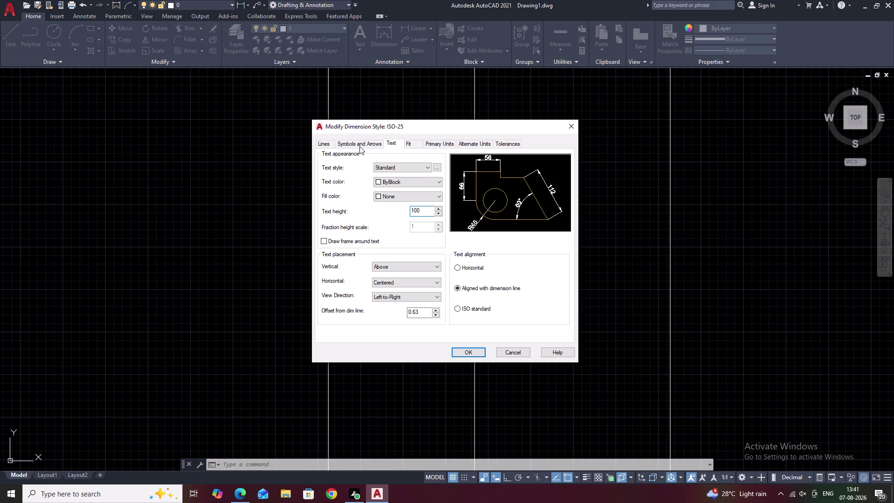
Change the arrow size under Symbols and Arrows, then apply and close the style settings.
click(361, 143)
drag(341, 244, 328, 242)
drag(336, 237, 325, 237)
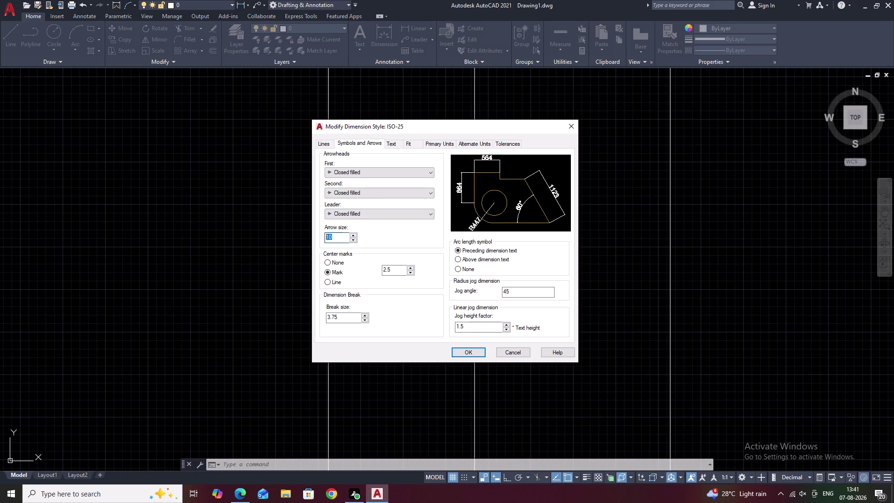
drag(324, 238, 320, 237)
key(BackSpace)
text(502)
key(BackSpace)
click(468, 353)
click(503, 314)
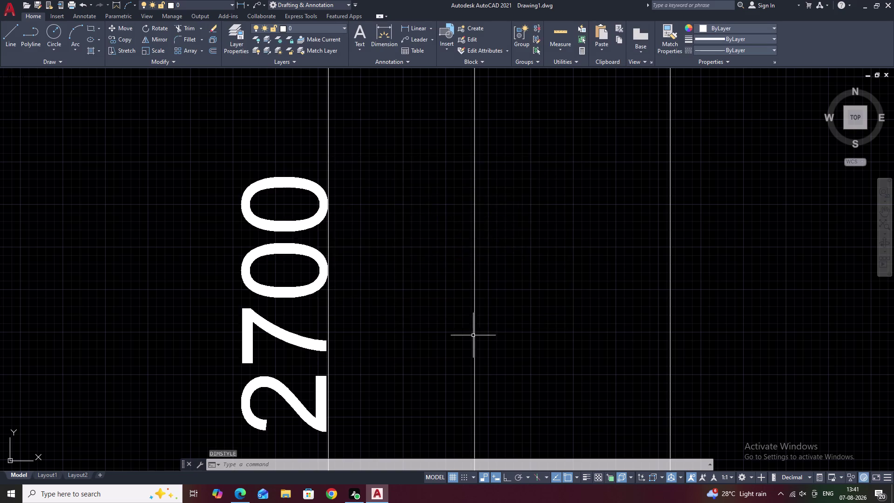
scroll(down, 3)
scroll(down, 3)
scroll(down, 3)
middle_drag(436, 345, 410, 341)
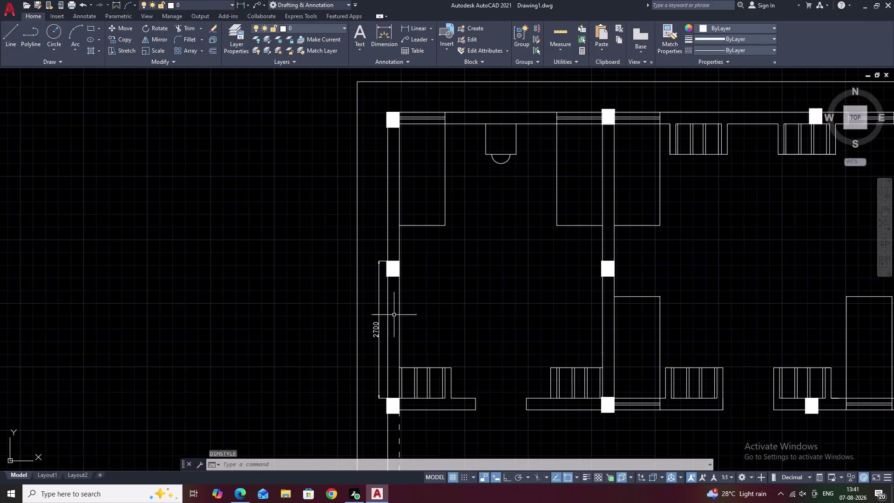
scroll(up, 3)
middle_drag(379, 315, 386, 277)
scroll(down, 3)
middle_drag(393, 311, 394, 297)
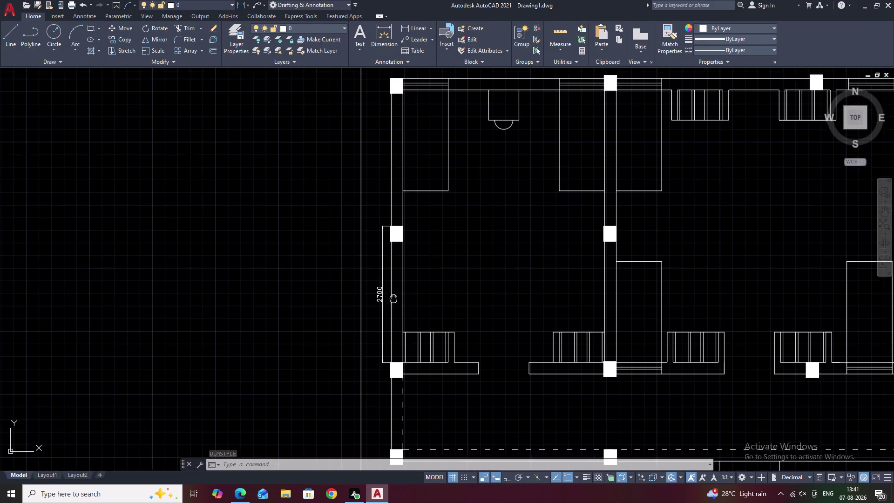
middle_drag(393, 297, 393, 296)
scroll(up, 3)
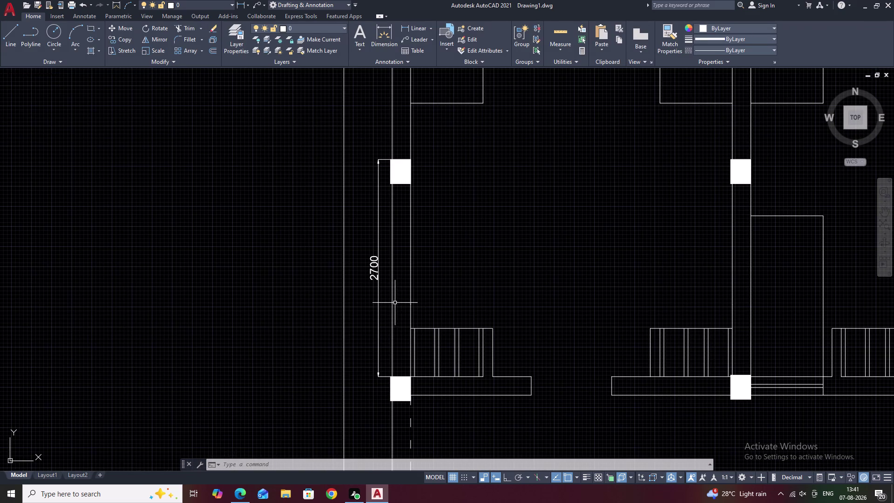
scroll(up, 3)
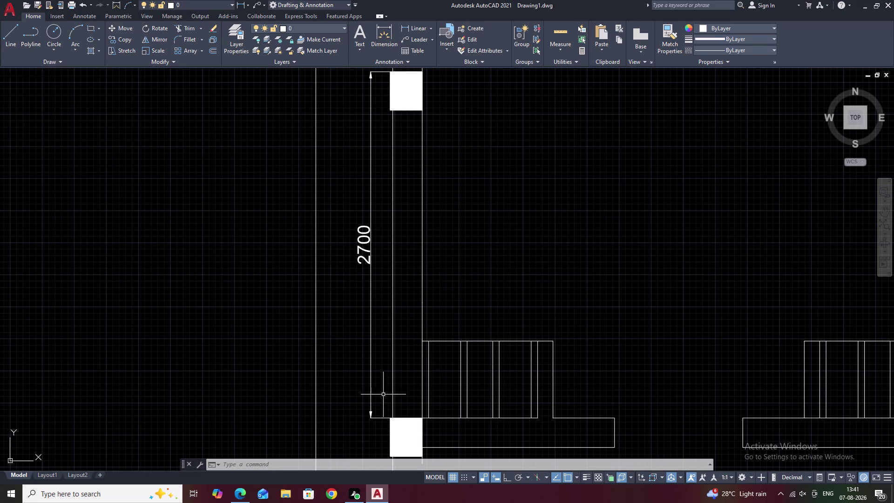
scroll(down, 3)
middle_drag(392, 312, 389, 343)
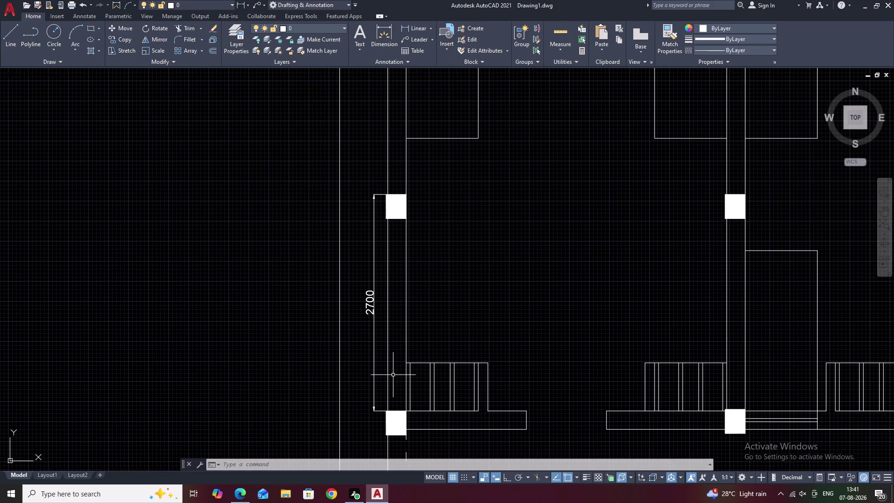
middle_drag(393, 375, 394, 355)
middle_drag(461, 318, 447, 340)
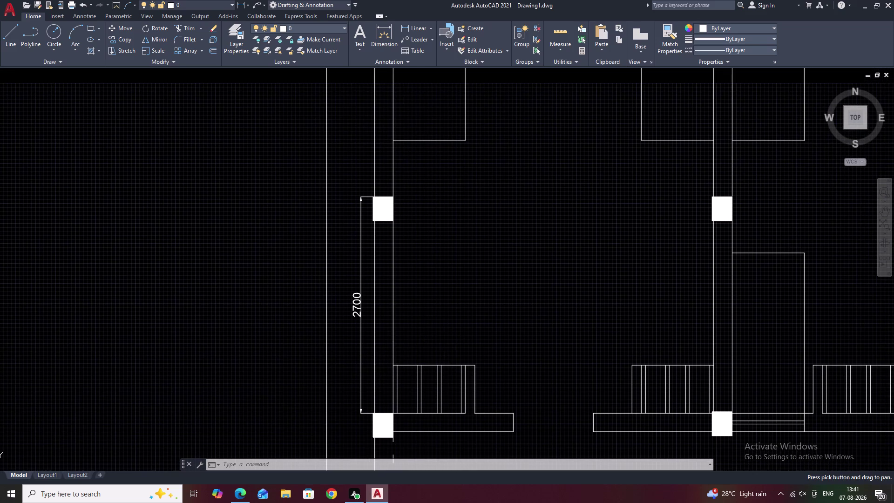
key(space)
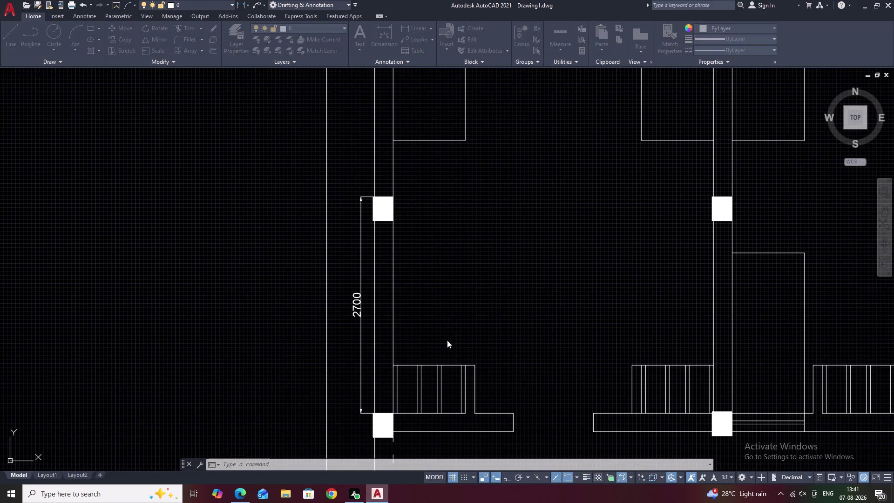
middle_drag(450, 314, 470, 414)
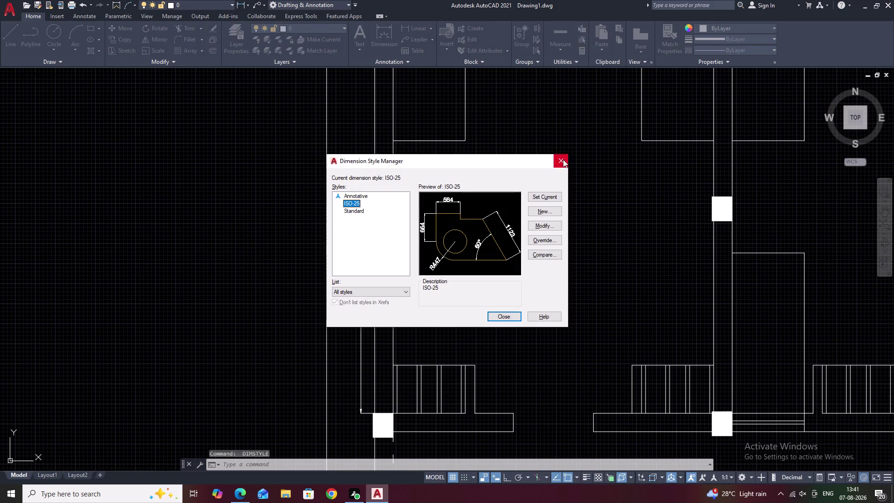
click(563, 159)
middle_drag(550, 173, 567, 281)
middle_drag(562, 276, 571, 342)
key(space)
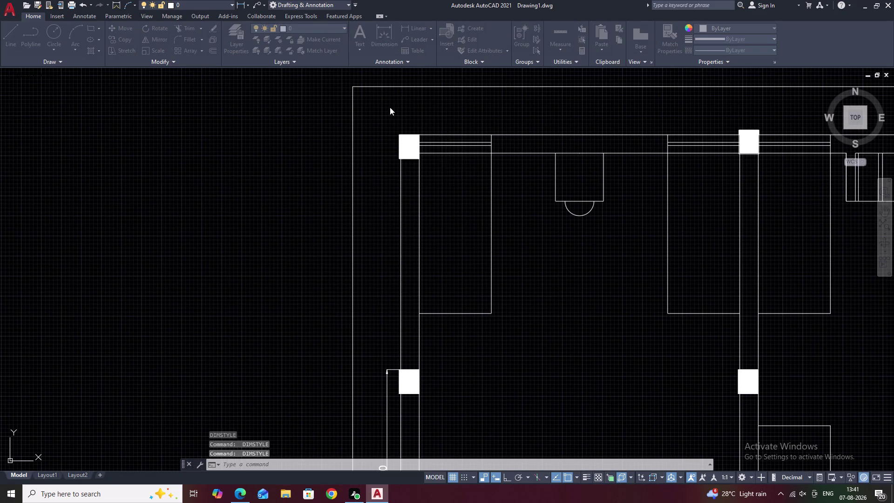
click(566, 158)
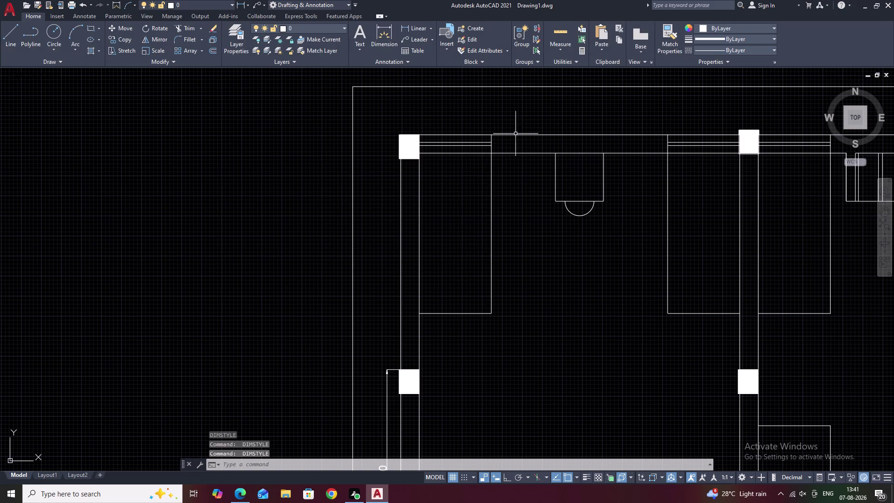
Start two trial linear dimensions from the top-left column, cancelling both, including a 2989 one.
click(411, 27)
click(400, 157)
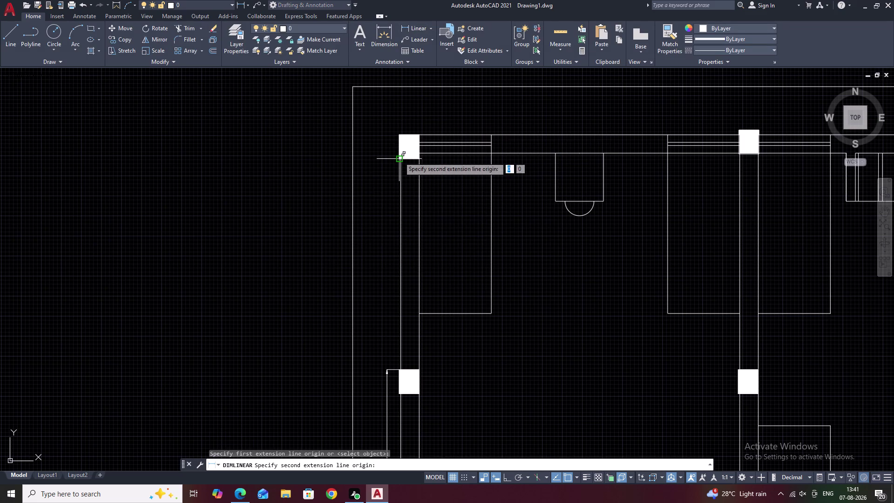
click(398, 374)
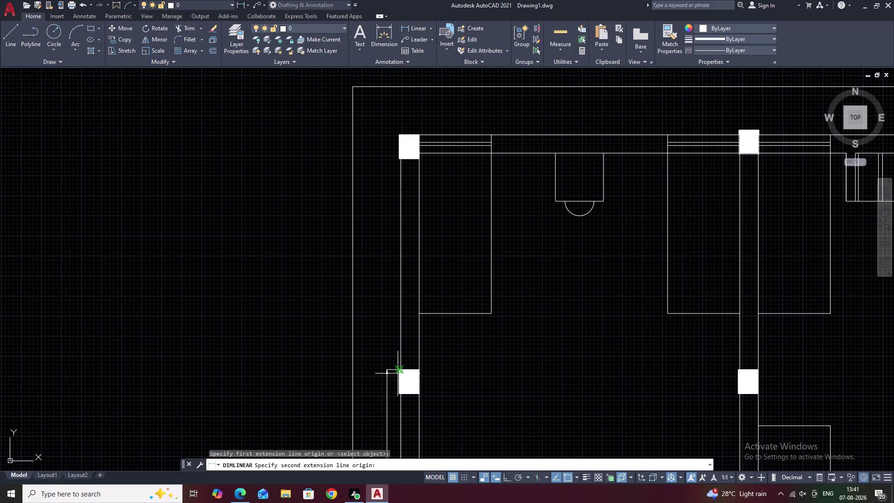
key(Escape)
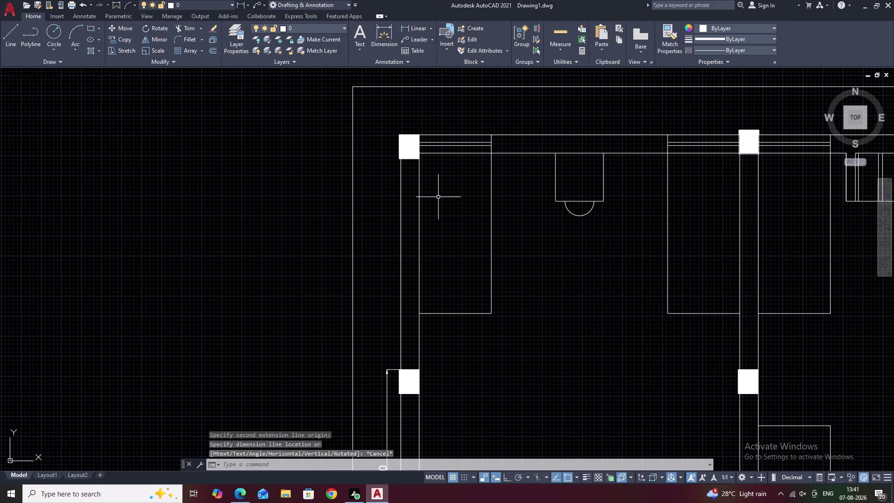
key(space)
click(401, 135)
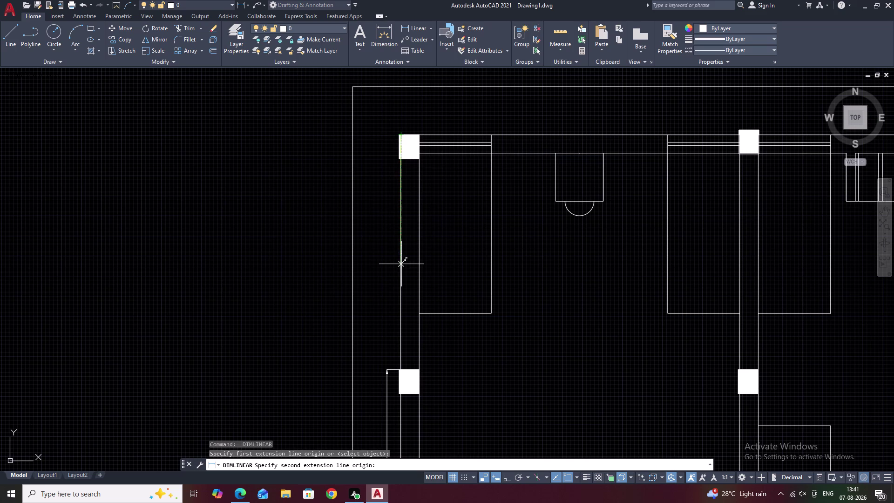
click(396, 375)
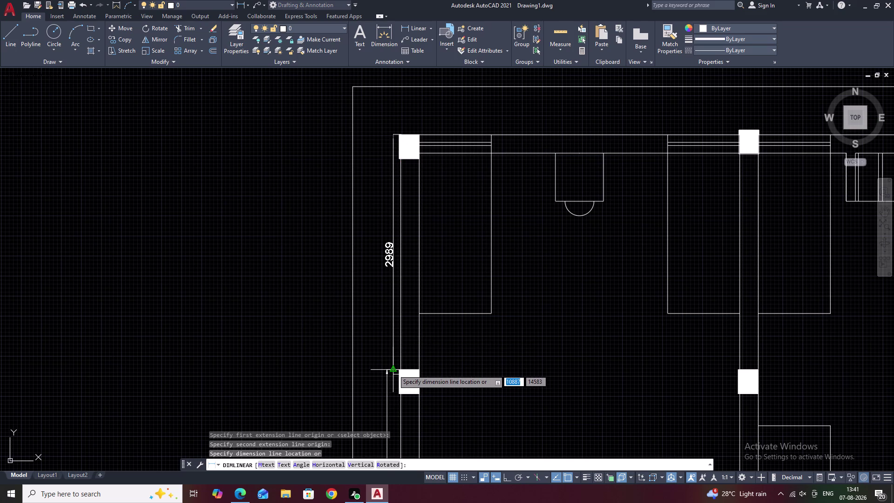
key(Escape)
Dimension 2700 from the top-left to the middle-left column corner, left of the wall.
middle_drag(405, 222, 402, 234)
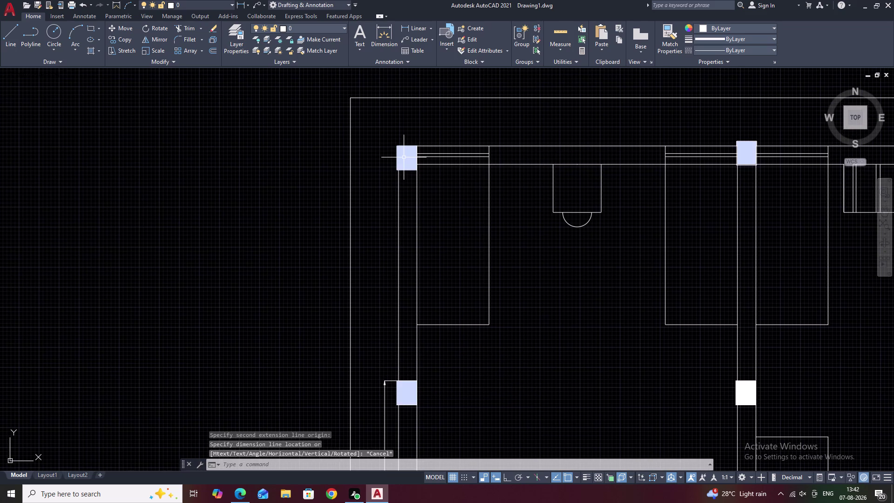
key(space)
scroll(up, 3)
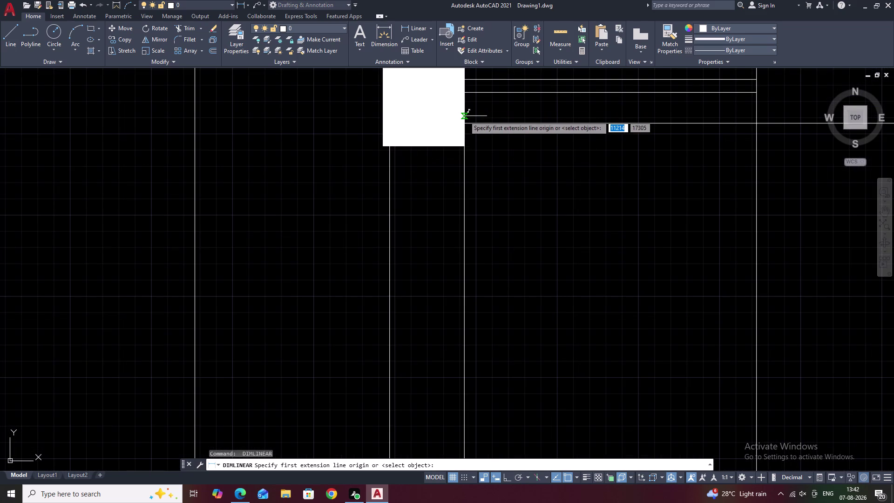
click(383, 123)
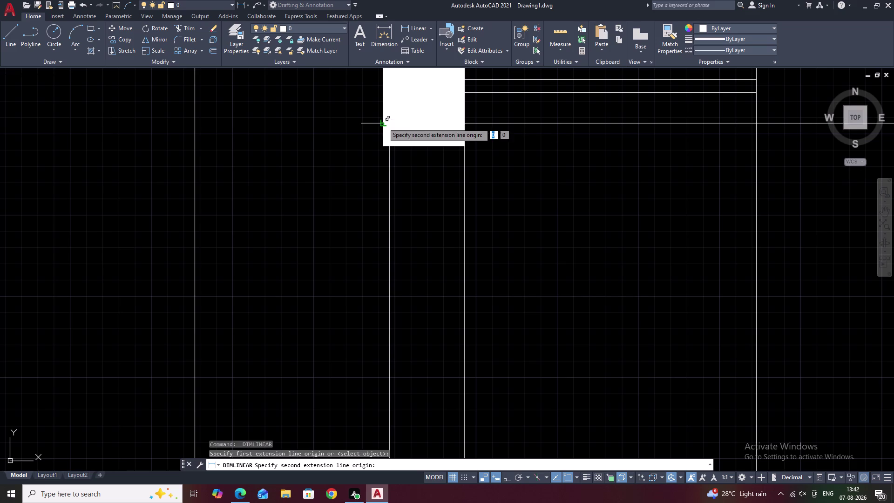
middle_drag(382, 292, 414, 152)
middle_drag(427, 273, 439, 174)
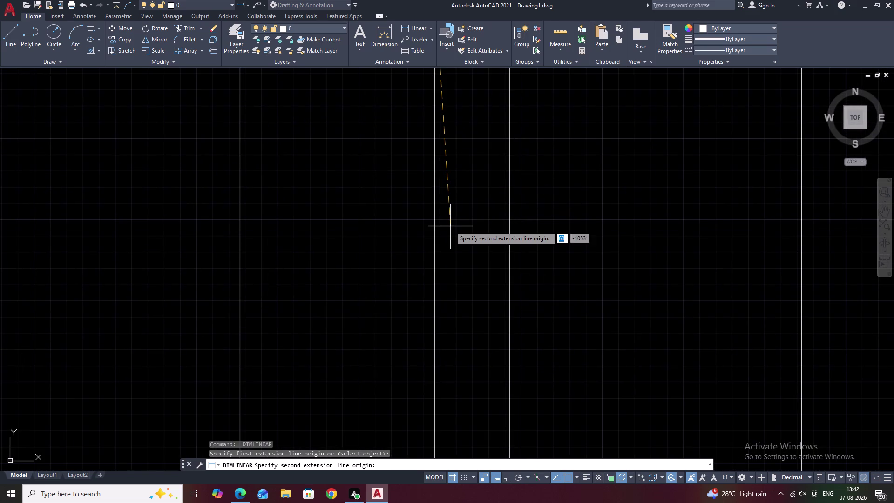
middle_drag(452, 249, 452, 195)
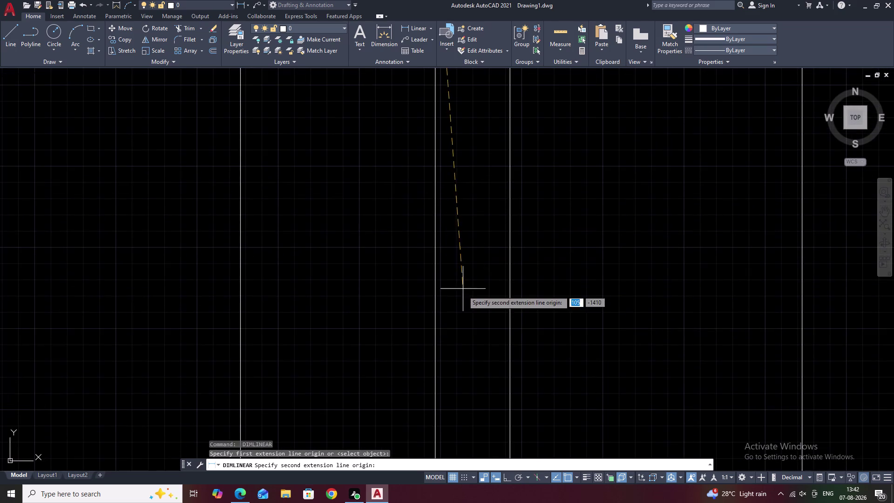
middle_drag(462, 300, 466, 122)
middle_drag(468, 250, 474, 86)
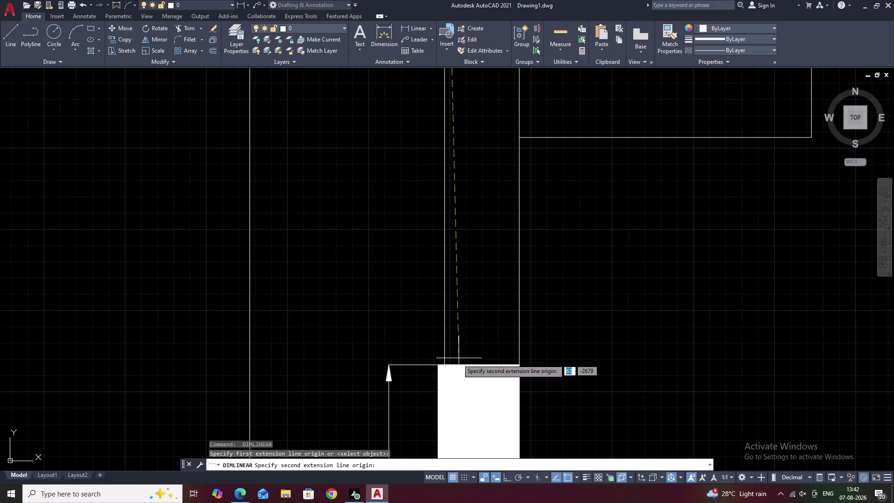
click(436, 368)
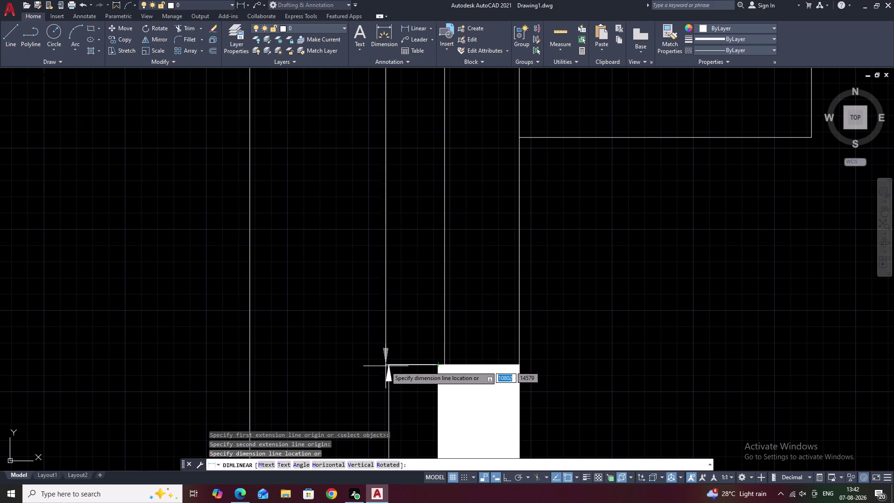
click(389, 367)
Pan and zoom along the left wall to review both 2700 dimensions.
scroll(down, 3)
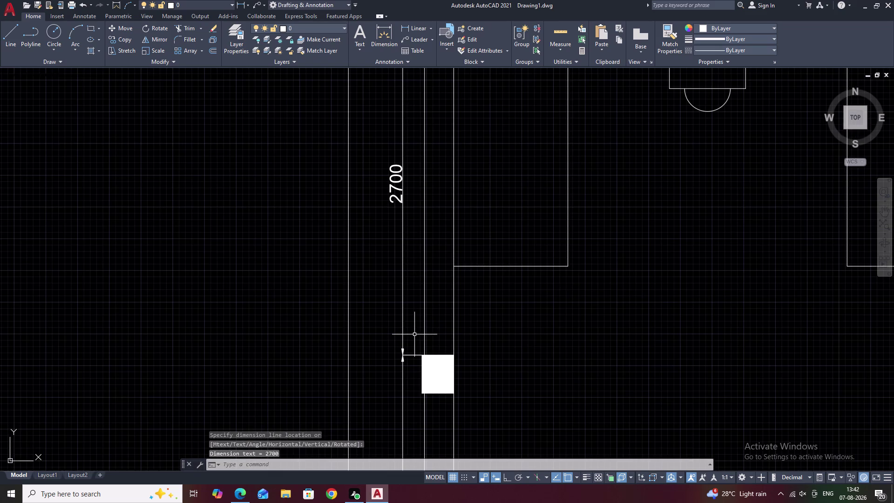
middle_drag(415, 334, 421, 306)
scroll(down, 3)
middle_drag(458, 283, 459, 292)
scroll(up, 3)
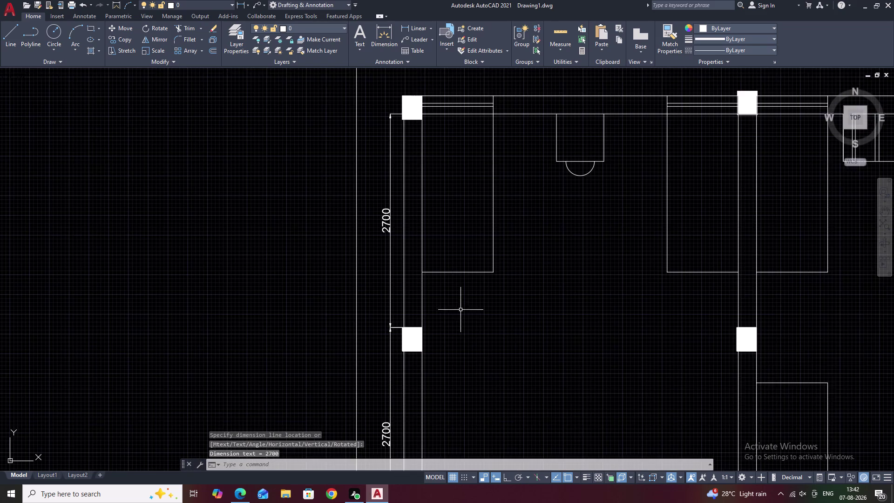
middle_drag(462, 316, 465, 281)
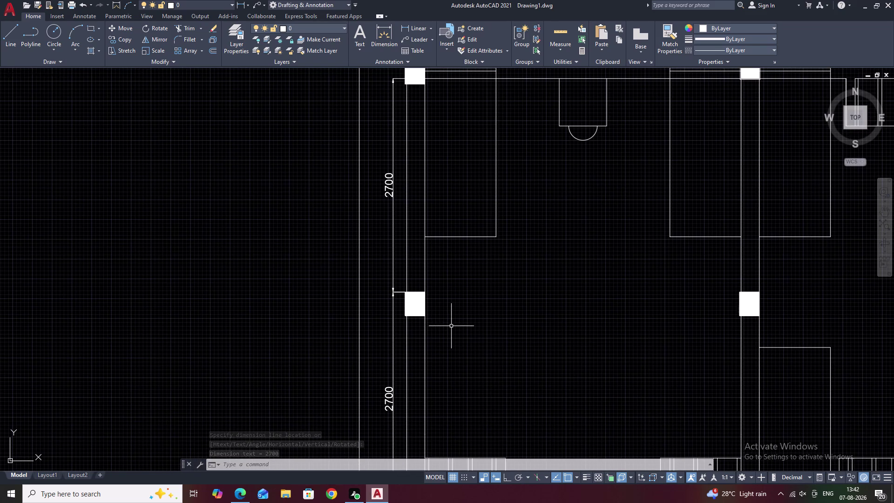
middle_drag(452, 327, 454, 297)
scroll(up, 3)
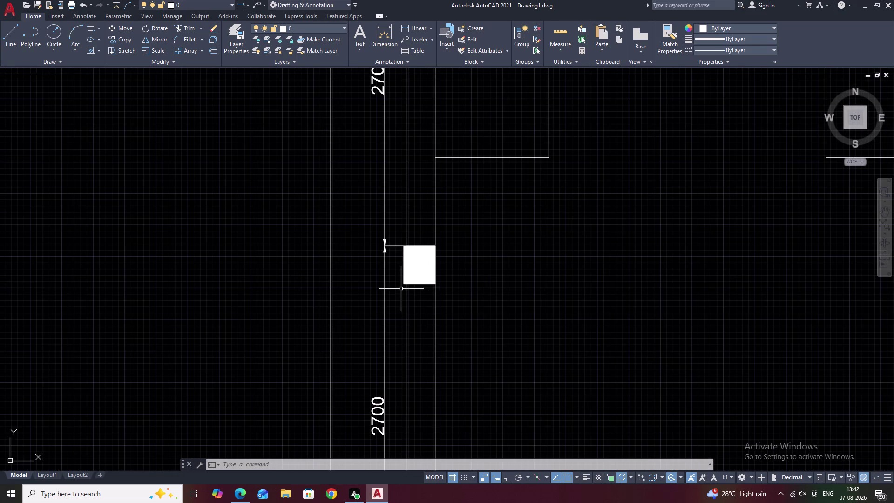
scroll(up, 3)
scroll(down, 3)
scroll(down, 3)
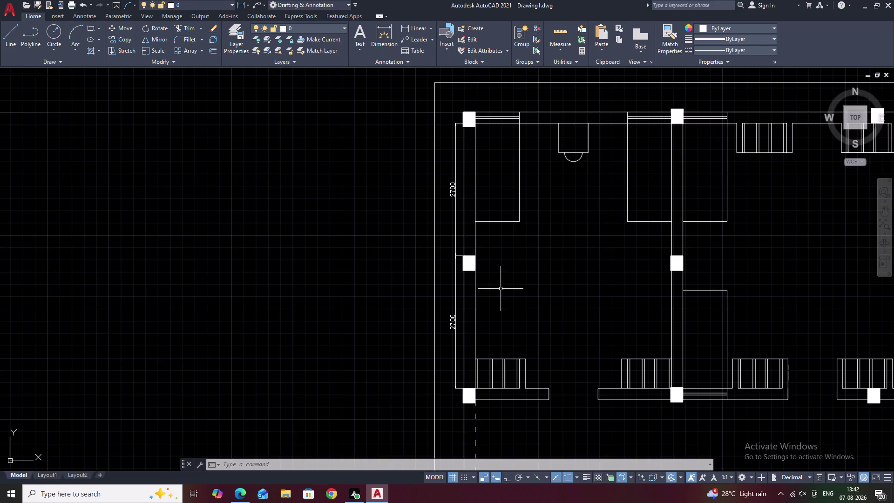
Bring the lower-left columns into view and try a column dimension, discarding the 300 result.
middle_drag(501, 289, 487, 249)
middle_drag(499, 275, 449, 252)
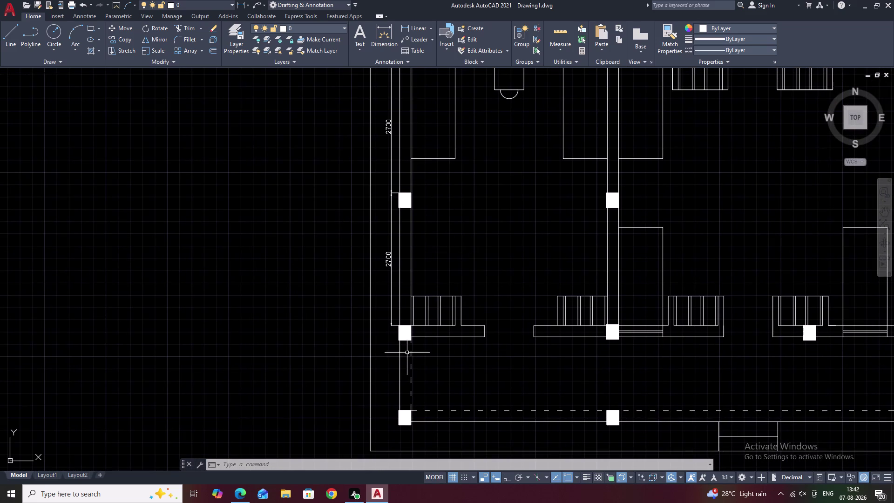
key(Escape)
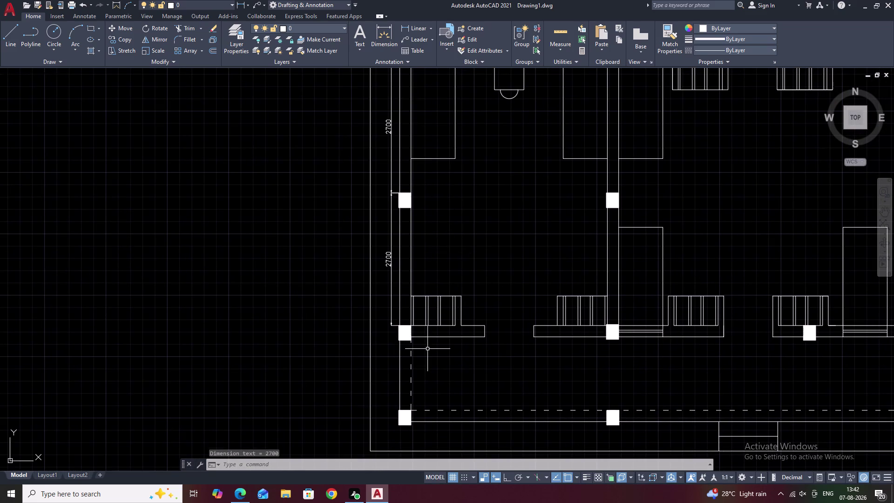
key(space)
scroll(up, 3)
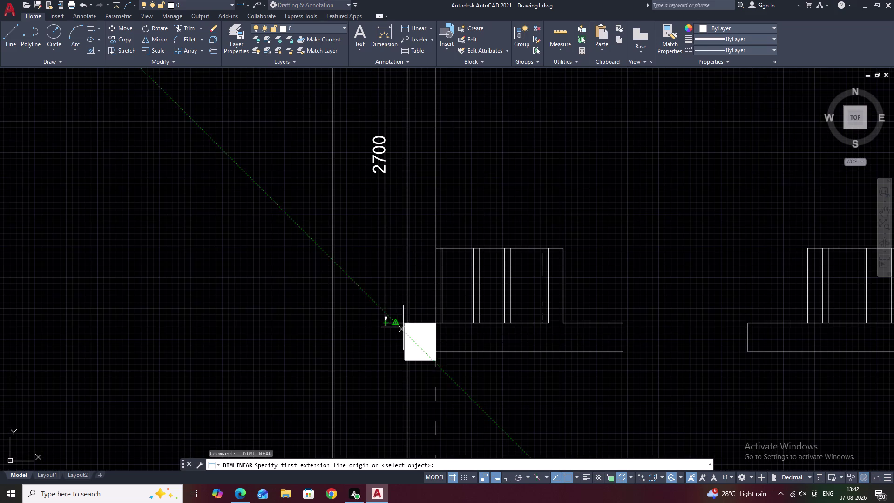
scroll(up, 3)
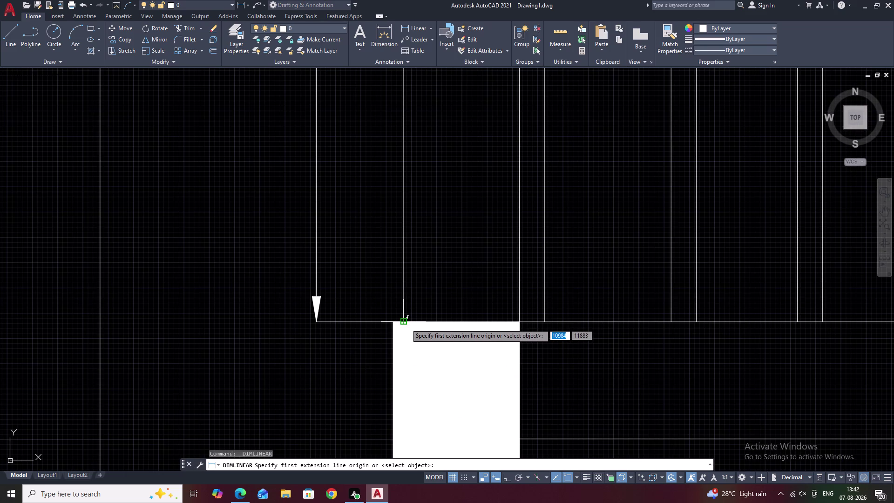
click(392, 325)
middle_drag(396, 361, 415, 234)
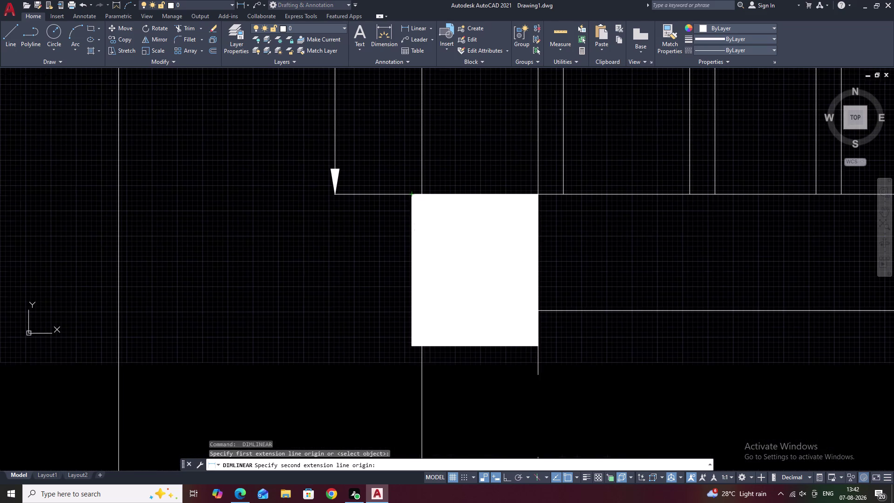
click(411, 345)
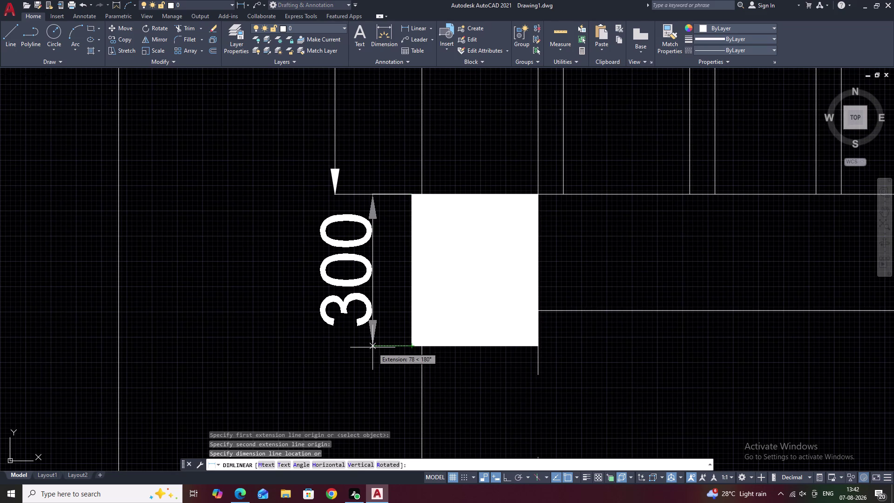
key(Escape)
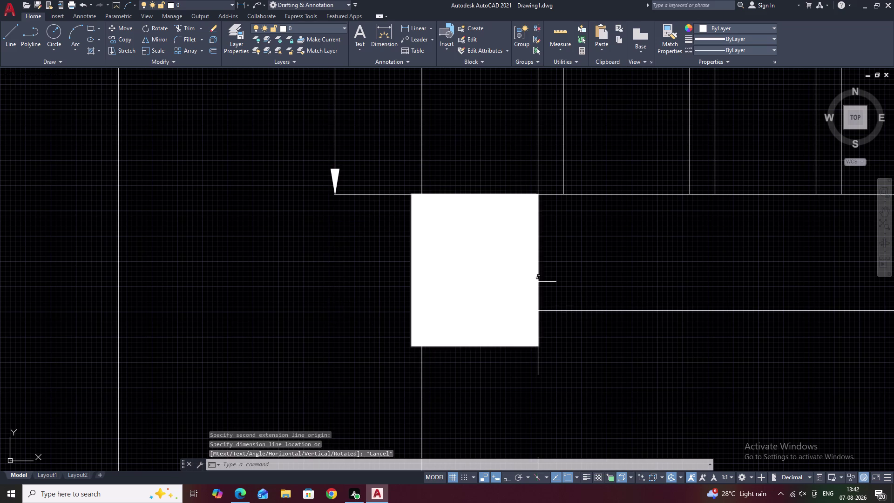
Retry the column dimension, cancelling a 20 result and another unfinished attempt.
key(space)
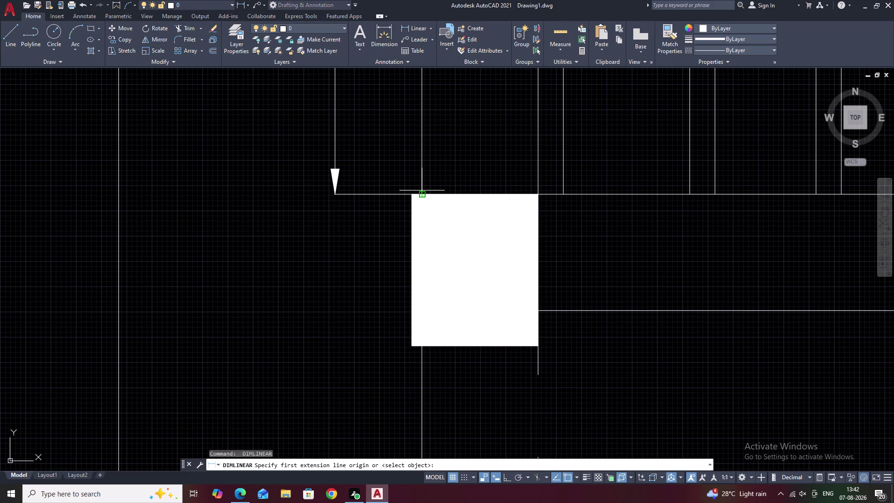
click(422, 189)
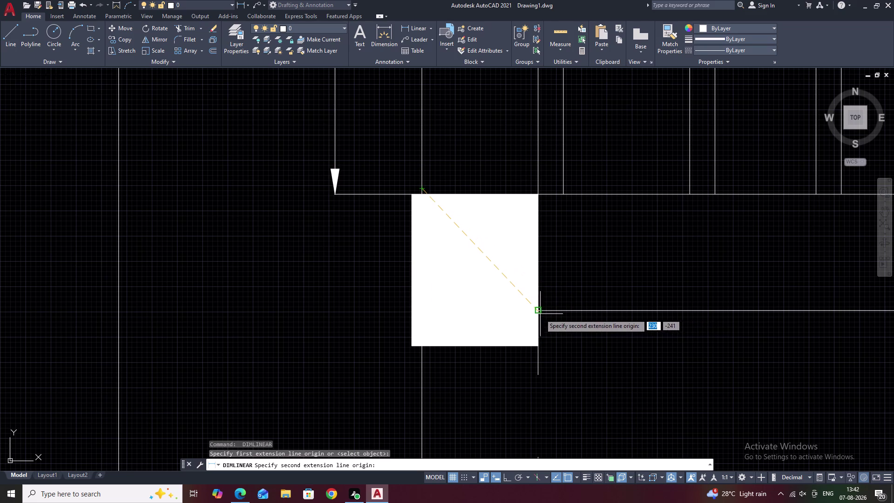
click(409, 313)
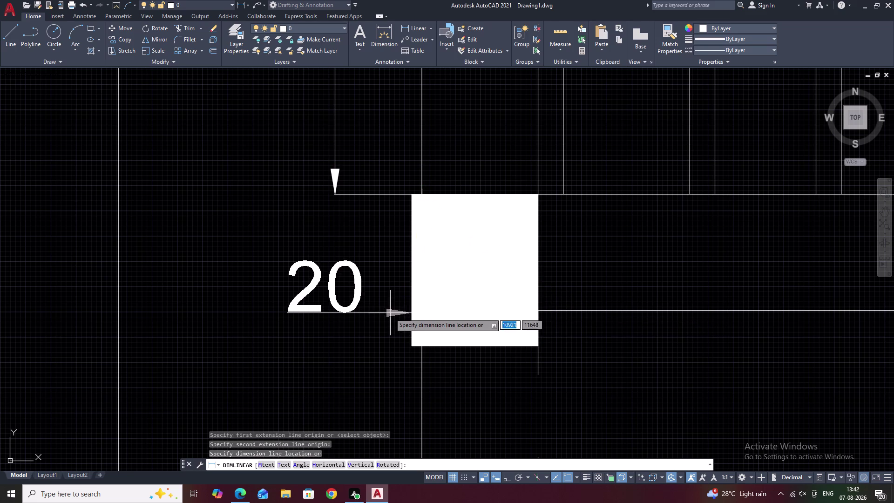
key(Escape)
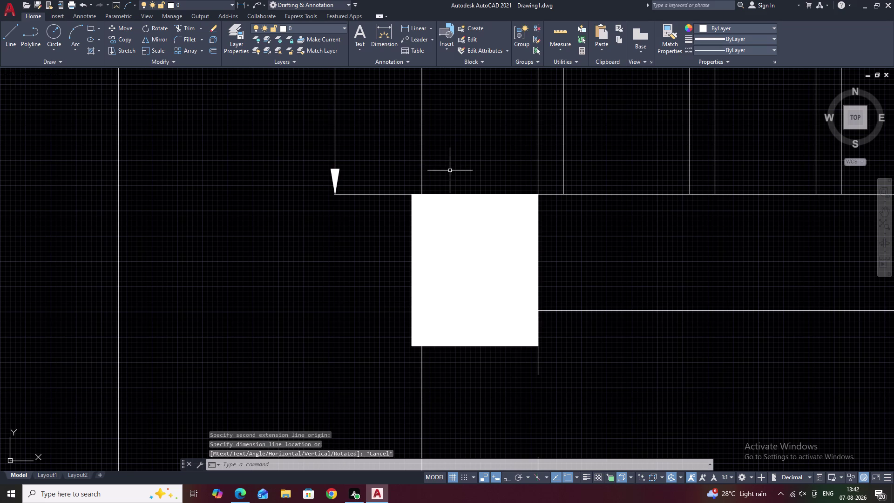
key(space)
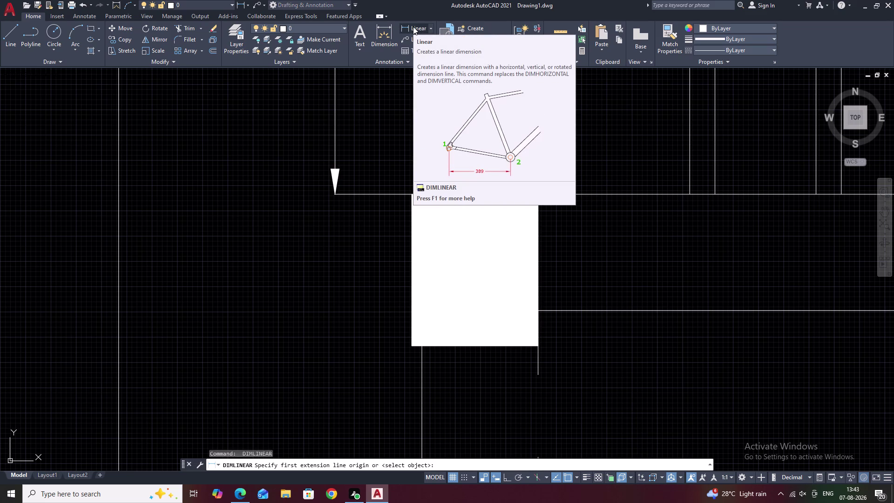
click(421, 26)
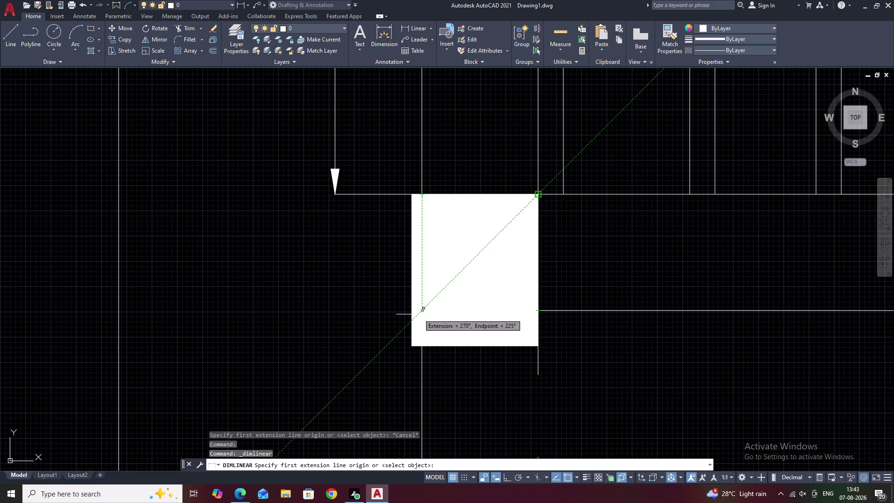
click(419, 314)
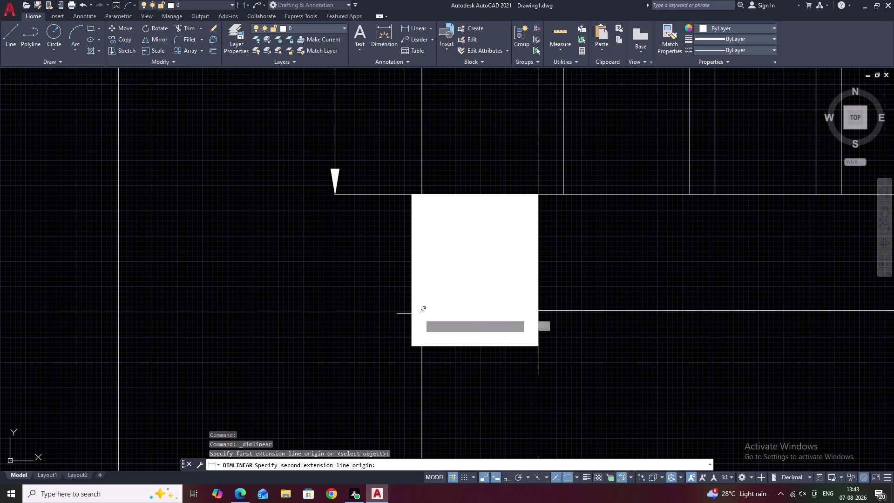
key(Escape)
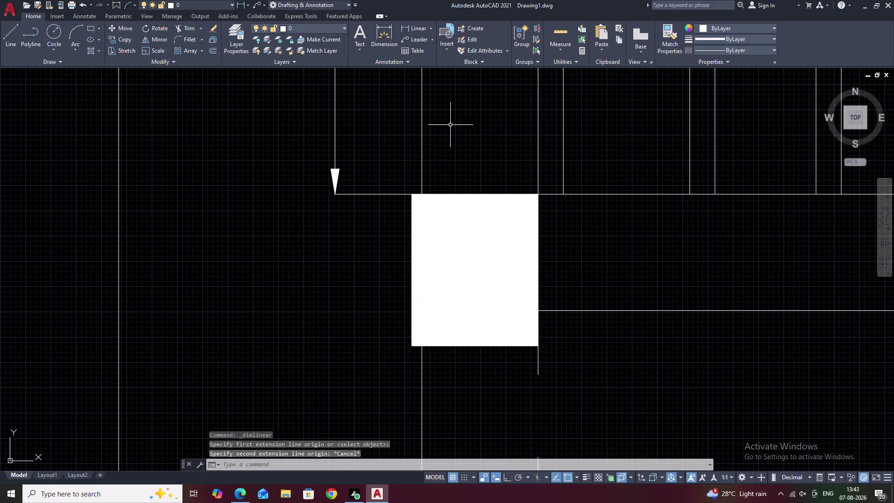
Dimension from the column's top corner to the lower wall line, placing 230 left of the wall.
click(424, 28)
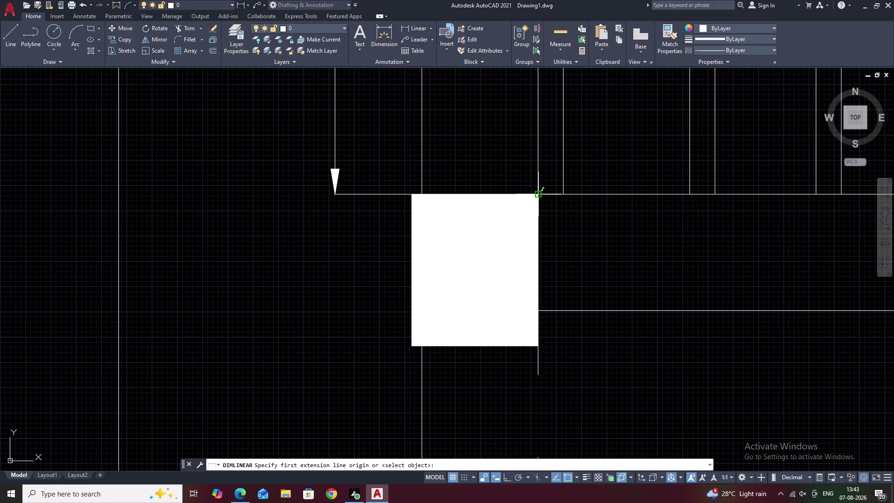
click(422, 196)
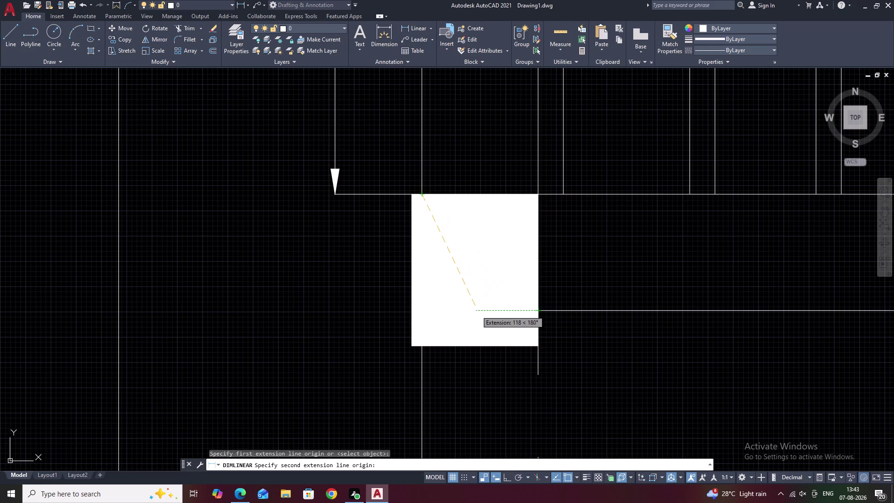
click(423, 311)
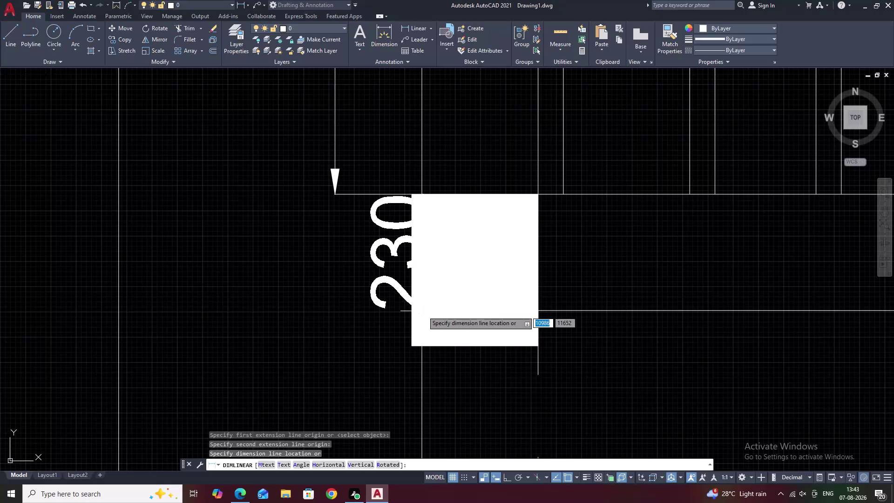
click(335, 313)
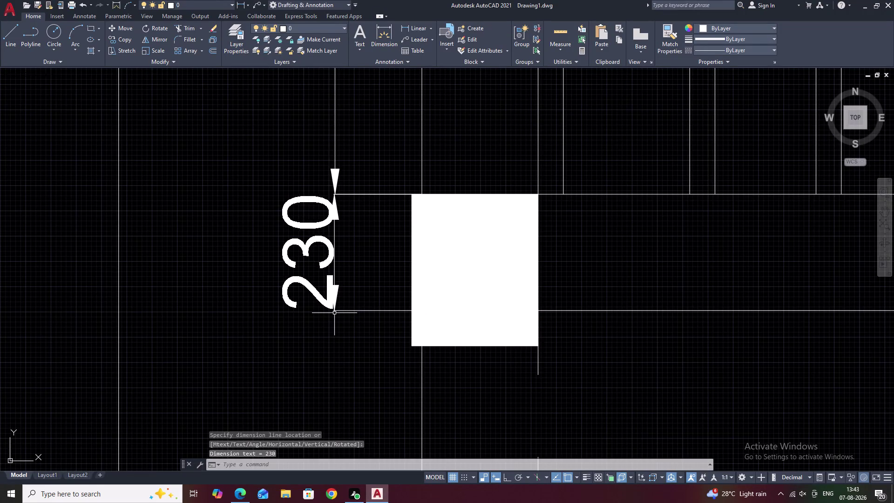
scroll(down, 3)
middle_drag(335, 310, 378, 198)
middle_drag(403, 229, 404, 182)
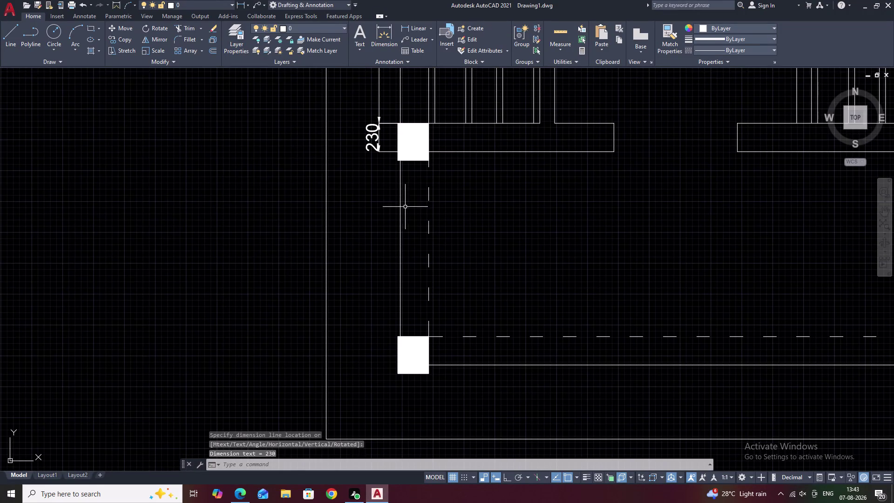
middle_drag(405, 207, 407, 188)
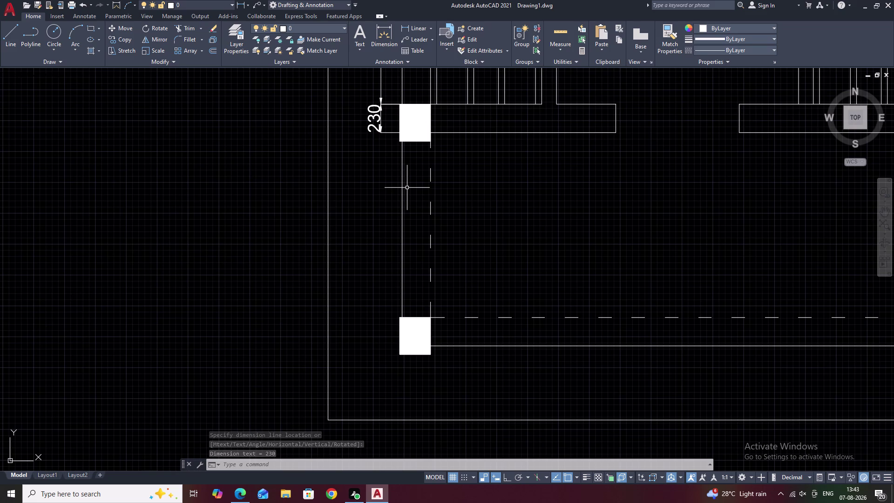
key(space)
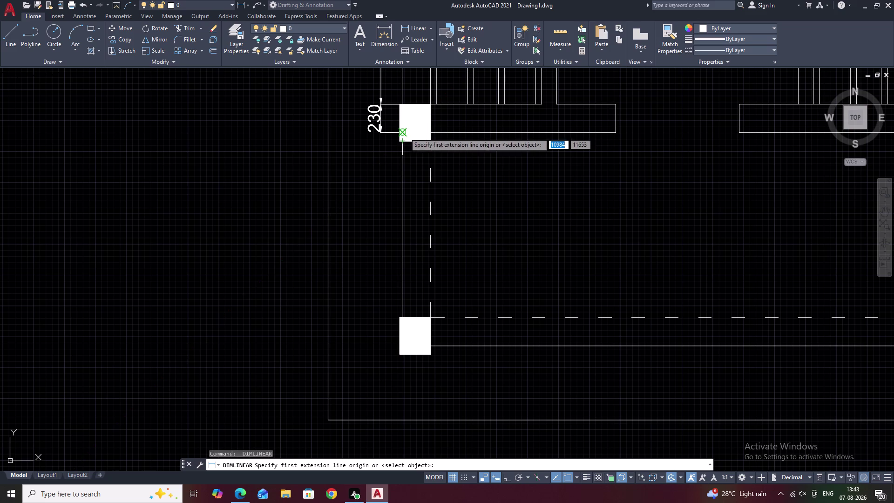
scroll(up, 3)
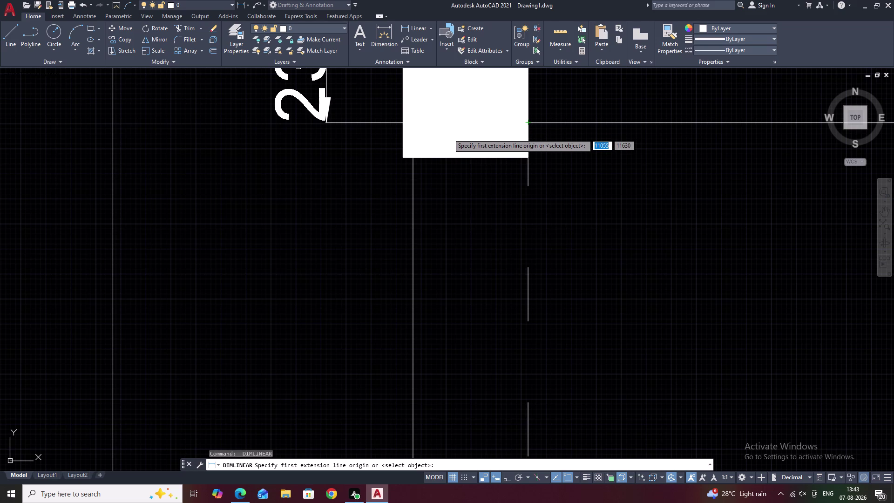
click(406, 122)
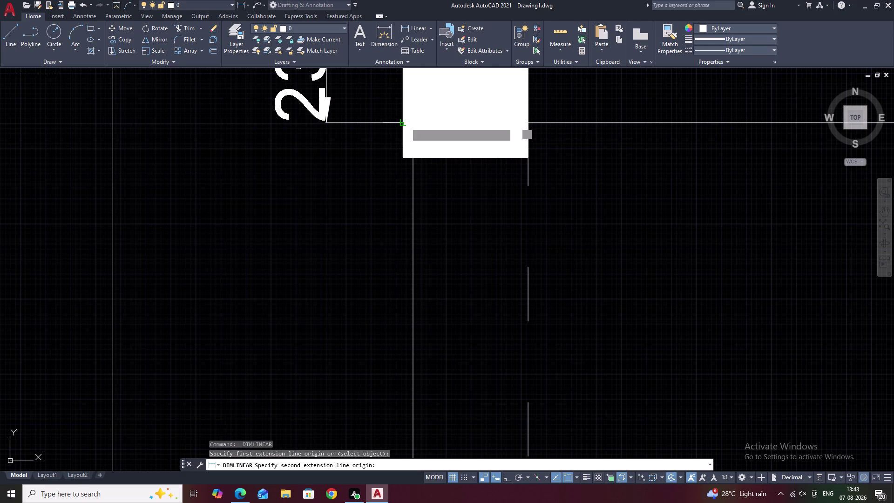
middle_drag(400, 217, 431, 156)
scroll(down, 3)
middle_drag(426, 224, 442, 177)
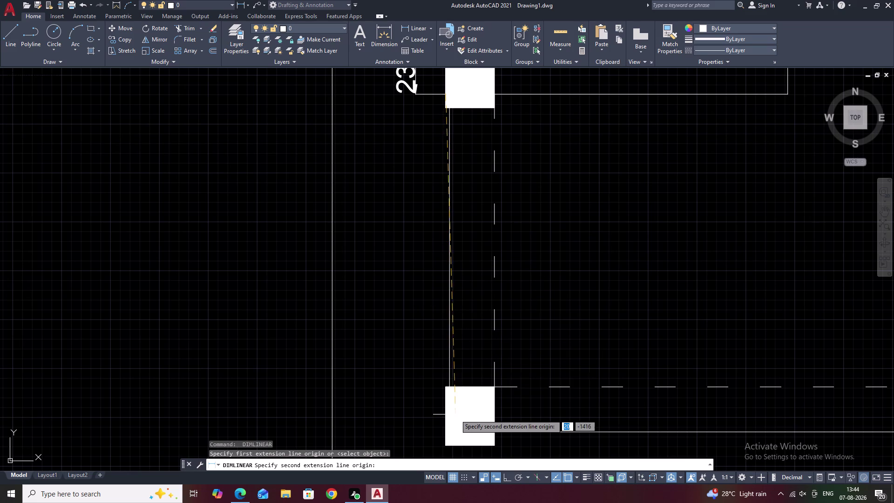
middle_drag(456, 410, 460, 358)
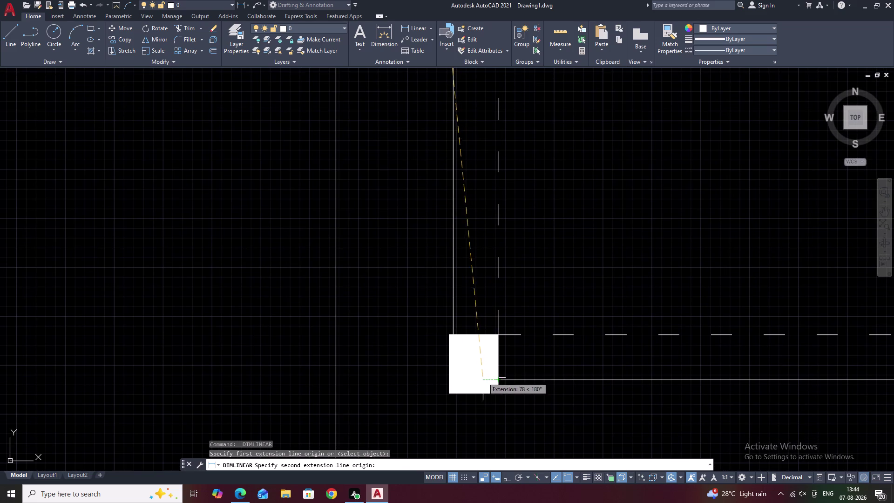
click(447, 379)
key(Escape)
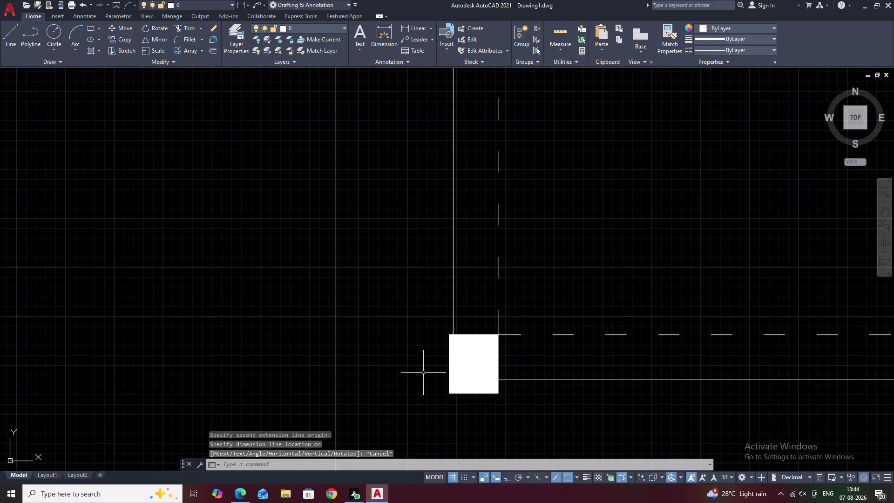
scroll(down, 3)
middle_drag(451, 303, 444, 327)
scroll(up, 3)
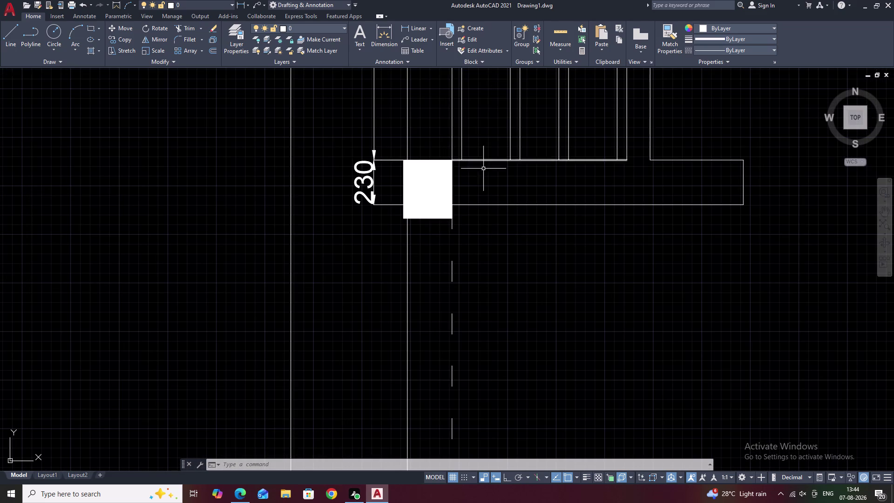
click(415, 28)
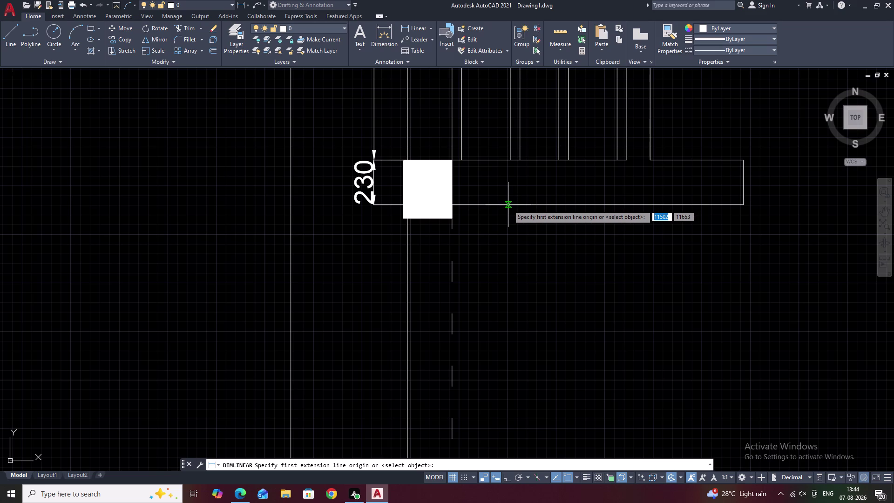
scroll(up, 3)
scroll(up, 3)
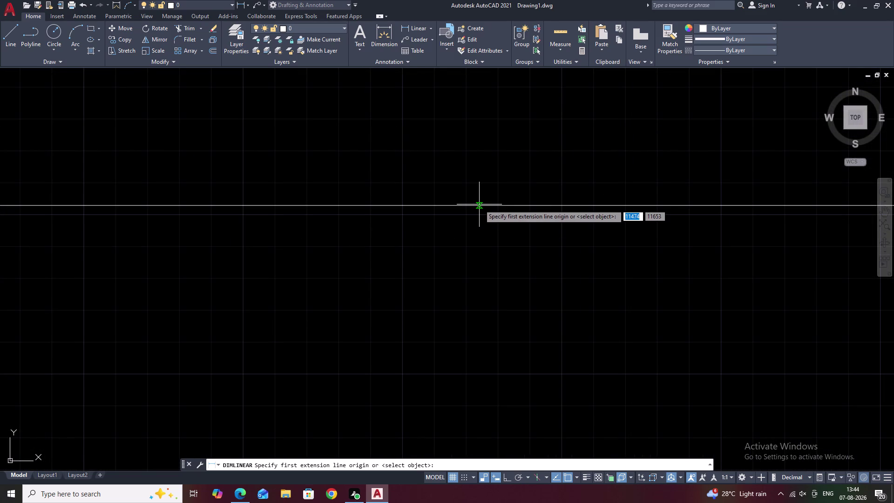
scroll(up, 3)
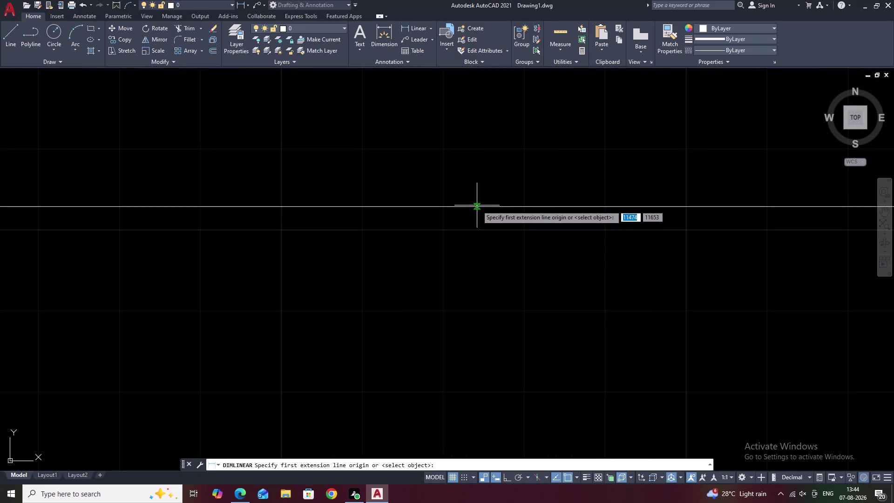
click(477, 207)
scroll(down, 3)
middle_drag(482, 310, 518, 44)
scroll(down, 3)
middle_drag(544, 224, 557, 131)
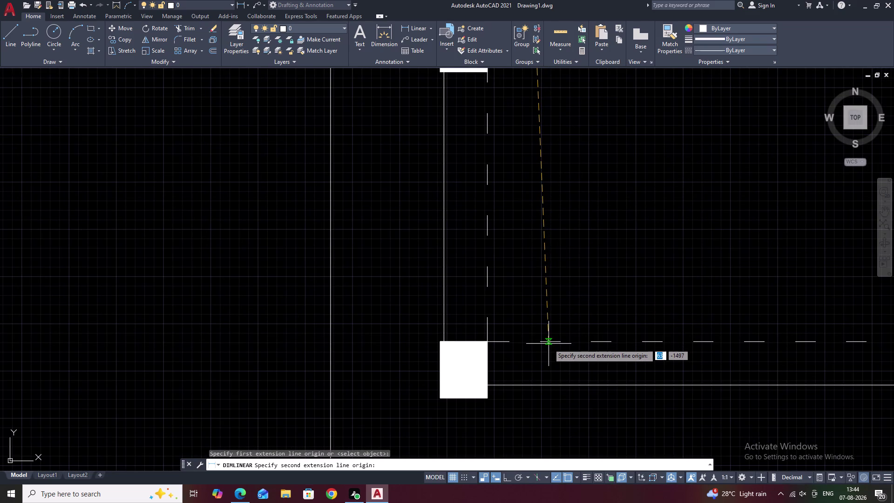
click(548, 343)
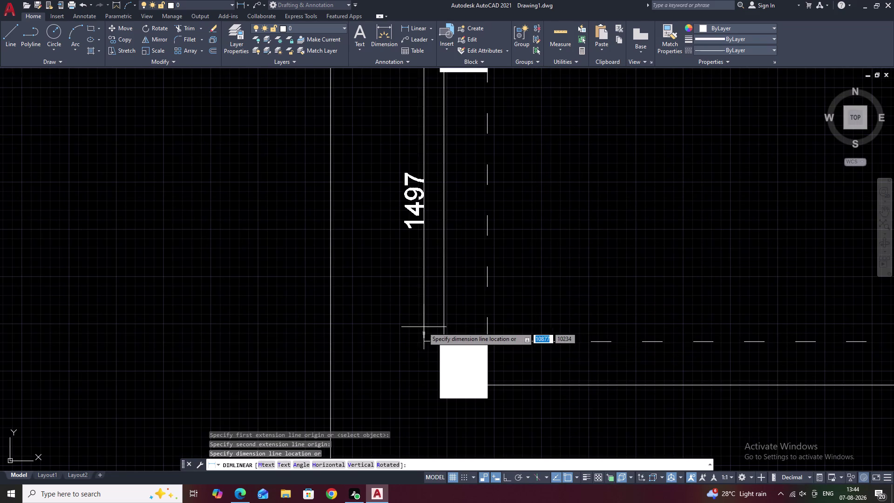
scroll(down, 3)
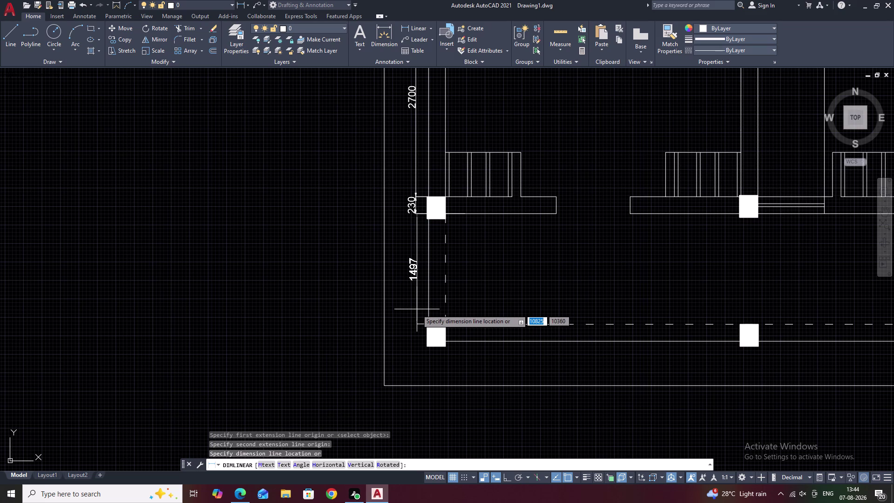
key(Escape)
middle_drag(437, 218, 438, 187)
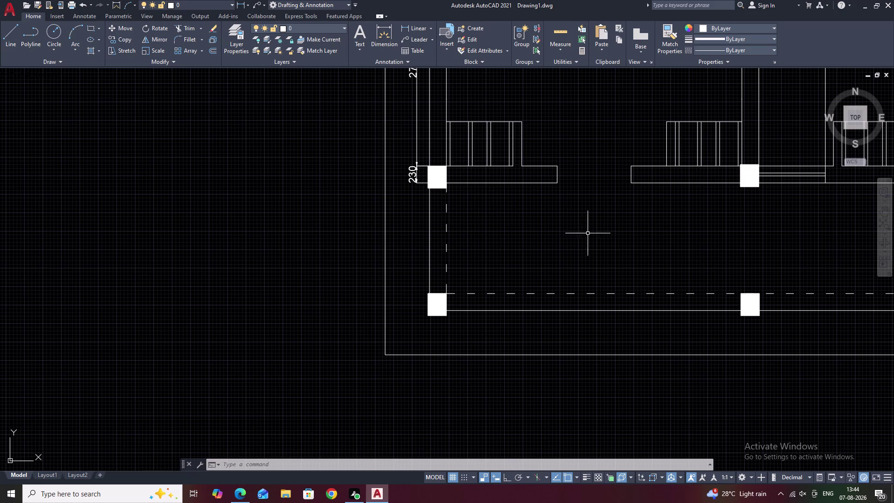
key(Escape)
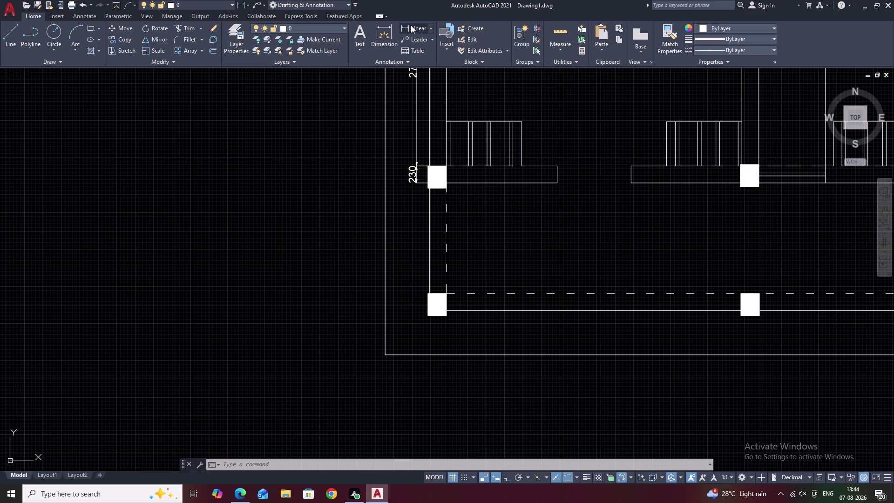
click(411, 25)
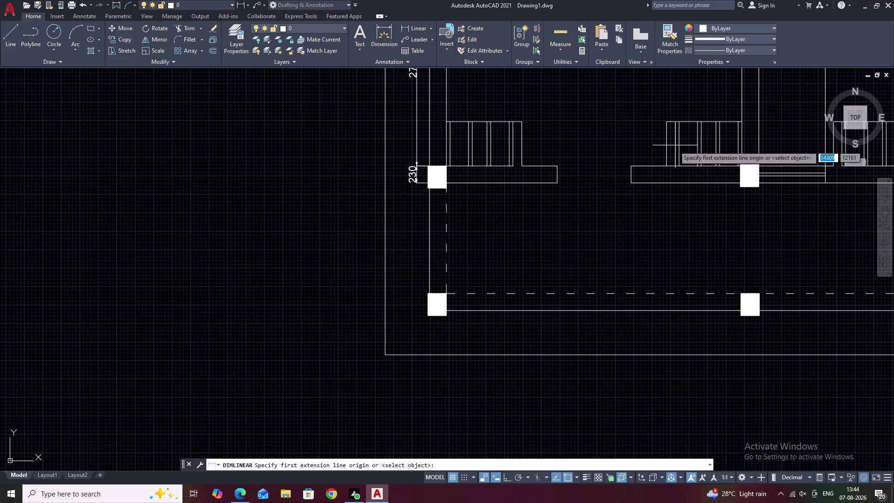
click(558, 182)
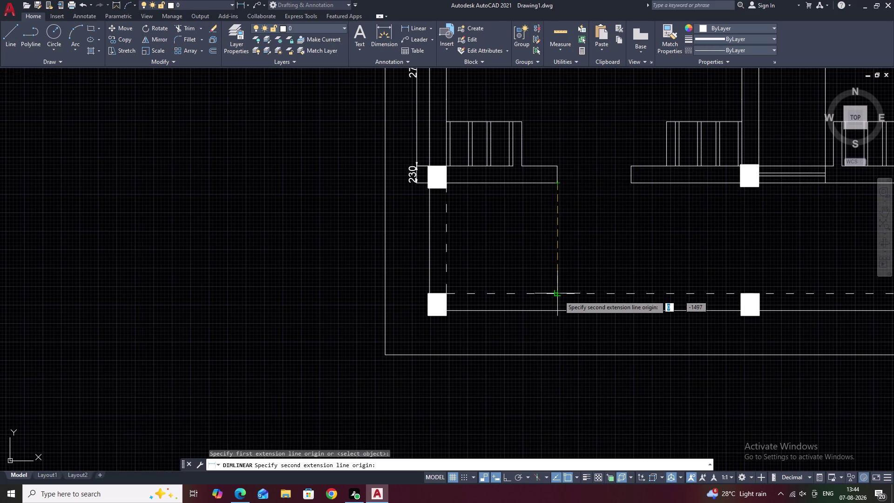
click(559, 296)
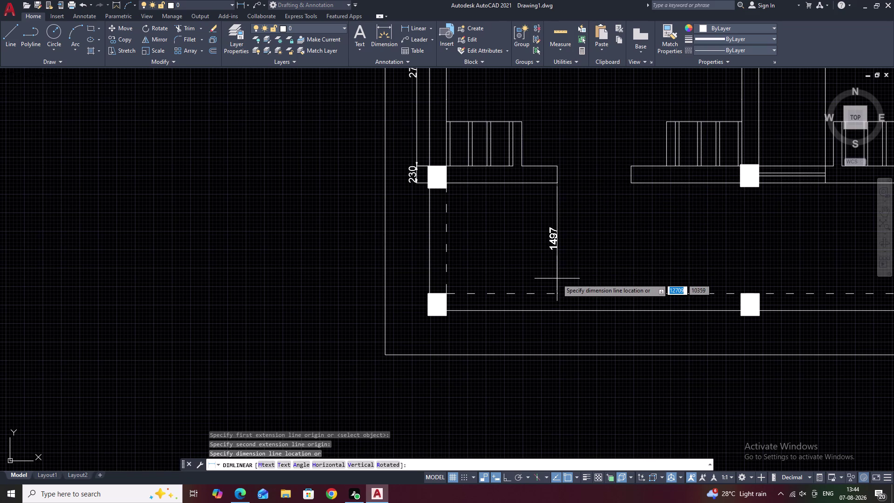
key(Escape)
scroll(down, 3)
middle_drag(580, 236, 535, 240)
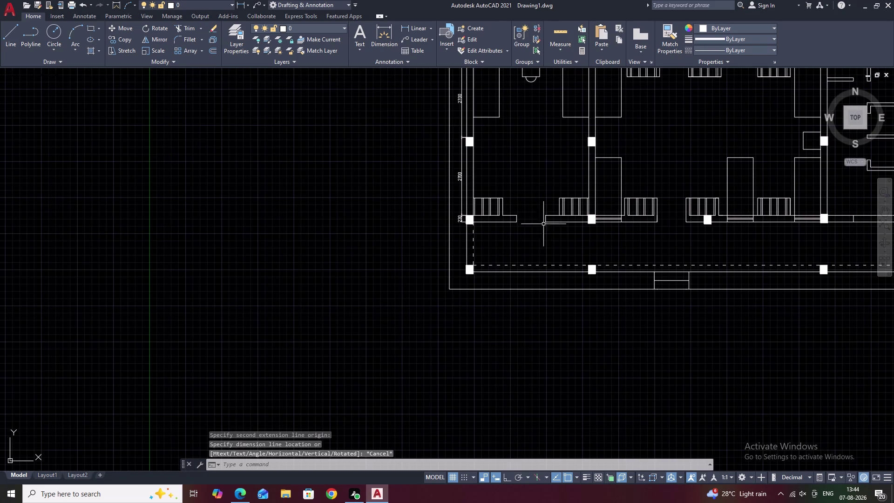
middle_drag(536, 133, 521, 176)
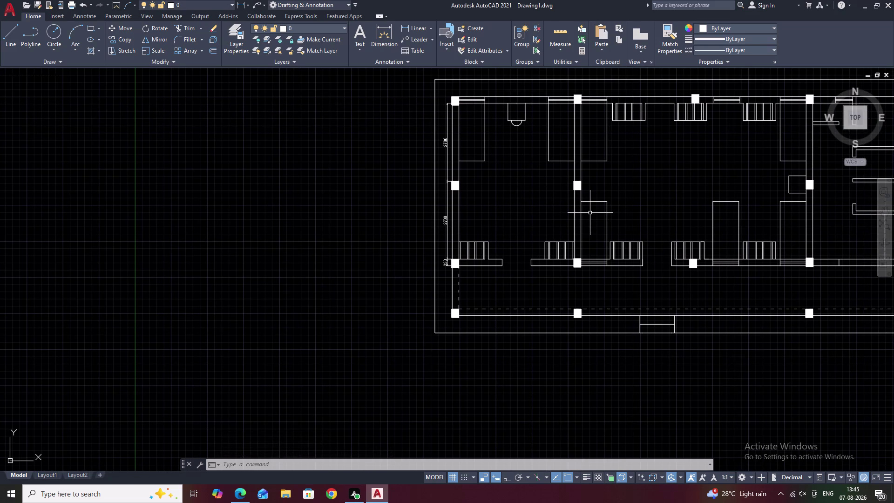
click(562, 31)
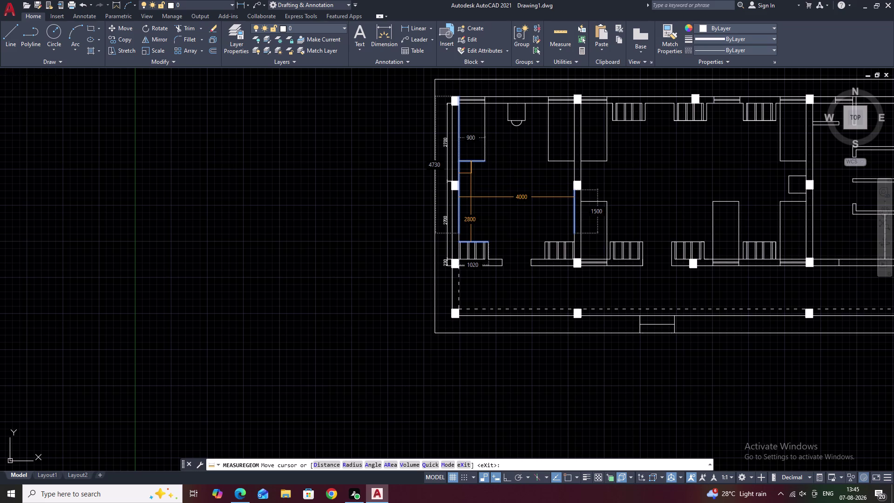
key(Escape)
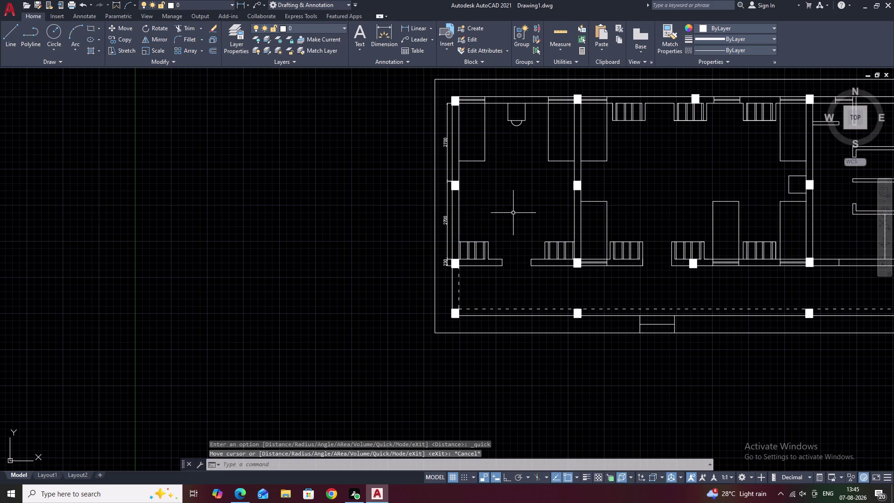
middle_drag(546, 252, 541, 213)
scroll(up, 3)
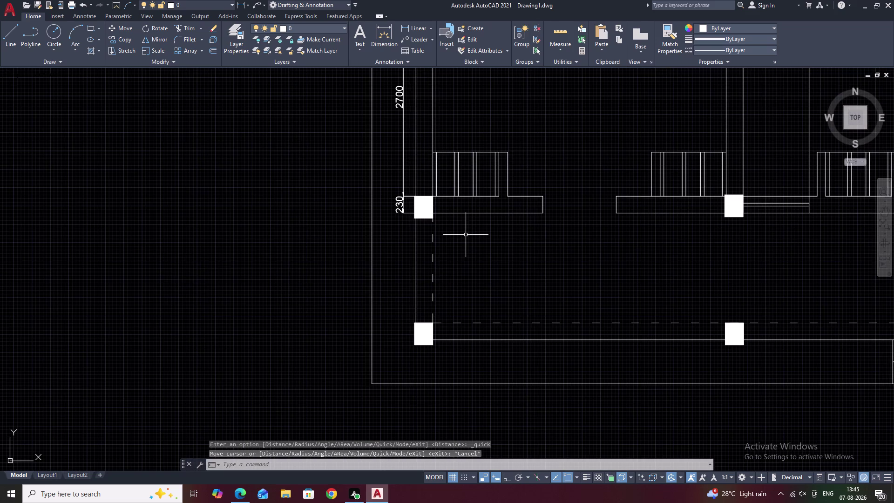
middle_click(466, 235)
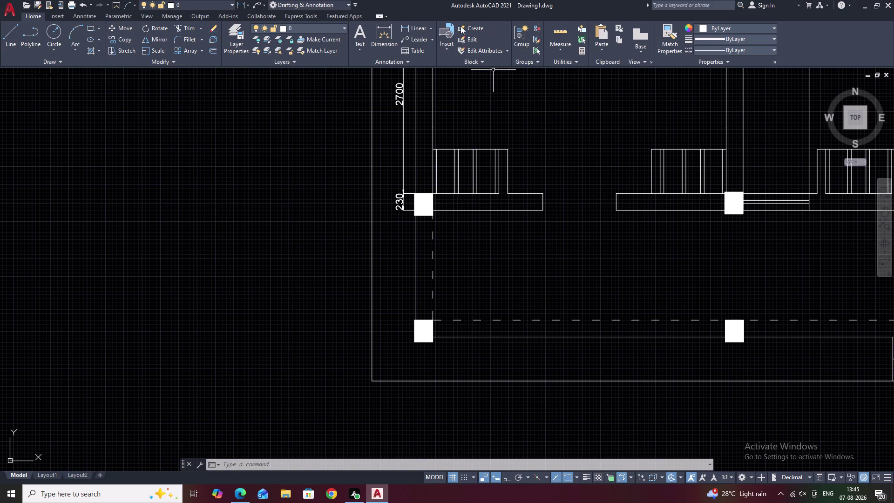
click(413, 25)
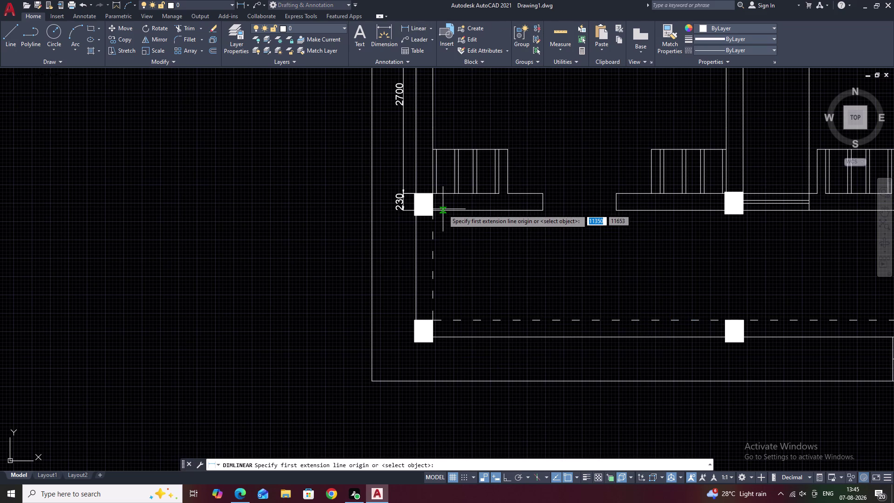
click(431, 208)
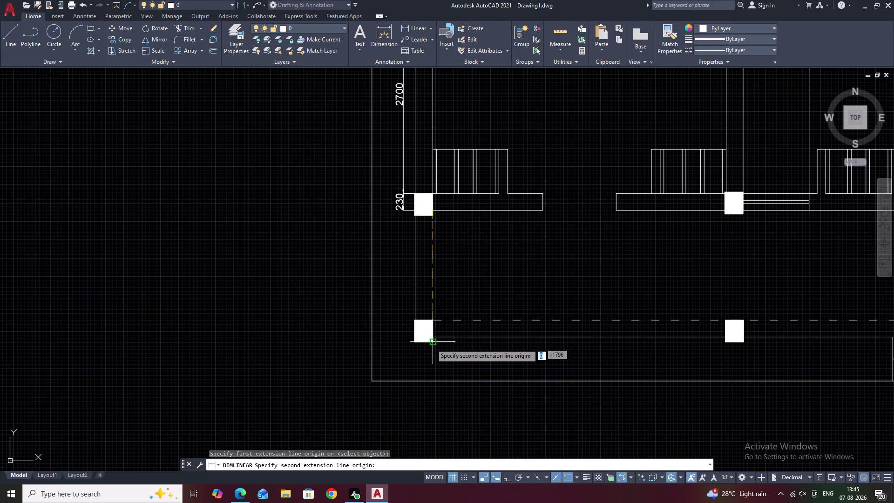
click(438, 337)
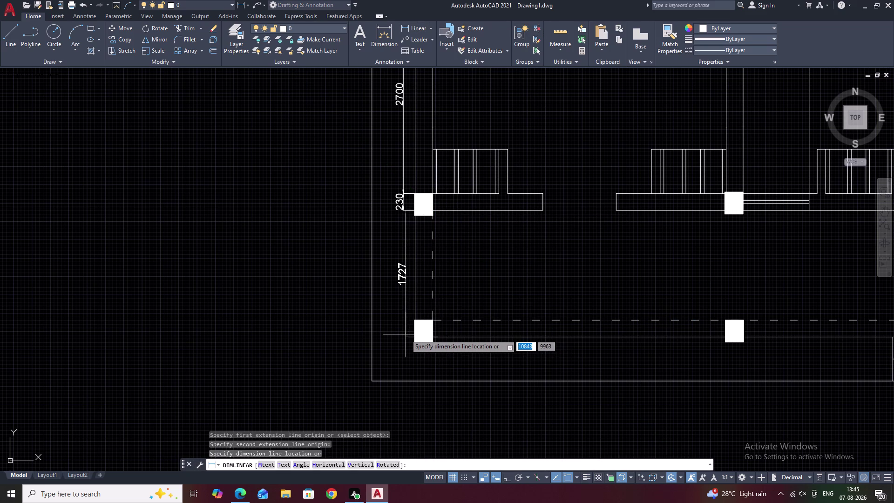
key(Escape)
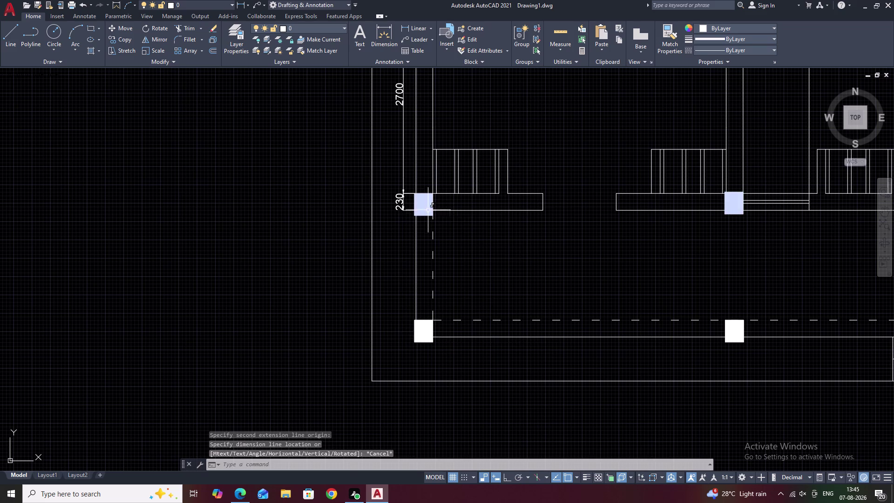
scroll(up, 3)
key(space)
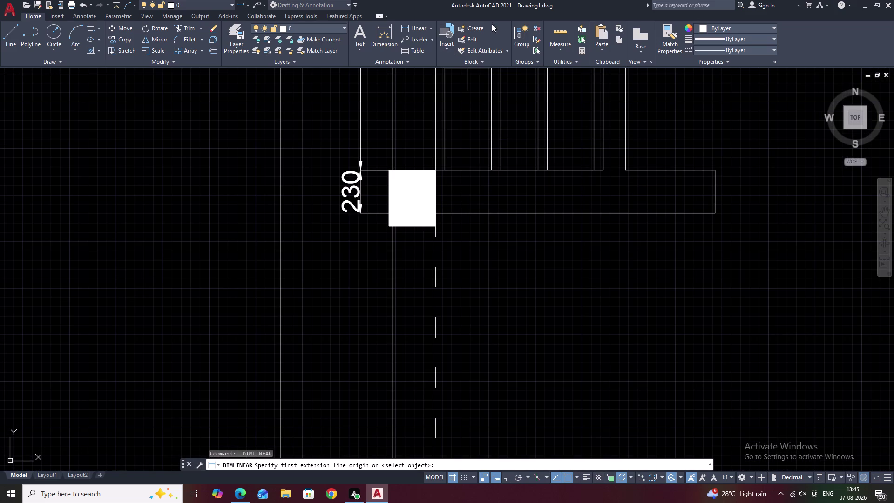
click(401, 27)
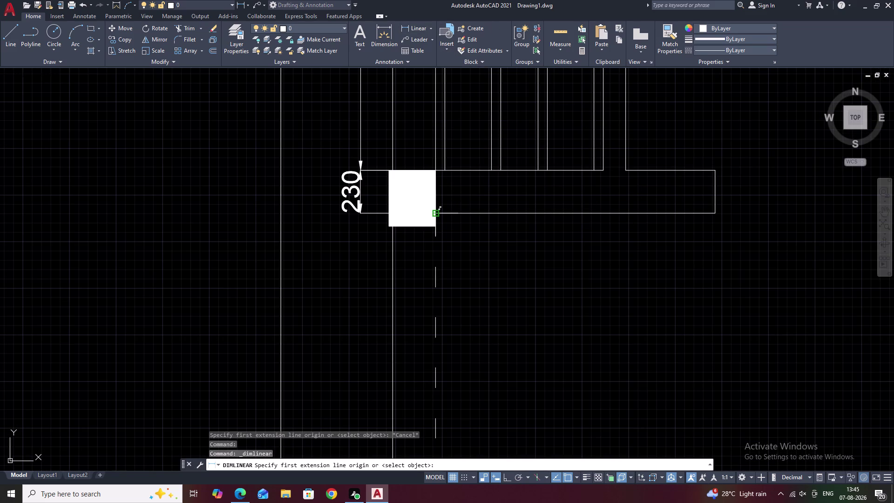
click(433, 212)
middle_drag(432, 260, 477, 119)
scroll(down, 3)
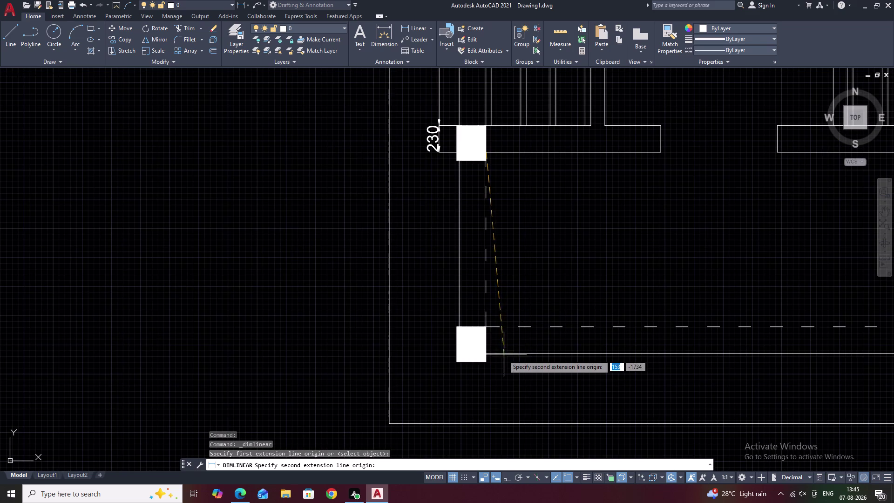
click(486, 354)
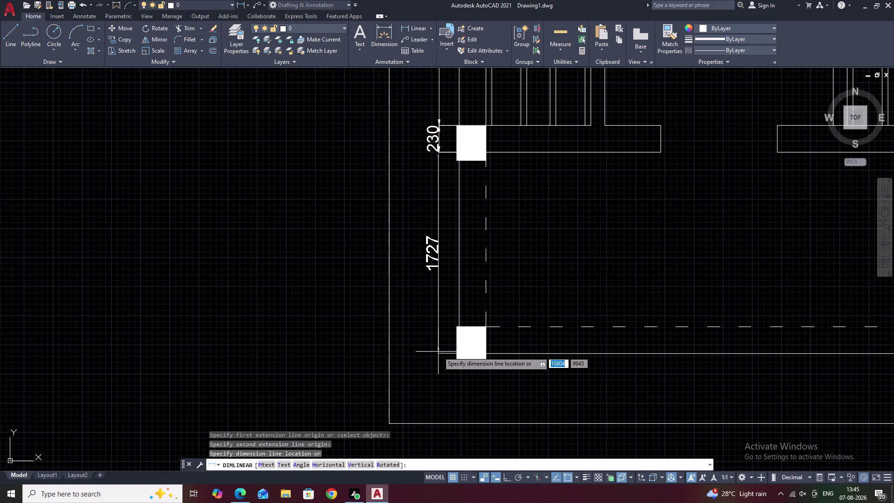
key(Escape)
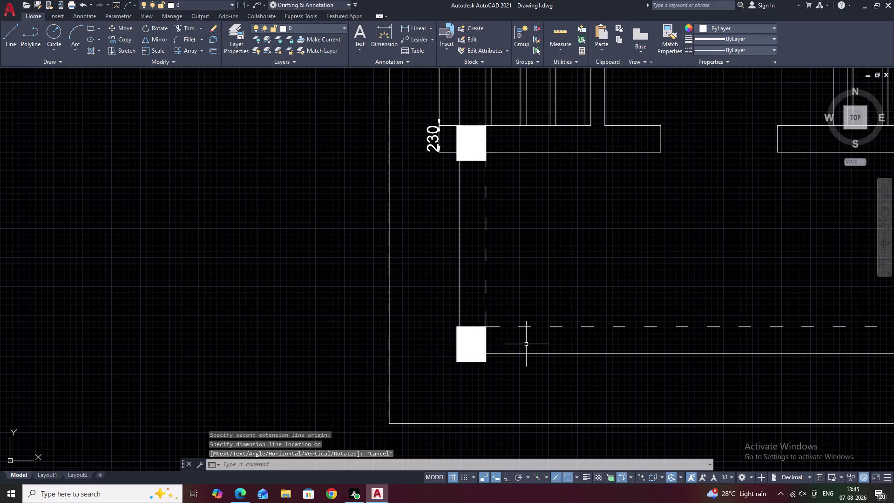
scroll(down, 3)
middle_drag(554, 336, 452, 336)
middle_drag(613, 329, 437, 313)
middle_drag(753, 327, 500, 300)
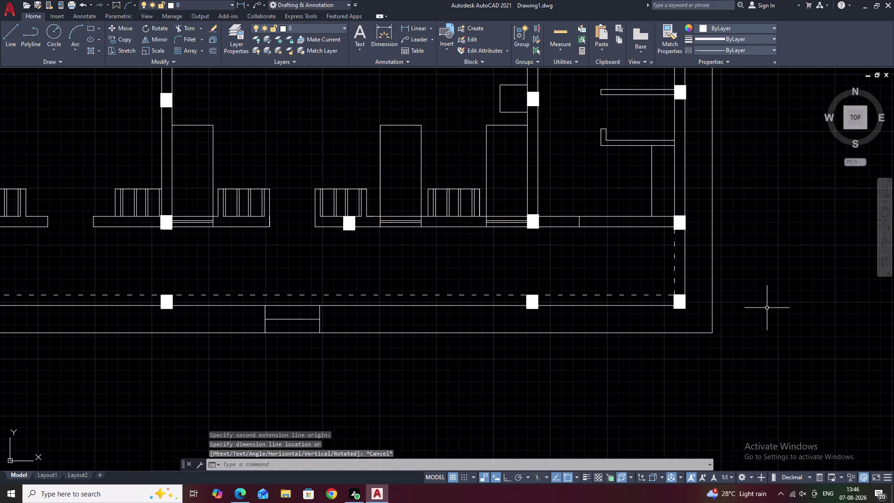
middle_drag(767, 308, 650, 295)
scroll(up, 3)
scroll(down, 3)
middle_drag(516, 149, 511, 167)
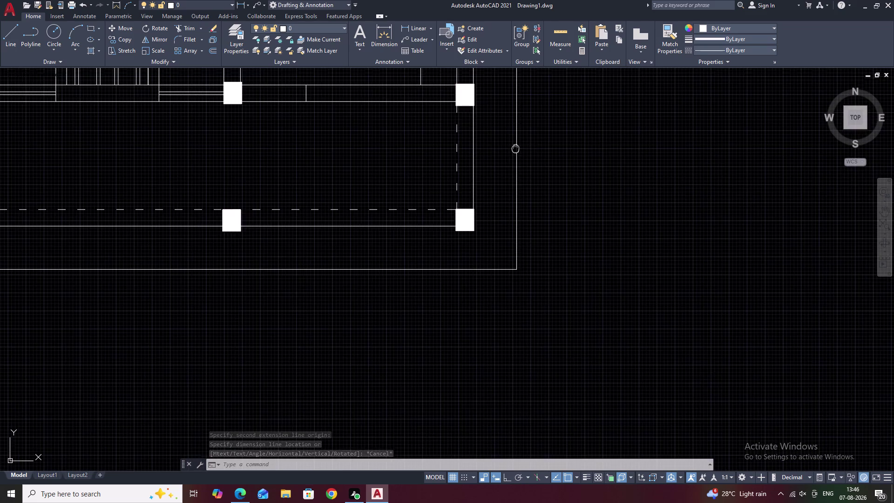
middle_drag(511, 167, 507, 202)
key(space)
click(416, 31)
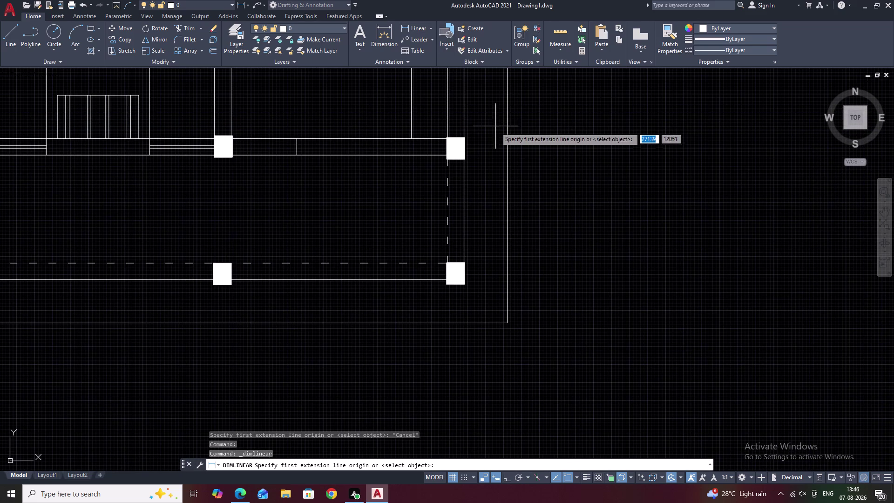
scroll(up, 3)
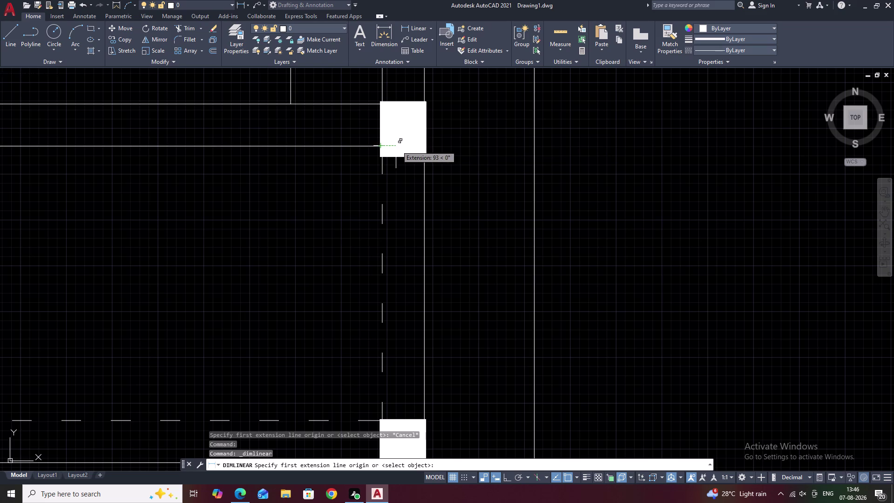
click(424, 147)
middle_drag(424, 247, 482, 106)
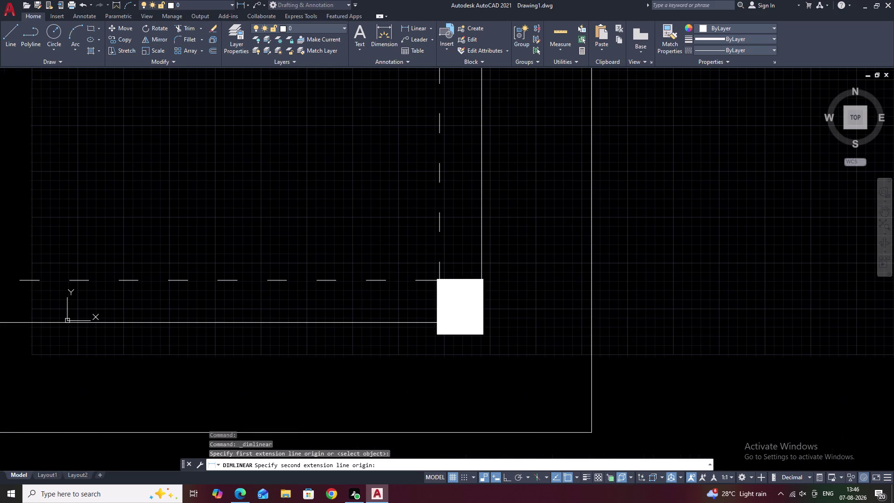
click(481, 334)
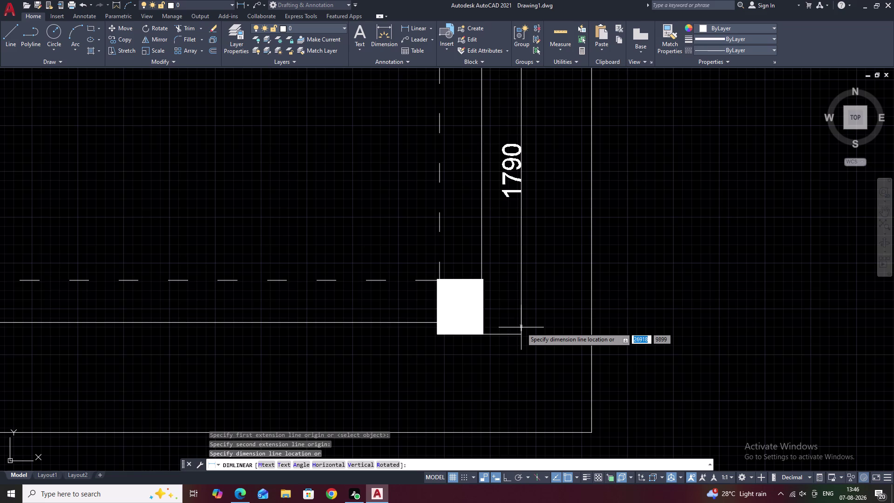
scroll(down, 3)
key(Escape)
key(Escape)
scroll(down, 3)
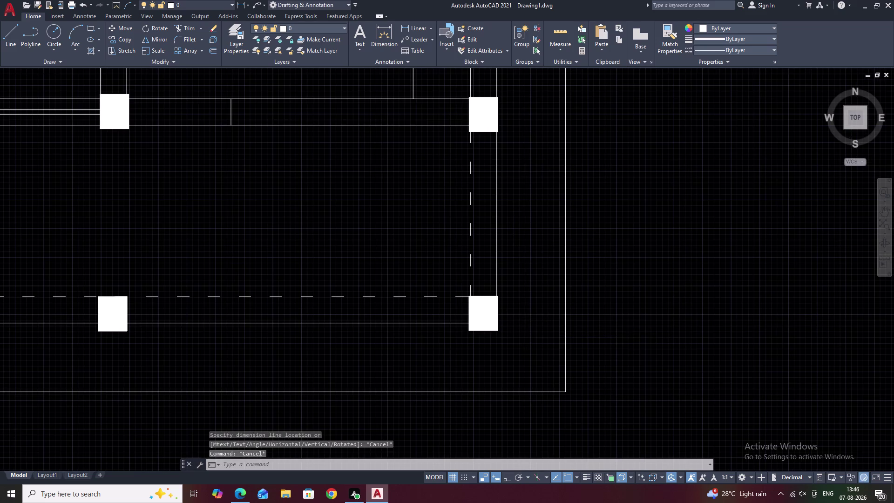
scroll(down, 3)
middle_drag(533, 299, 579, 275)
middle_drag(328, 250, 480, 228)
middle_drag(337, 231, 523, 231)
middle_drag(314, 231, 484, 226)
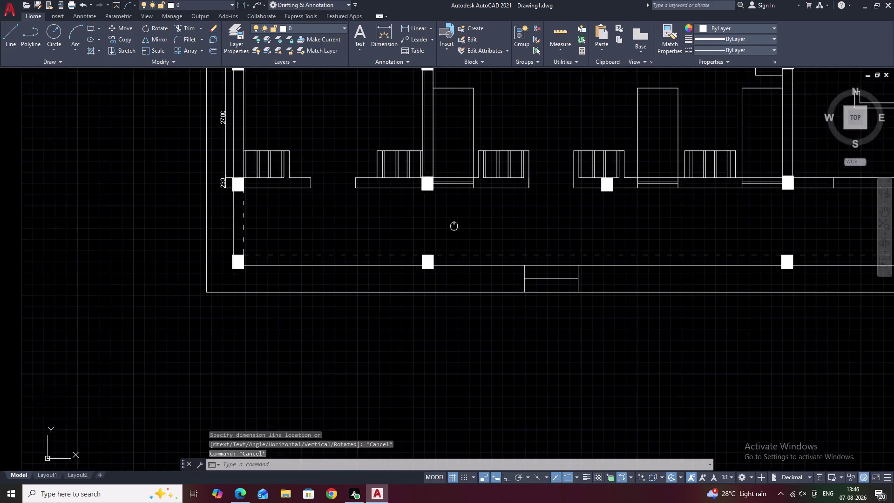
middle_drag(484, 226, 485, 226)
scroll(up, 3)
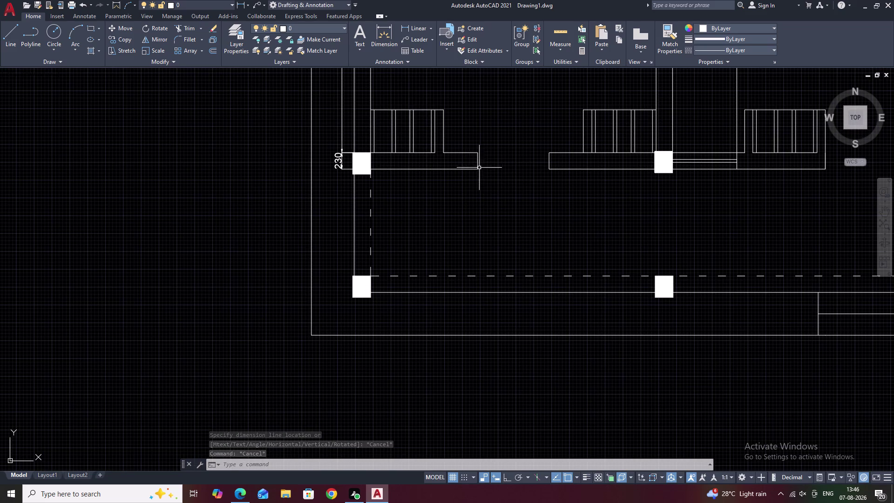
key(space)
click(411, 25)
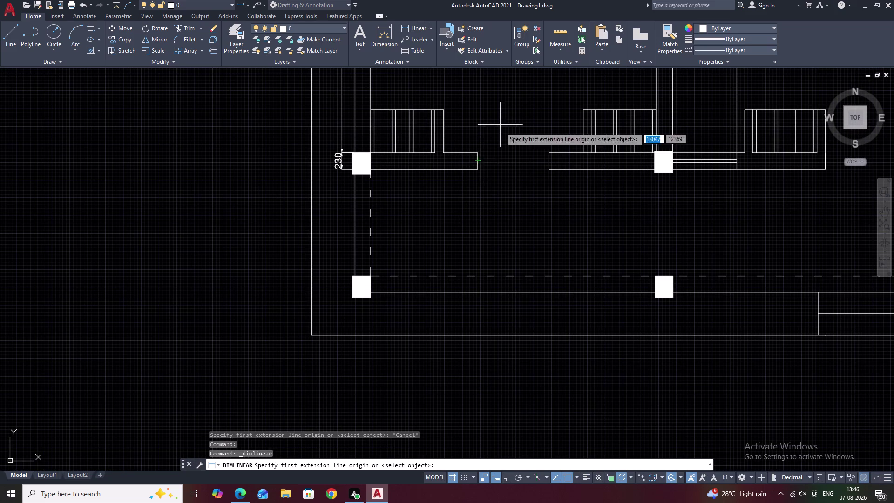
click(479, 168)
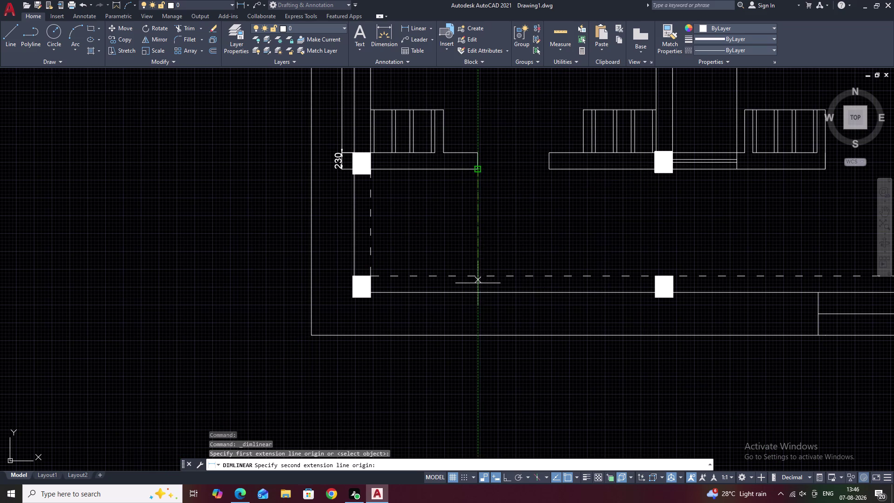
click(479, 292)
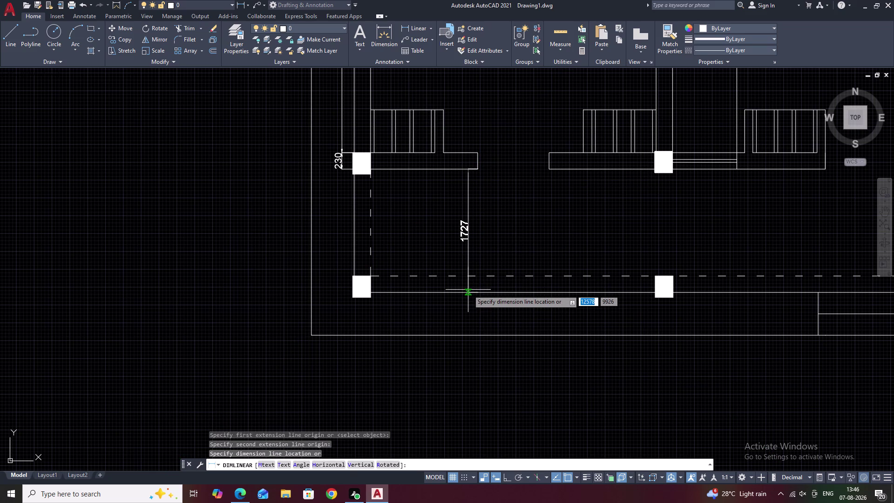
key(Escape)
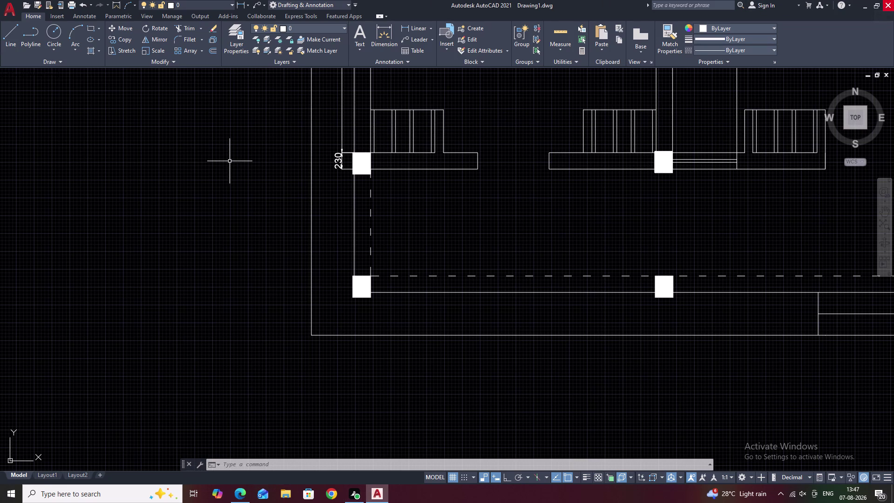
middle_drag(501, 232, 291, 357)
scroll(down, 3)
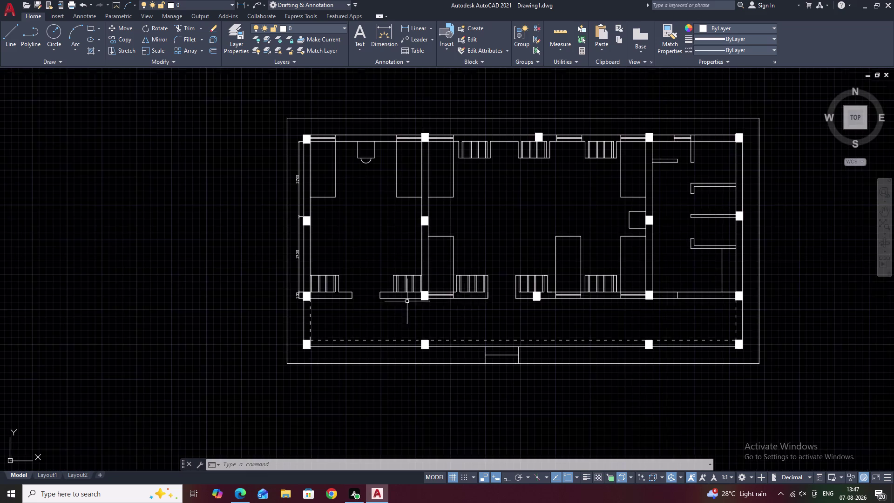
middle_drag(470, 299, 422, 319)
middle_drag(463, 278, 434, 283)
scroll(up, 3)
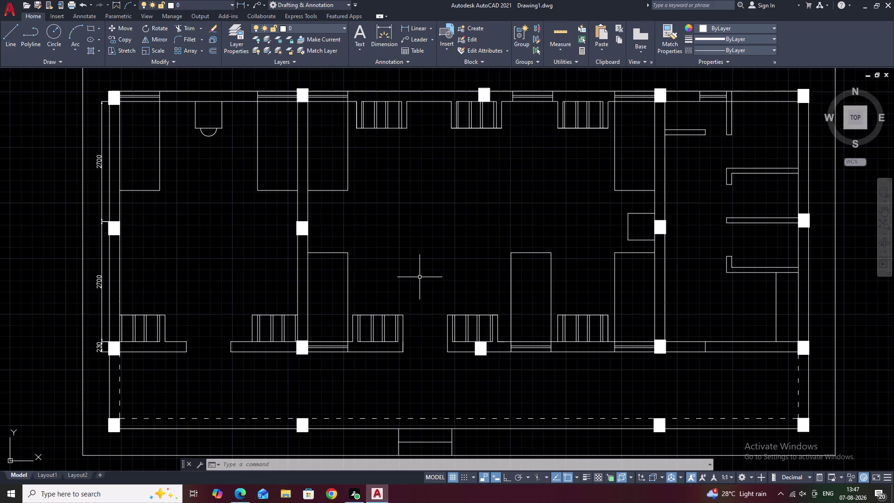
middle_drag(420, 278, 640, 401)
middle_drag(583, 340, 541, 295)
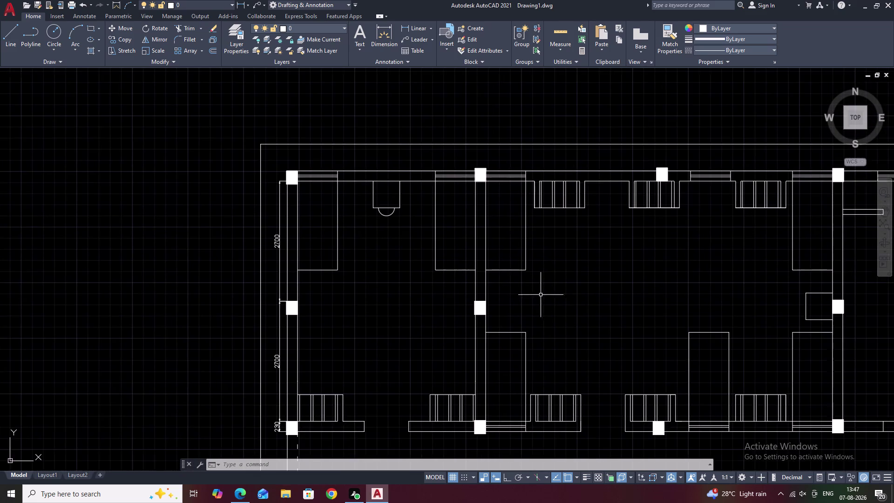
middle_drag(683, 380, 601, 315)
middle_click(594, 307)
scroll(down, 3)
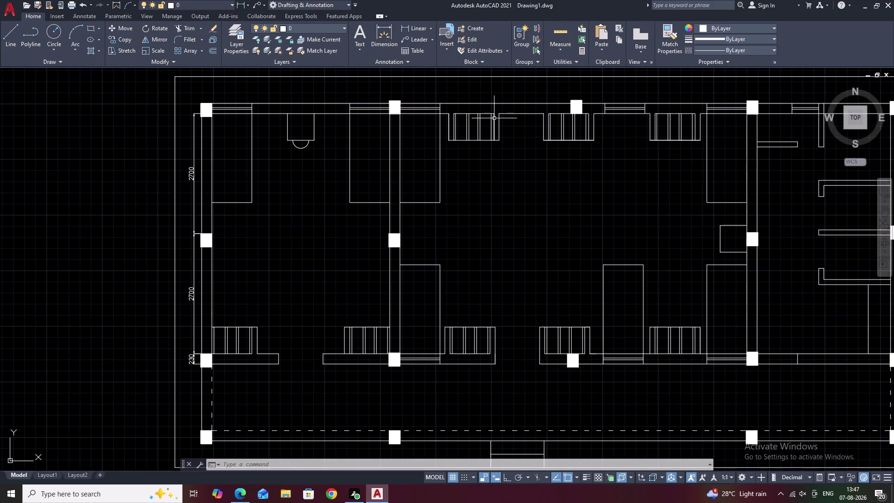
middle_drag(605, 227, 549, 213)
middle_drag(438, 214, 415, 202)
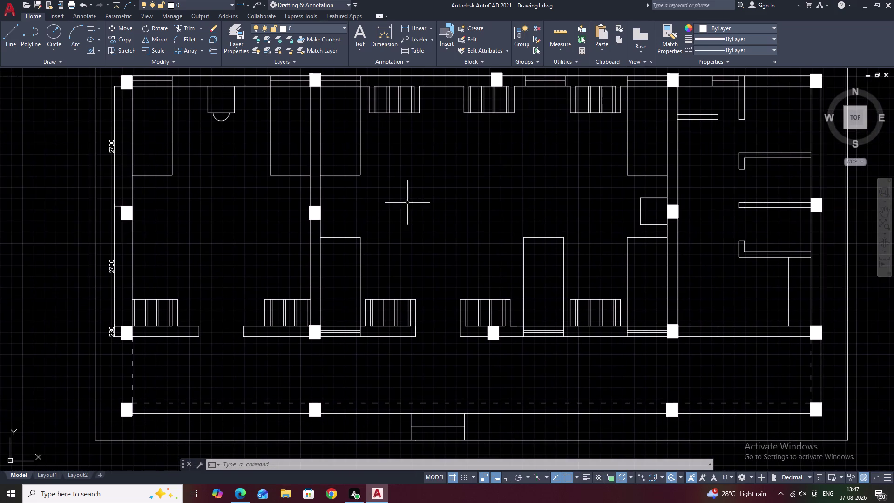
scroll(up, 3)
middle_drag(378, 210, 406, 143)
scroll(down, 3)
middle_drag(411, 182, 414, 161)
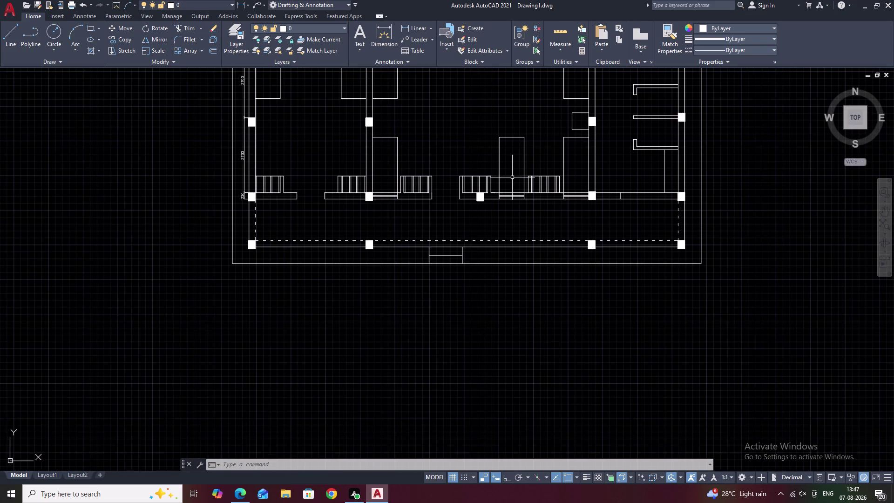
scroll(up, 3)
scroll(down, 3)
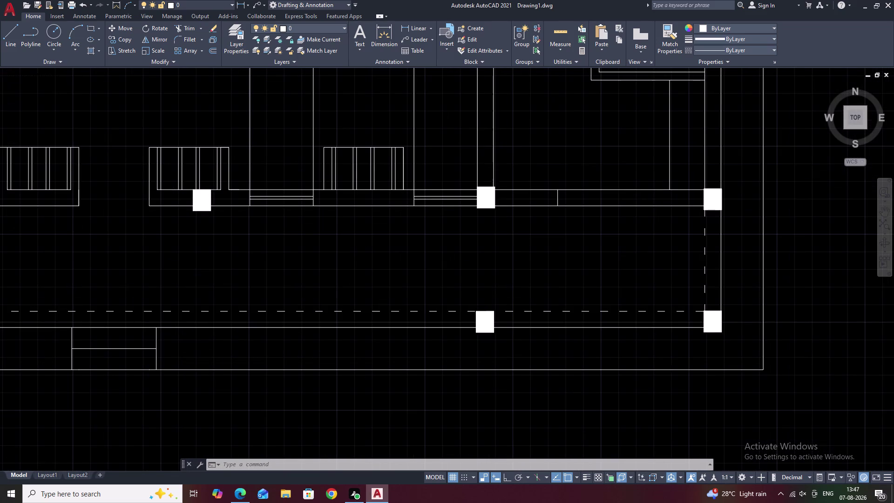
middle_drag(610, 180, 647, 194)
middle_drag(631, 190, 654, 207)
scroll(down, 3)
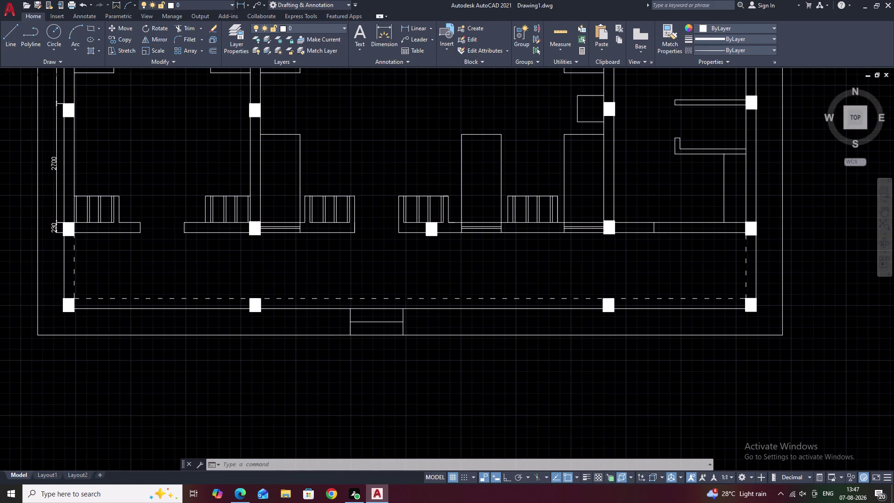
middle_drag(627, 195, 627, 220)
scroll(up, 3)
scroll(down, 3)
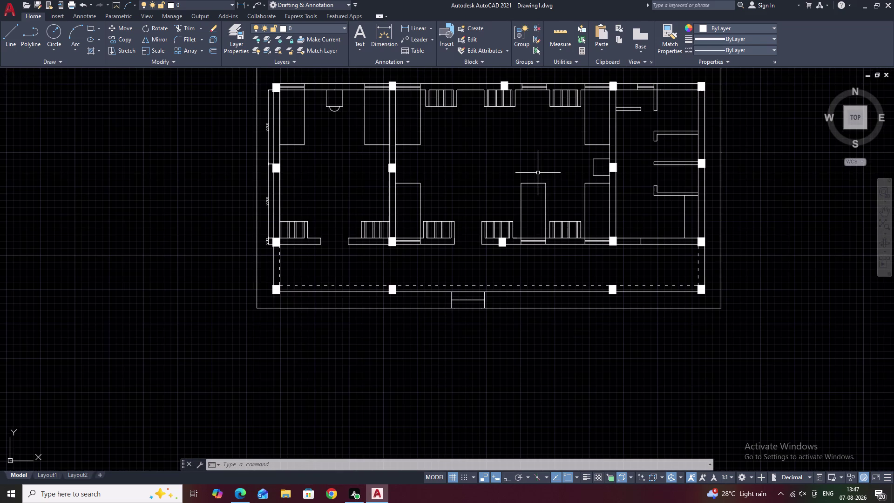